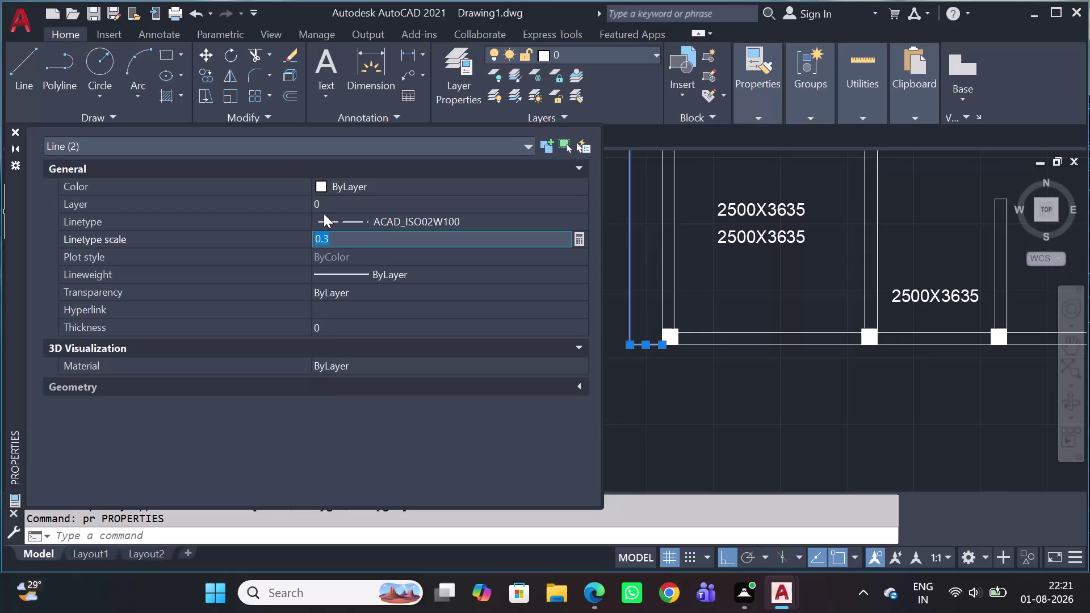
Set the dashed line's linetype scale to 0.2 and close the property list.
text(0.2)
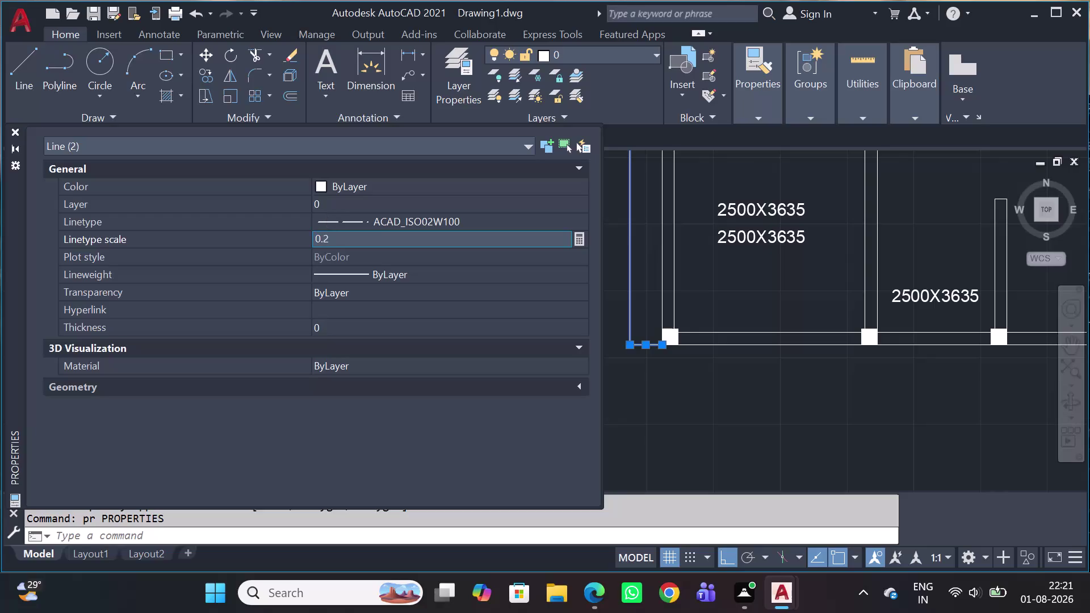
key(Return)
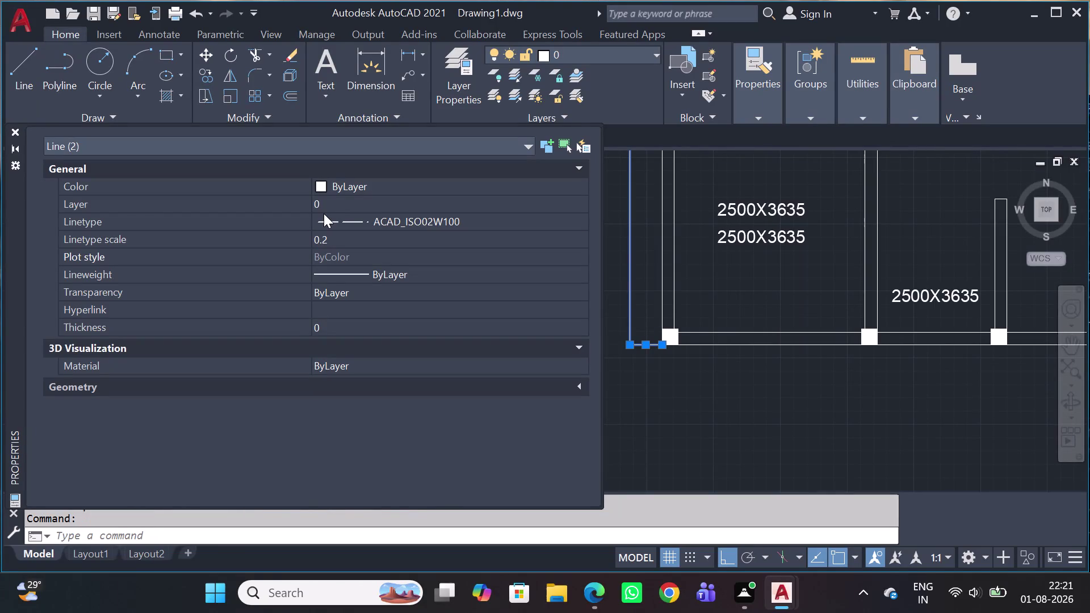
key(Escape)
key(Escape)
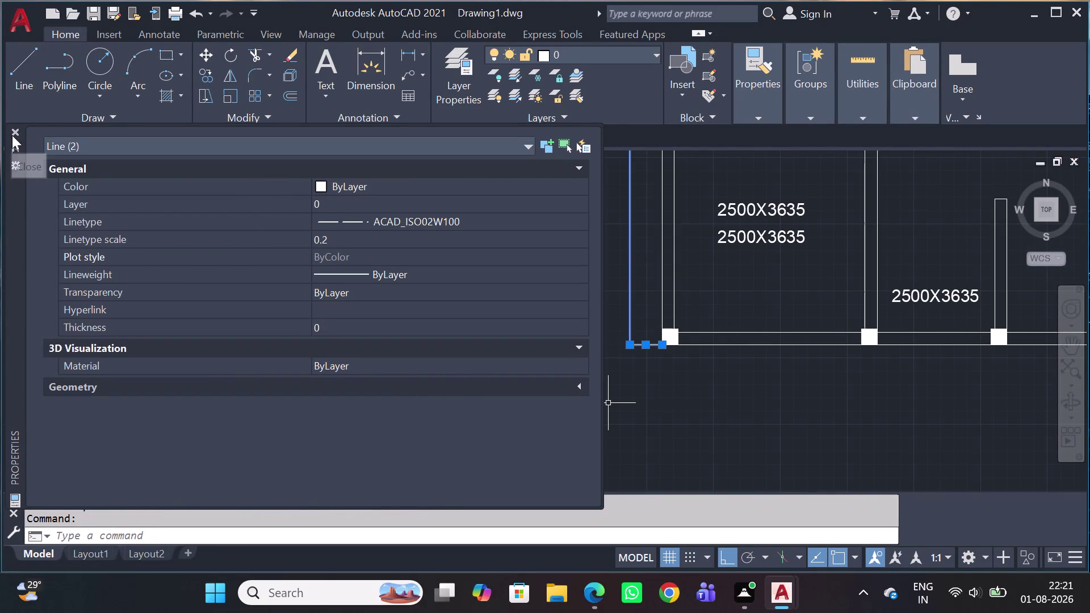
click(13, 135)
Pan and zoom across the floor plan to follow the dashed line.
scroll(down, 3)
middle_drag(650, 341, 430, 357)
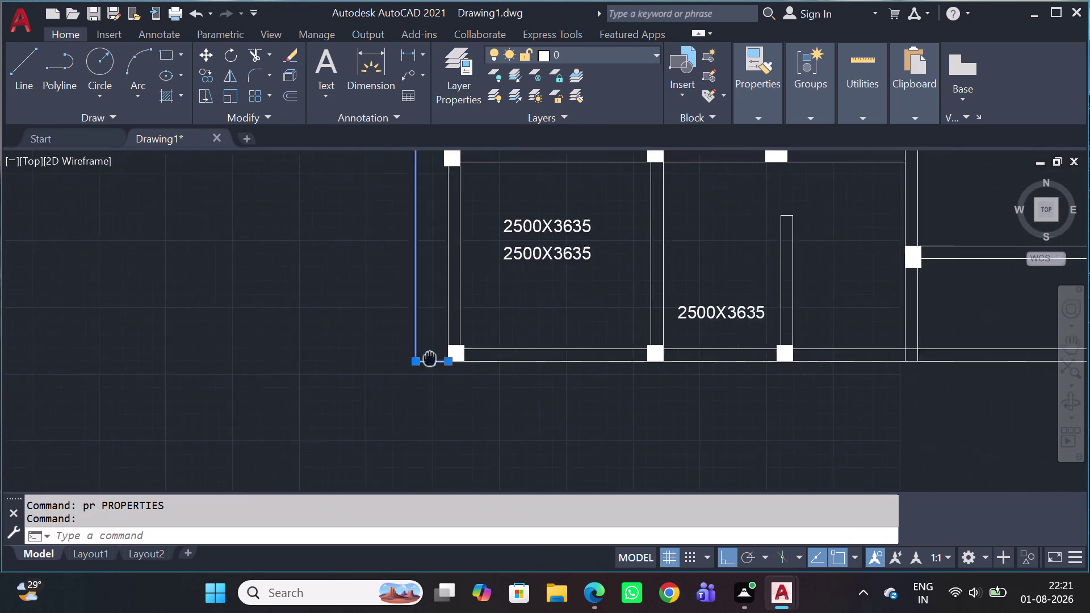
middle_drag(429, 357, 333, 351)
middle_drag(409, 287, 343, 331)
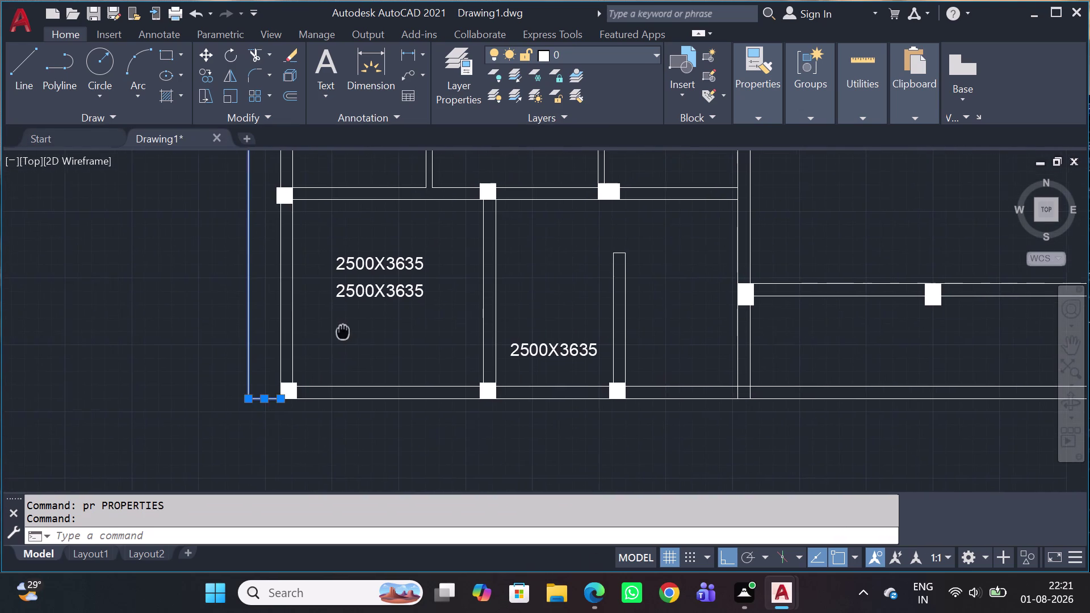
scroll(down, 3)
middle_drag(262, 237, 321, 450)
key(Escape)
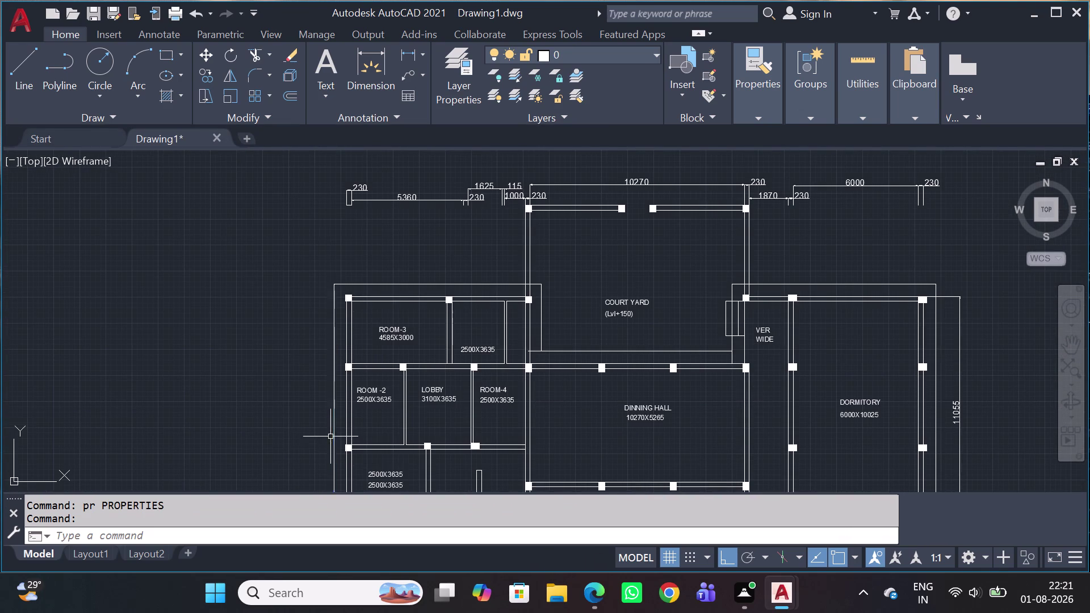
scroll(up, 3)
scroll(up, 3)
click(336, 344)
click(288, 348)
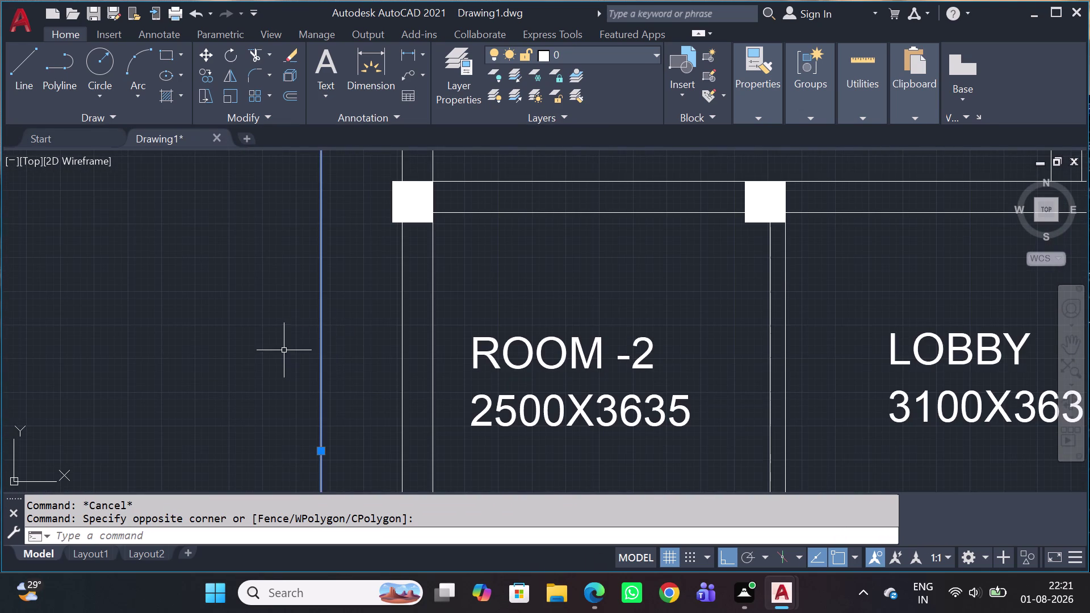
click(757, 116)
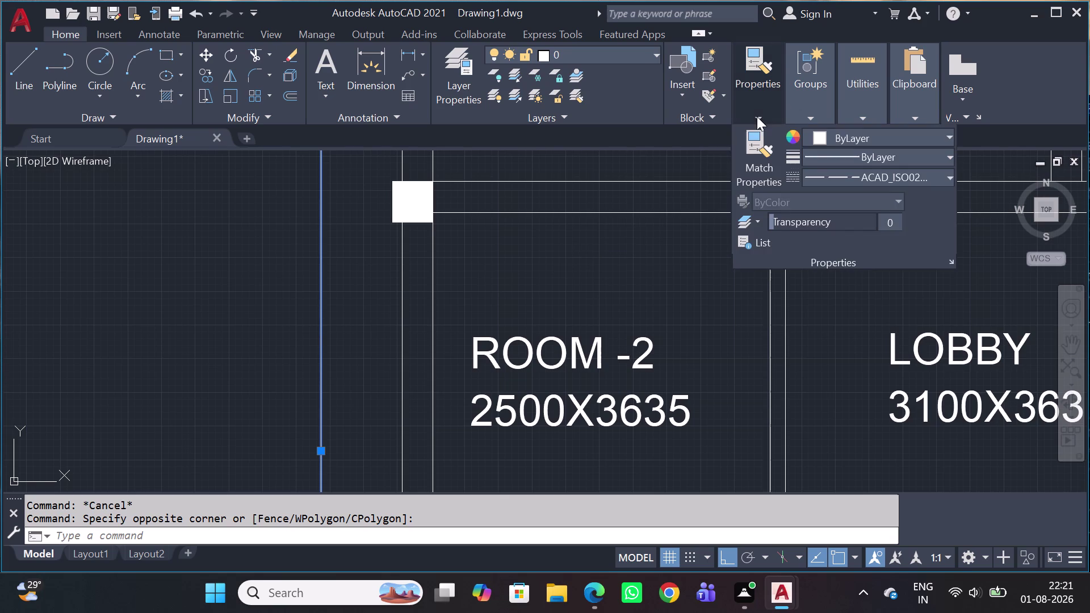
click(875, 181)
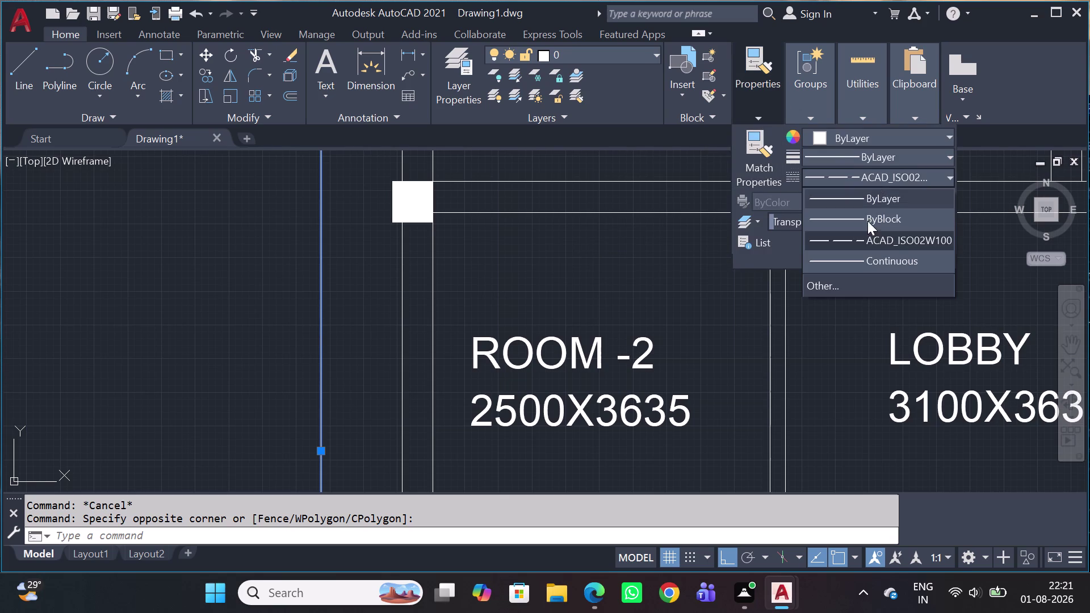
click(883, 160)
click(884, 160)
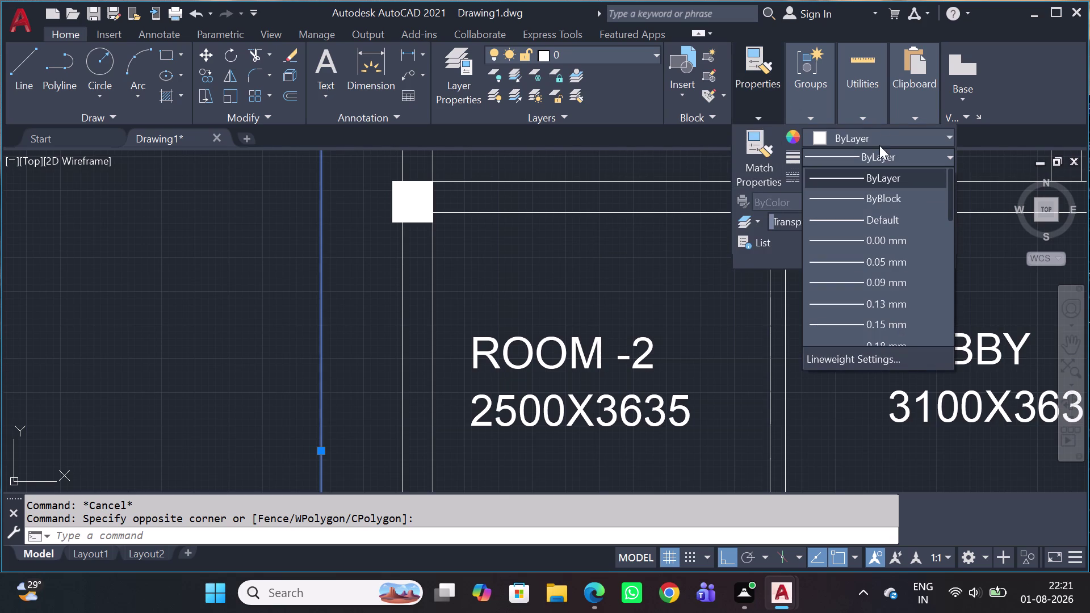
click(880, 136)
click(879, 135)
click(870, 140)
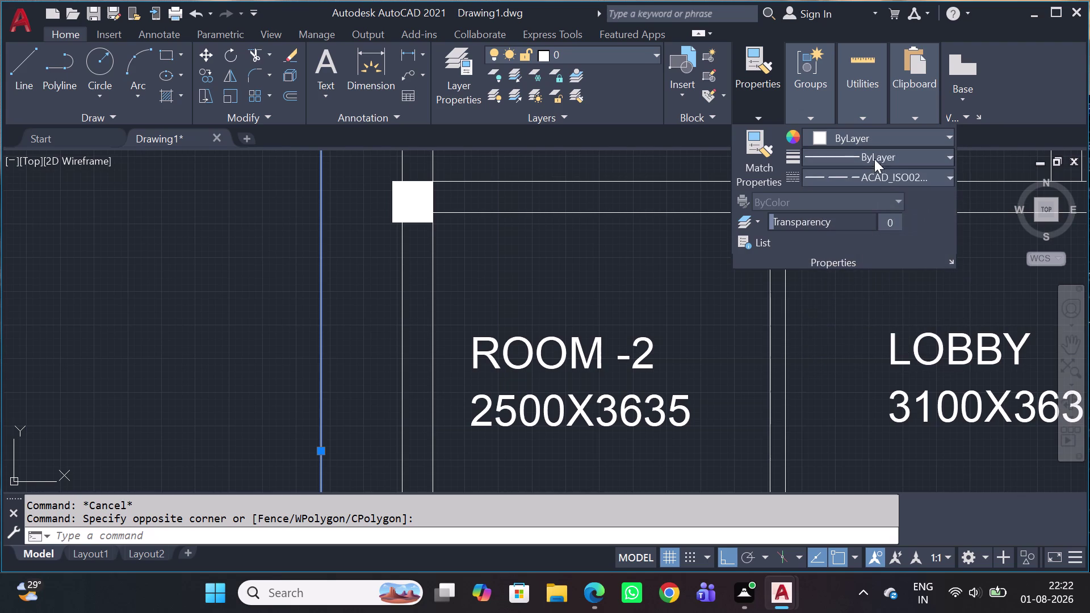
click(871, 176)
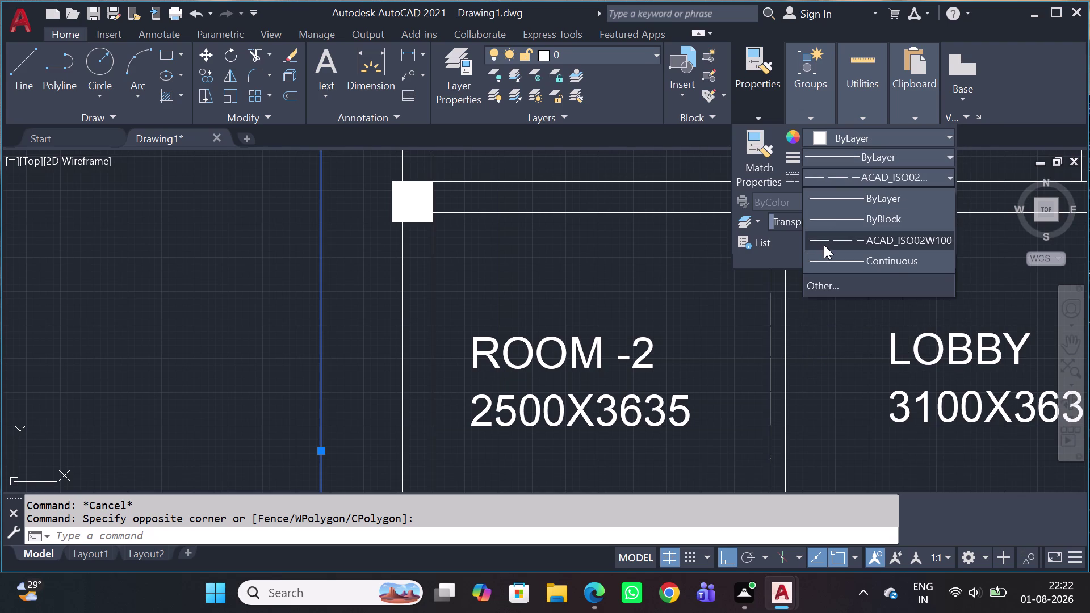
click(824, 244)
scroll(down, 3)
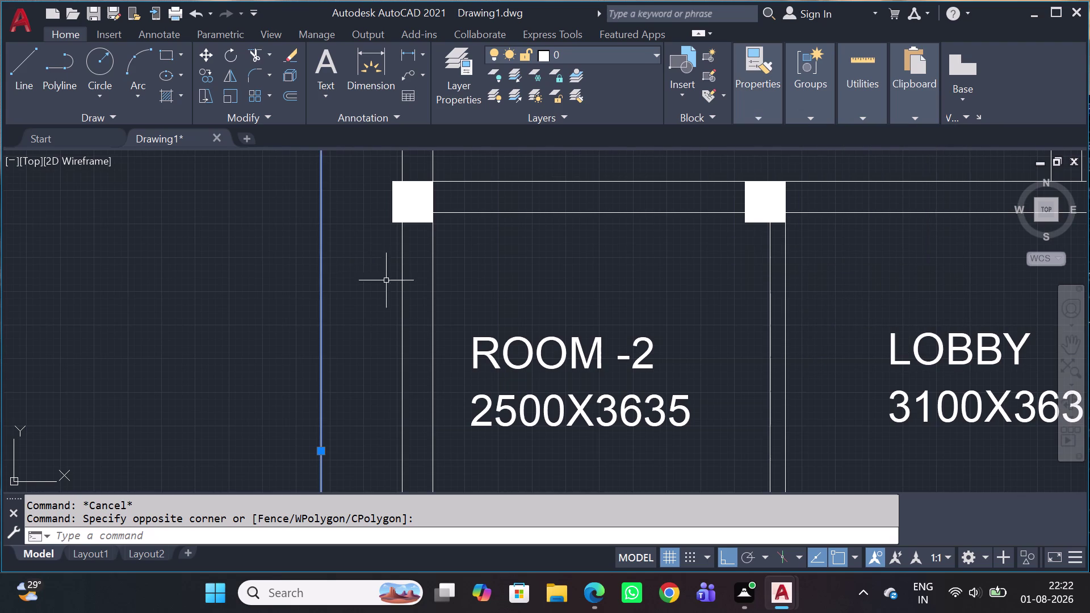
click(764, 119)
click(840, 181)
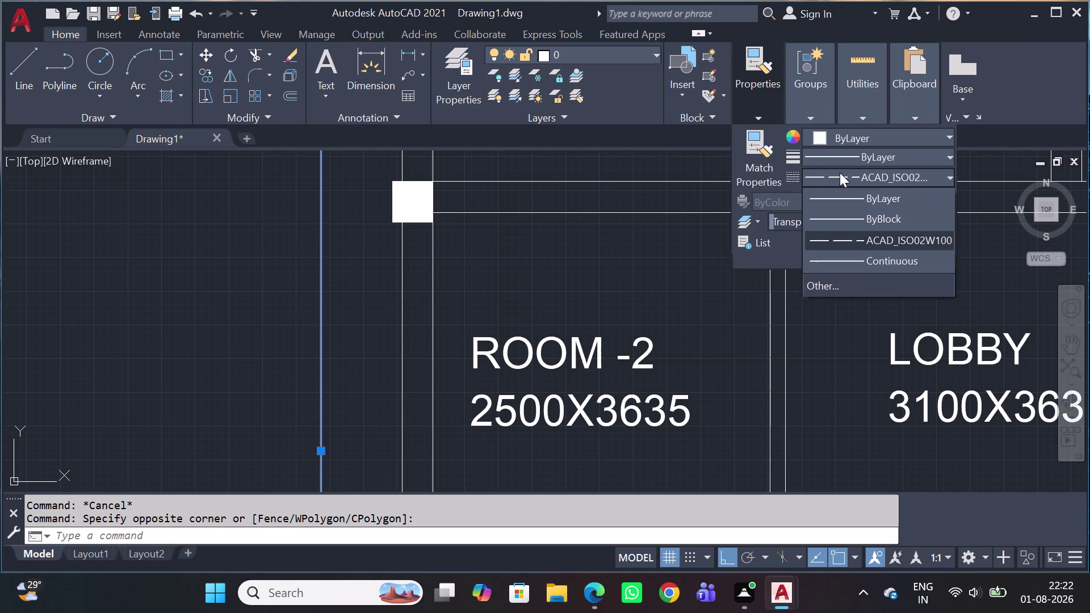
click(838, 238)
scroll(down, 3)
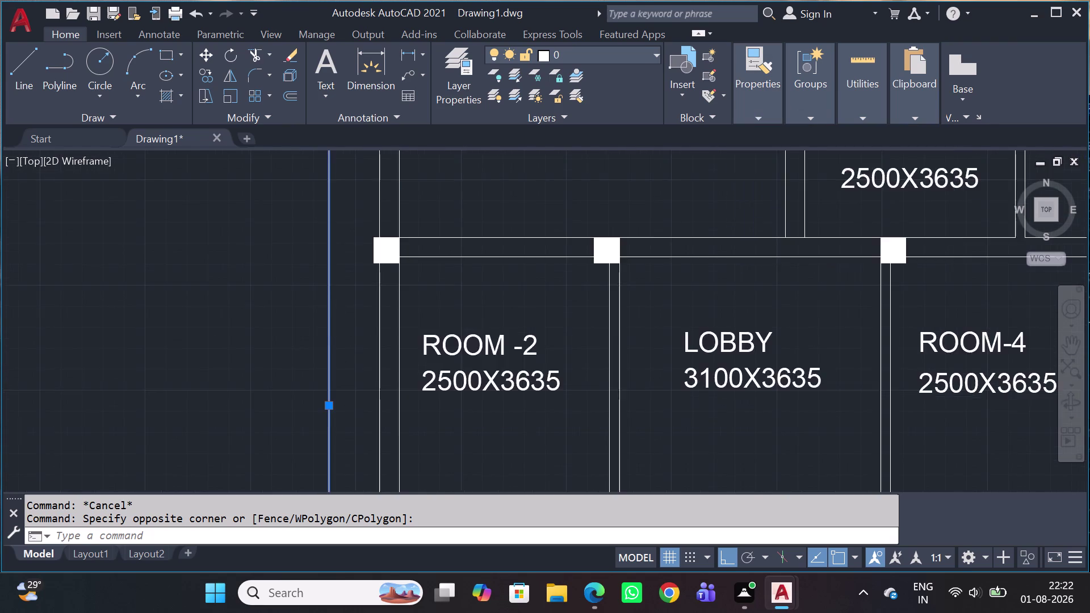
scroll(down, 3)
scroll(up, 3)
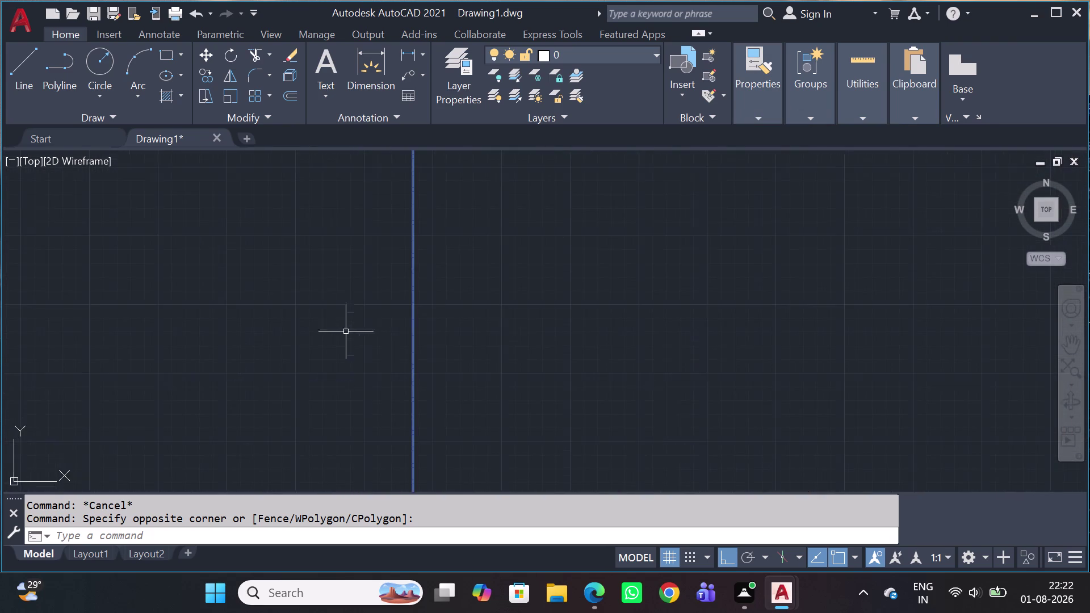
scroll(up, 3)
scroll(up, 3)
scroll(down, 3)
scroll(down, 3)
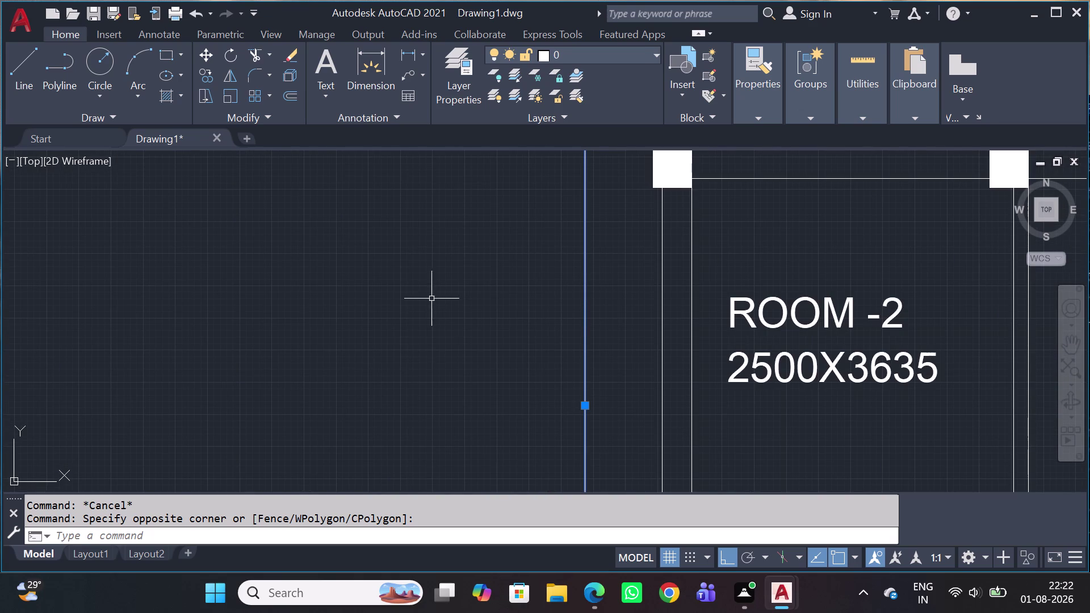
text(pr)
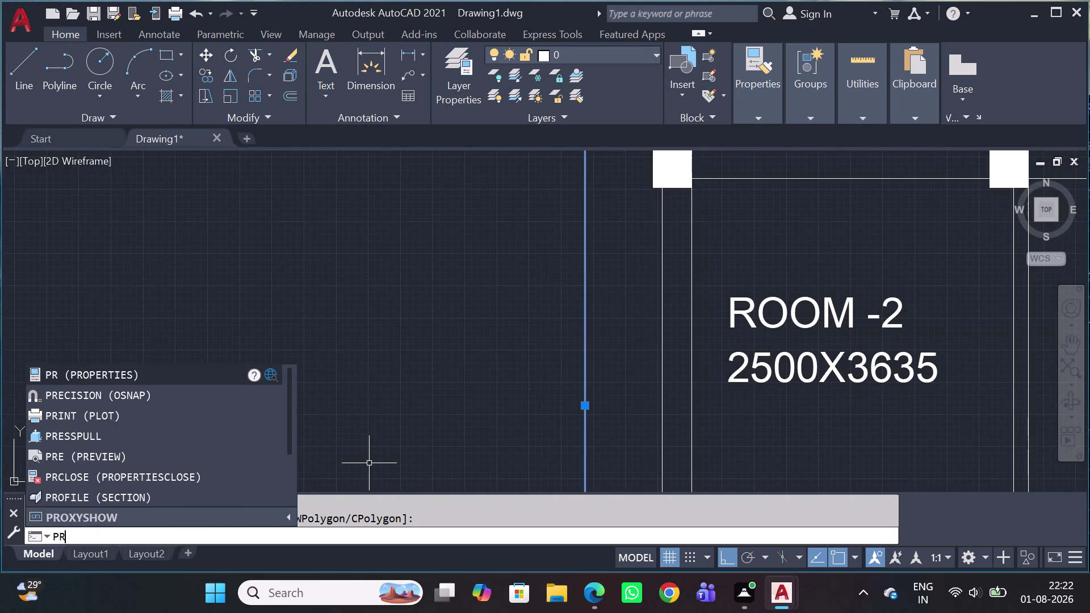
Replace the vertical line's linetype scale of 0.2 with 50.
key(space)
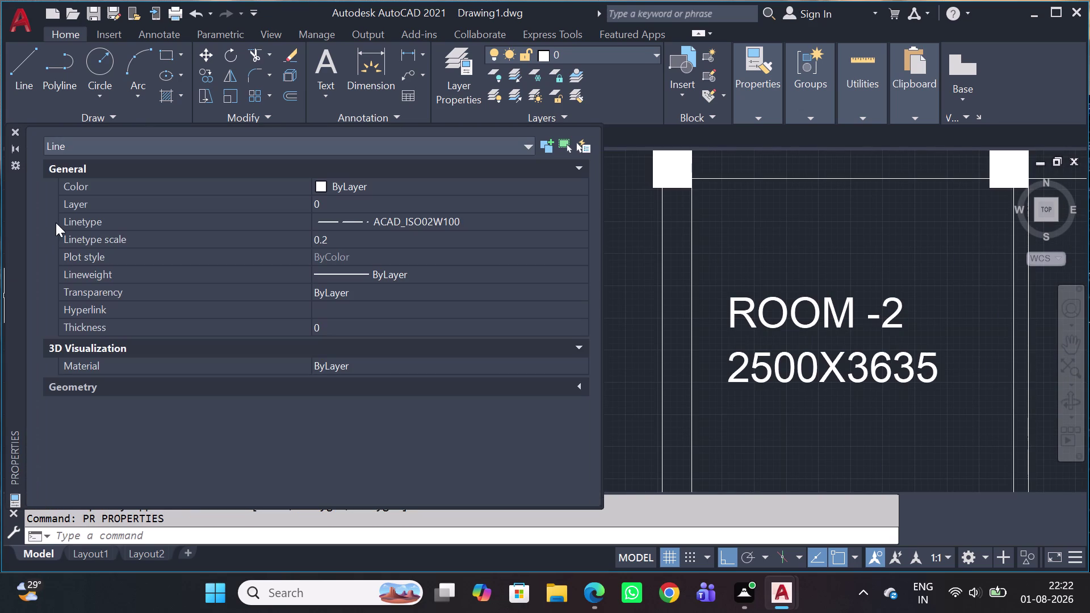
click(331, 235)
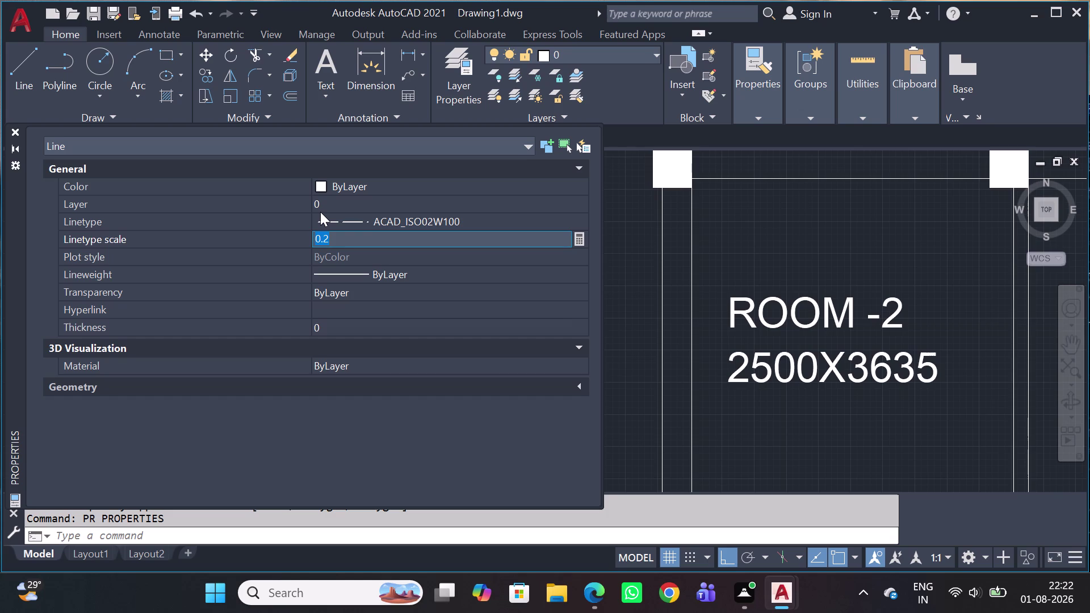
key(2)
key(0)
key(BackSpace)
key(BackSpace)
text(5)
text(0)
key(Return)
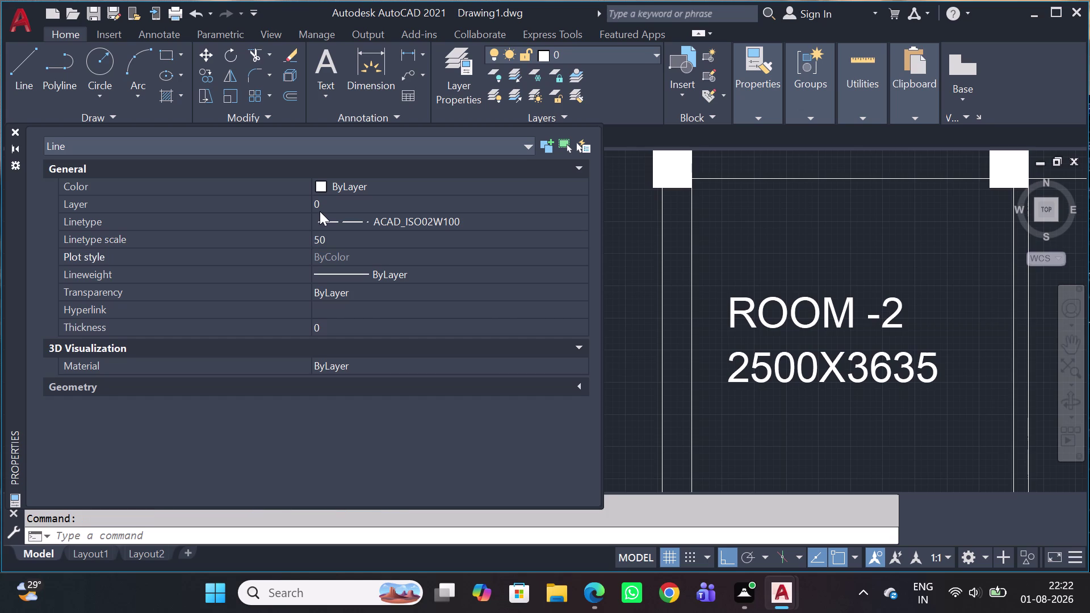
Close the property list and bring the floor plan back into view.
scroll(down, 3)
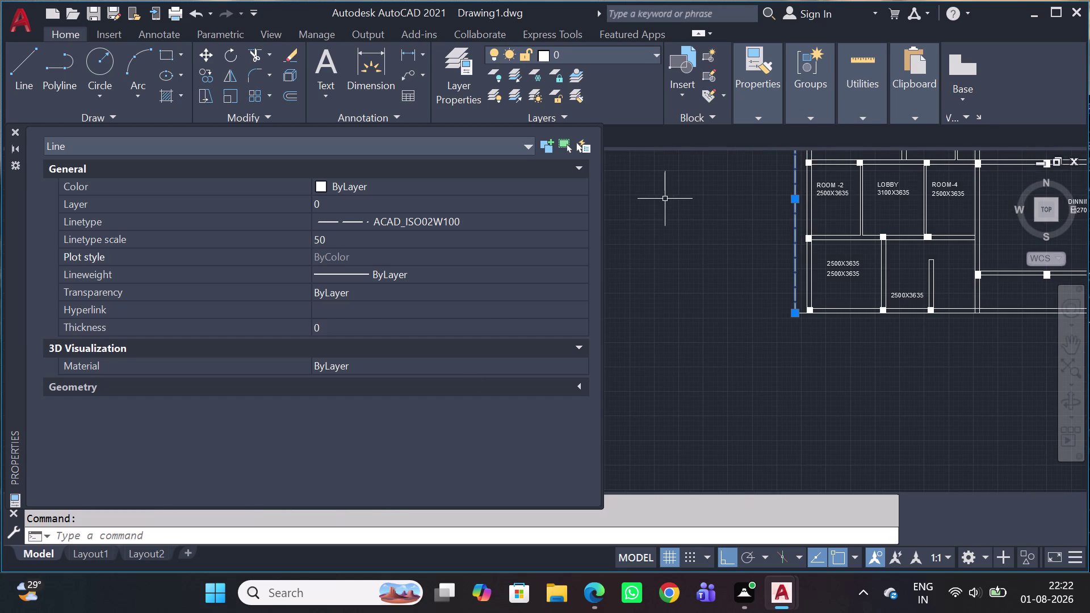
click(11, 139)
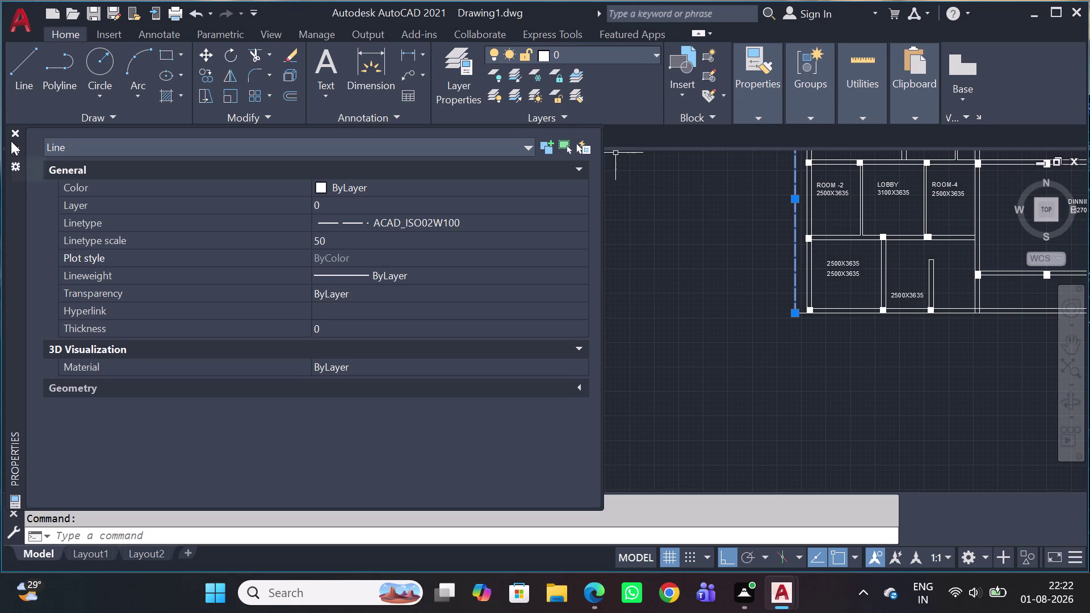
click(10, 139)
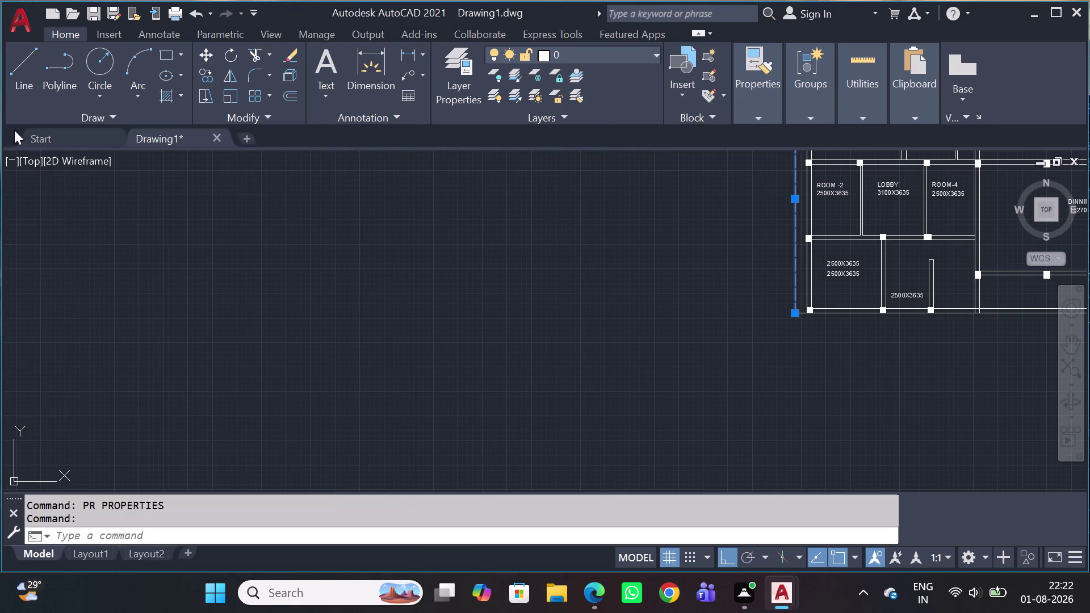
middle_drag(765, 307, 470, 349)
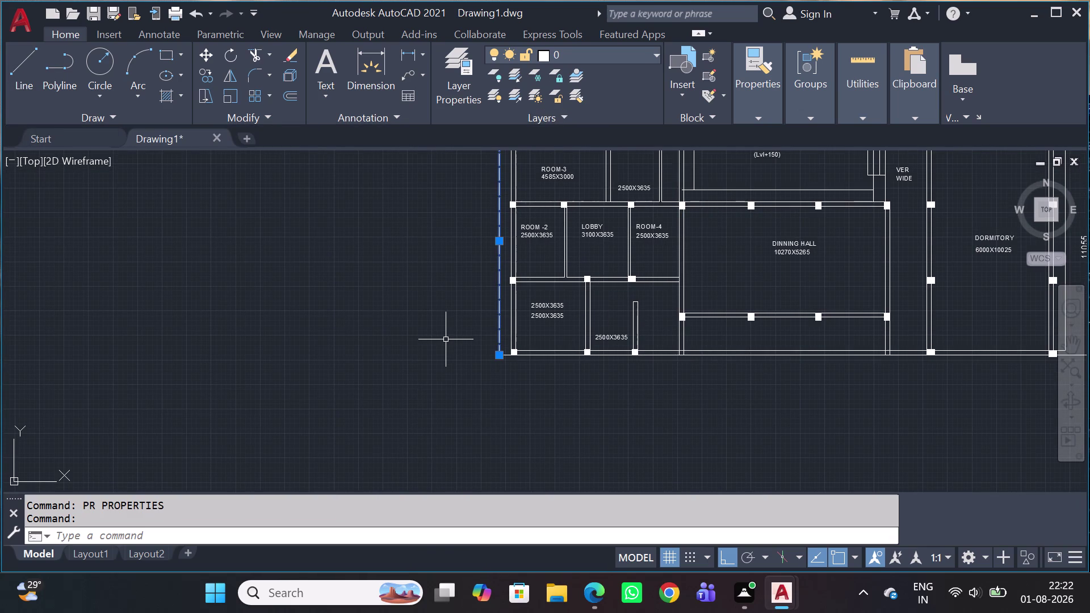
Run MATCHPROP from the dashed source line and make the top wall line dashed.
text(ma)
key(space)
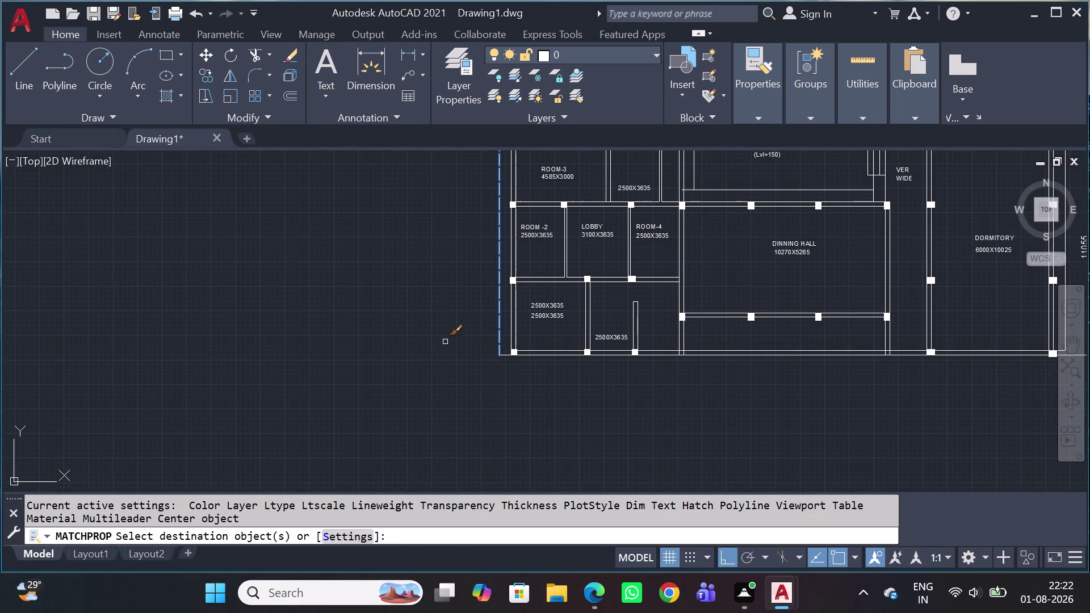
scroll(up, 3)
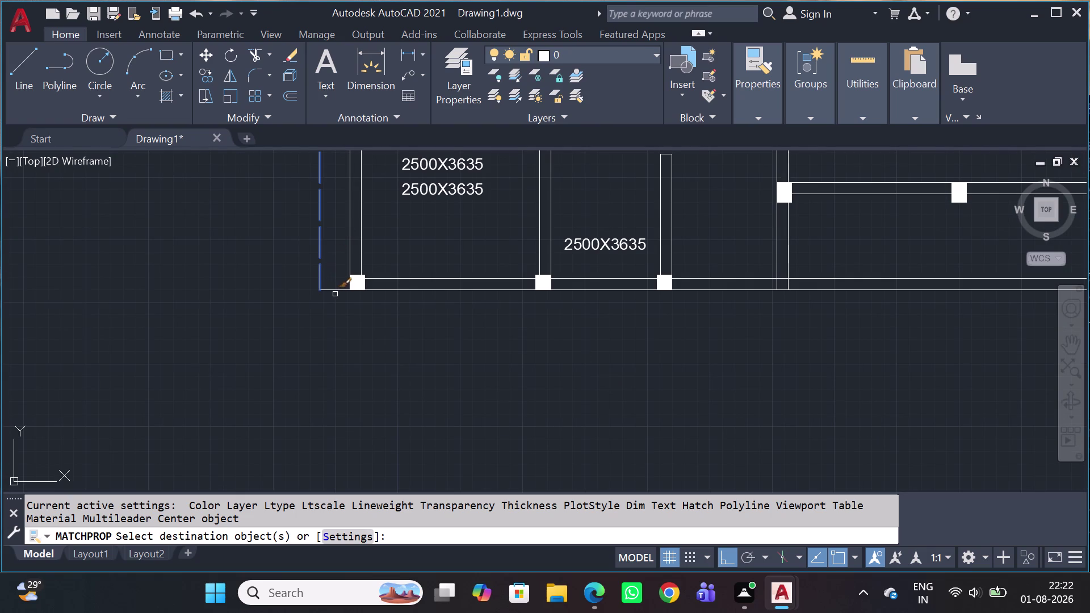
click(337, 288)
click(337, 289)
scroll(down, 3)
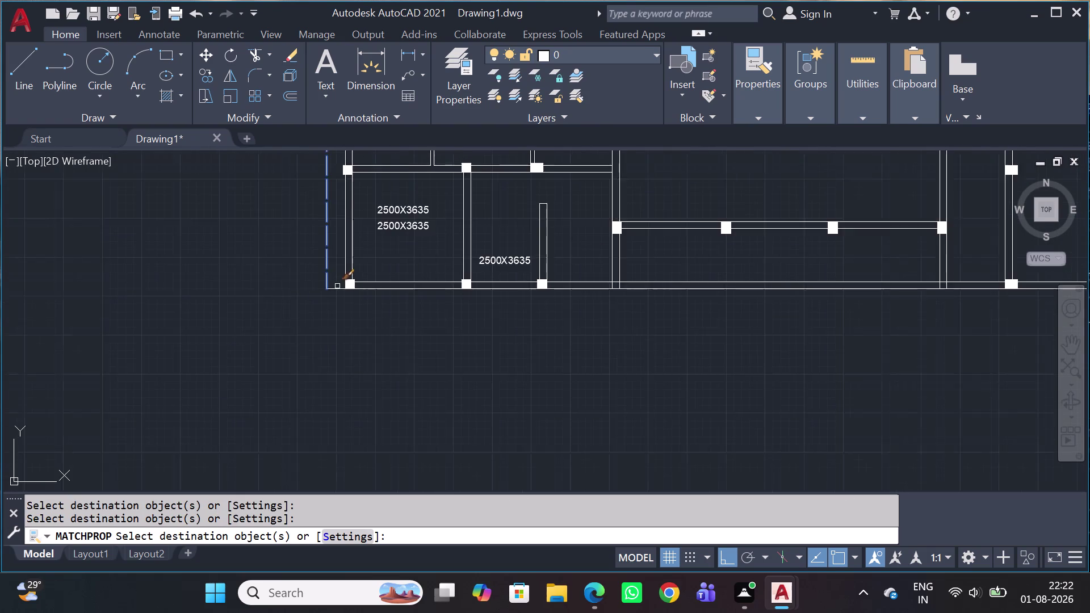
middle_drag(343, 282, 344, 393)
scroll(up, 3)
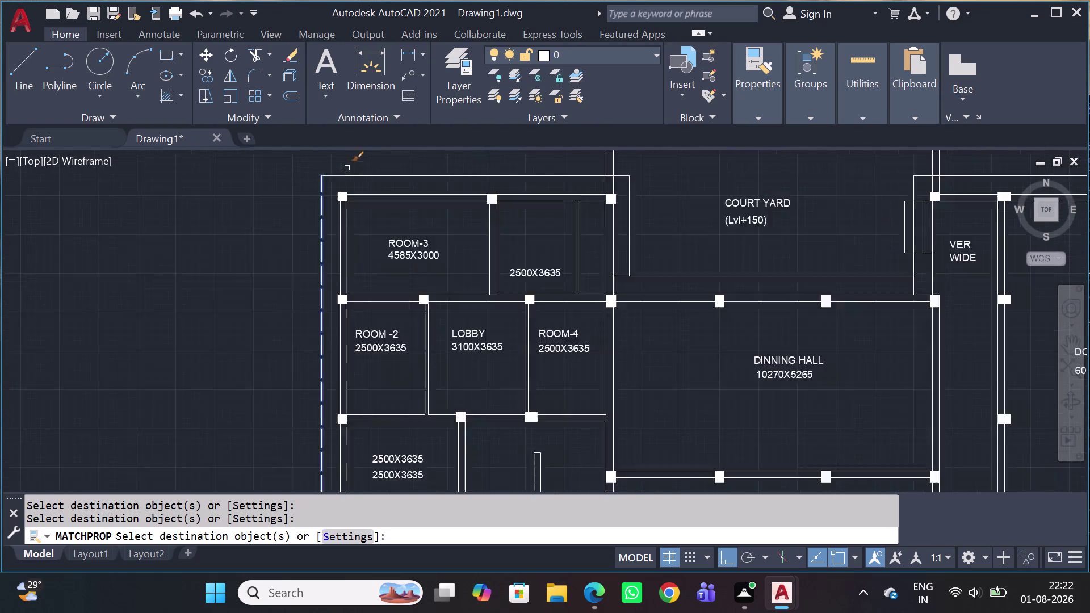
scroll(up, 3)
click(379, 184)
click(330, 176)
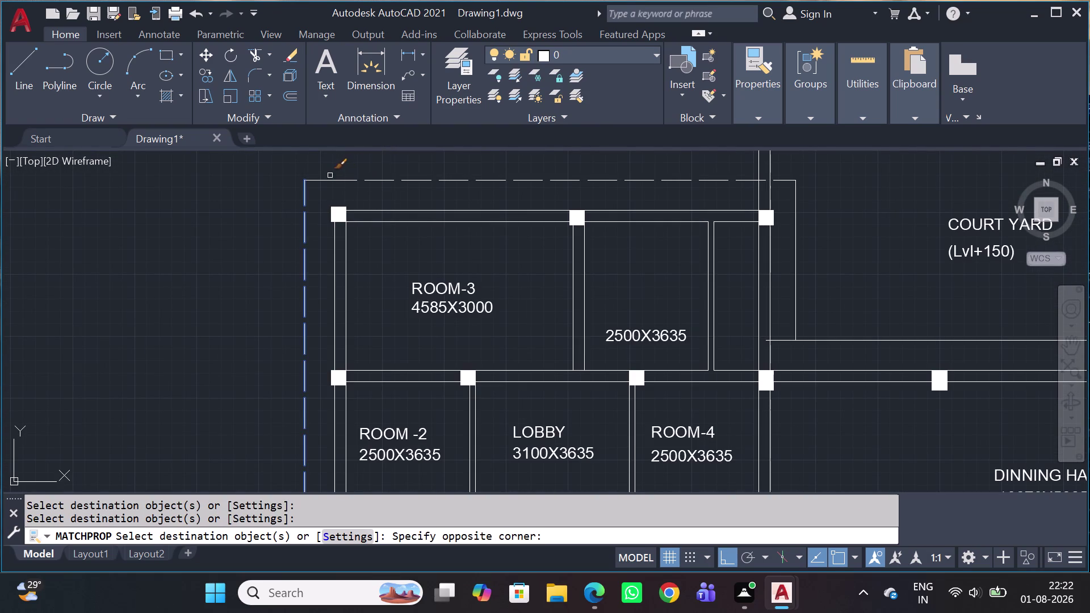
click(318, 180)
Window-select boundary lines on the right side to make them dashed.
middle_drag(416, 201, 294, 175)
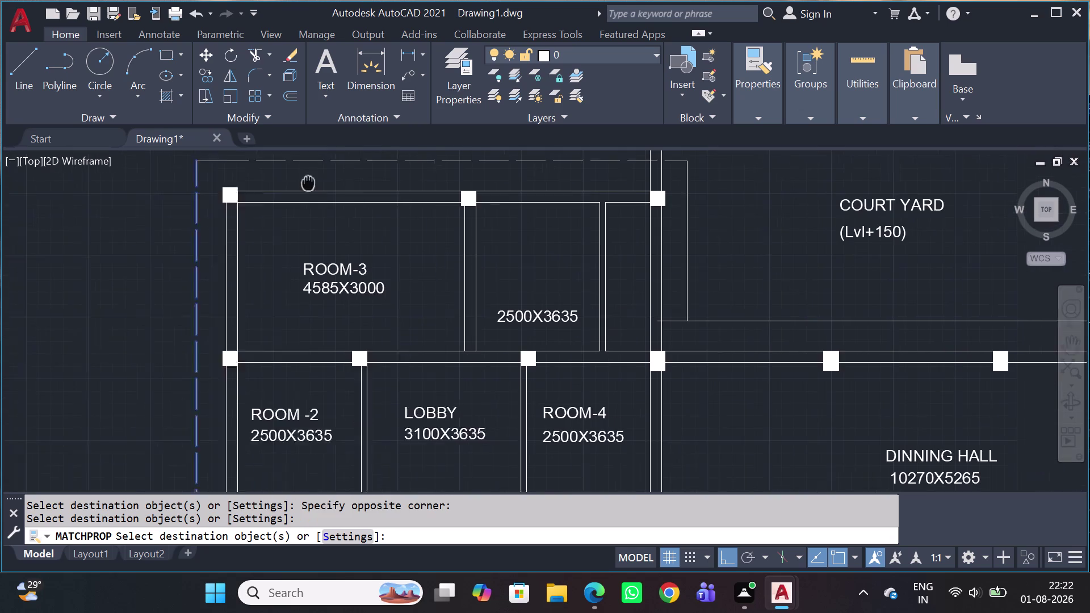
click(677, 245)
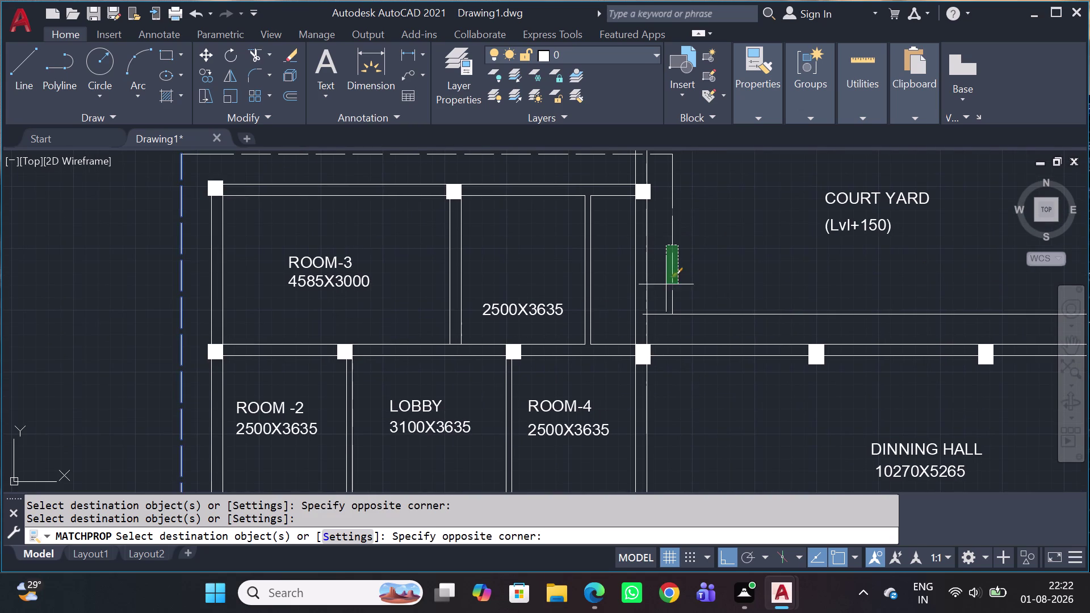
click(667, 288)
click(733, 299)
click(714, 316)
scroll(down, 3)
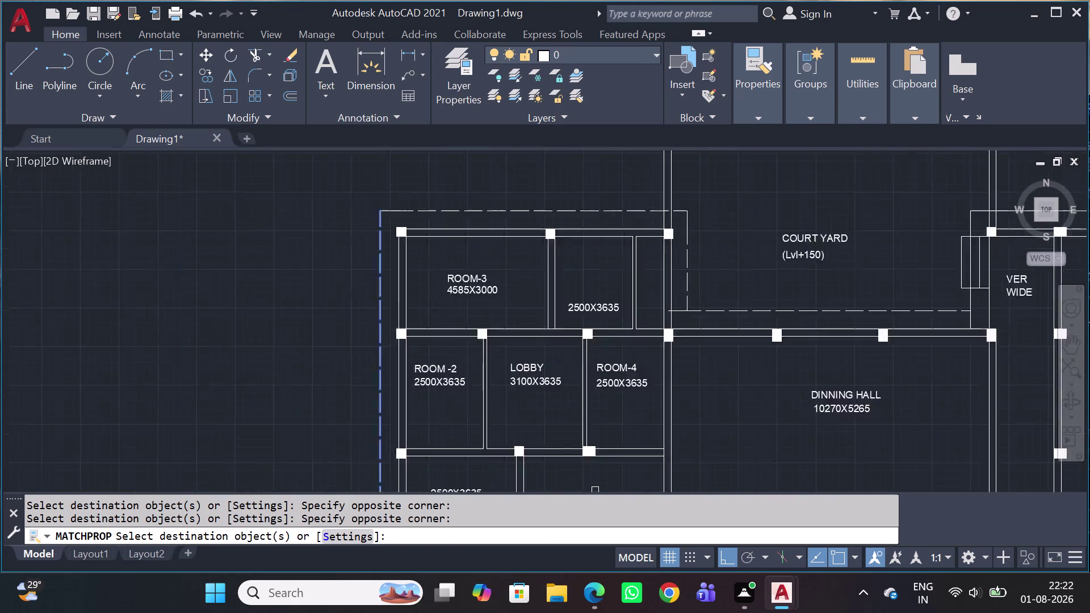
scroll(down, 3)
middle_drag(717, 295, 579, 296)
scroll(up, 3)
scroll(up, 3)
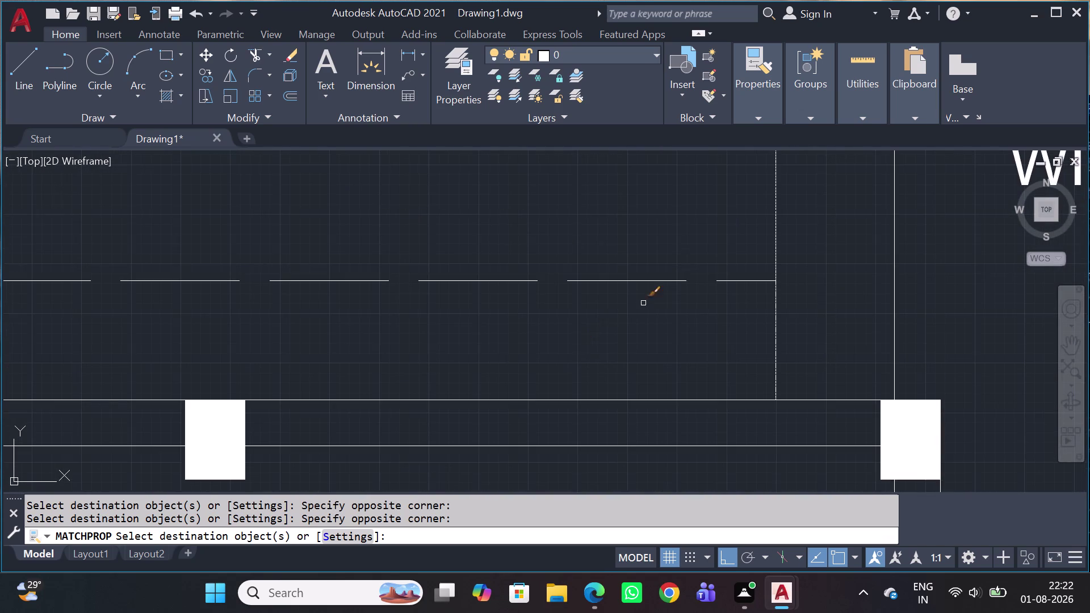
Make the remaining courtyard and right-side boundary lines dashed, then end matching.
drag(798, 211, 772, 210)
drag(726, 215, 690, 225)
scroll(down, 3)
middle_drag(720, 245, 525, 369)
click(604, 198)
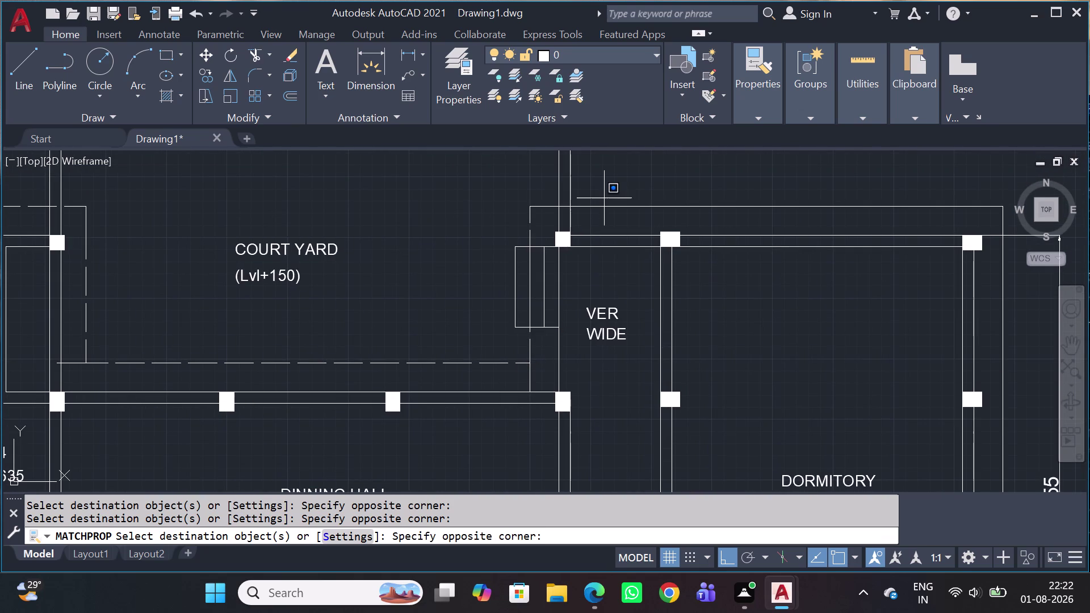
click(593, 214)
scroll(down, 3)
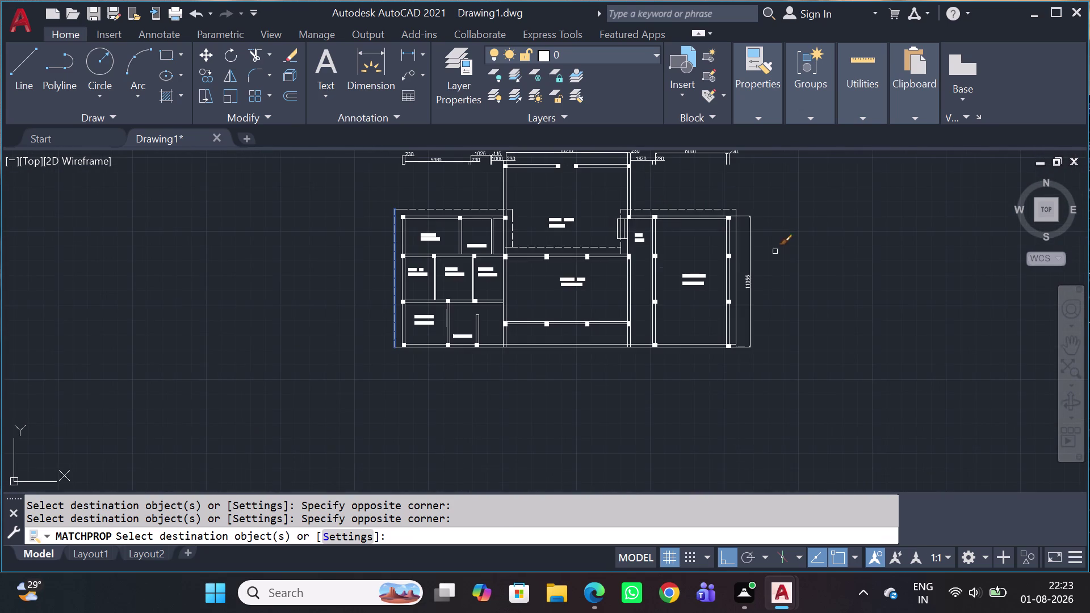
scroll(up, 3)
click(713, 227)
click(691, 229)
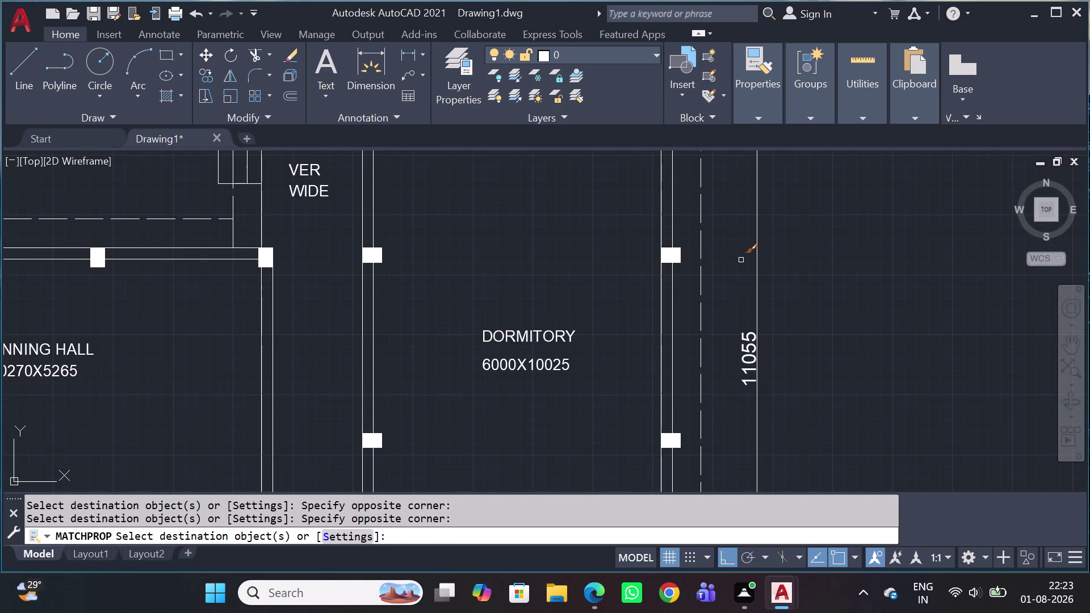
key(Escape)
scroll(down, 3)
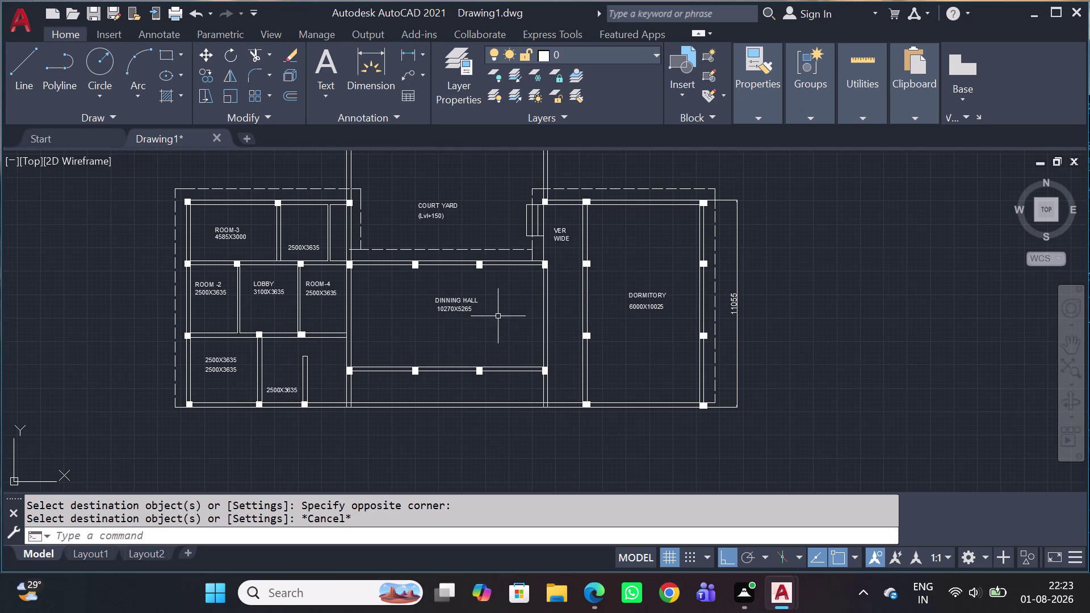
Start TRIM and fence across the extra line ends near the courtyard.
scroll(up, 3)
key(t)
key(r)
key(space)
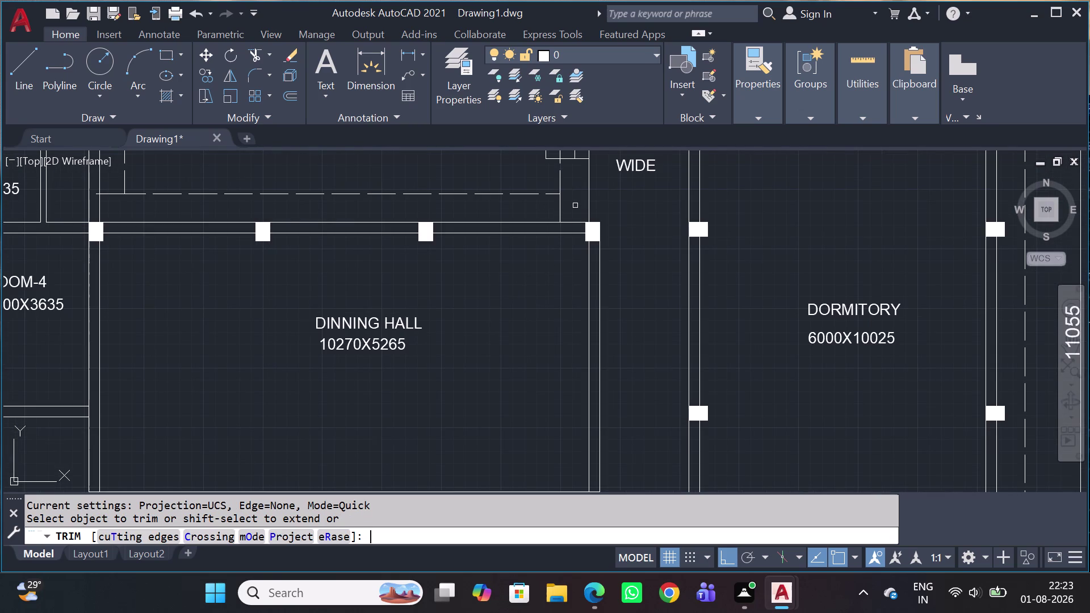
click(564, 211)
click(551, 203)
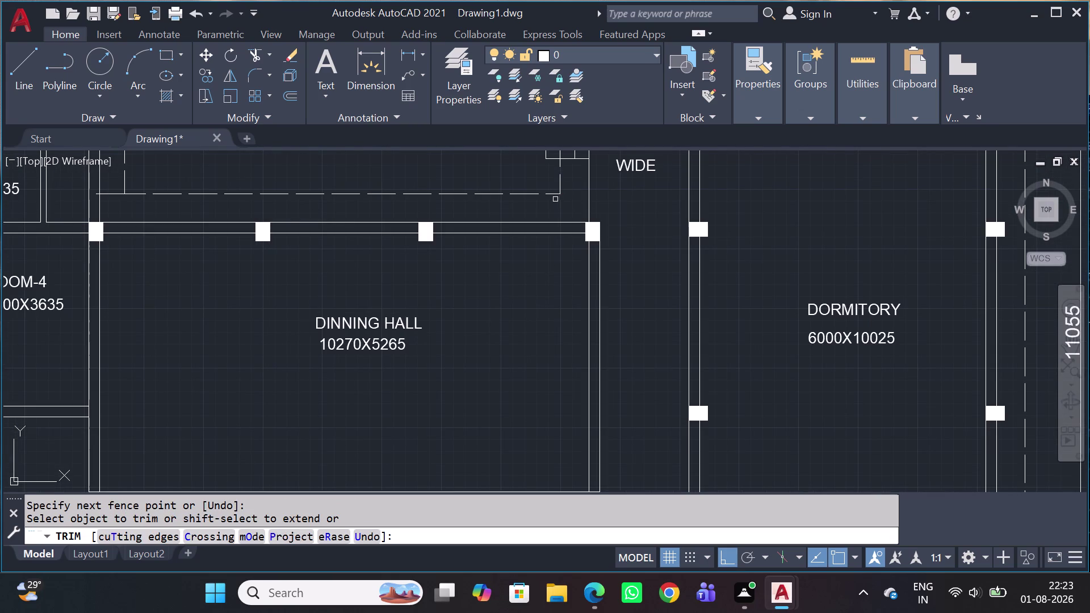
scroll(down, 3)
scroll(up, 3)
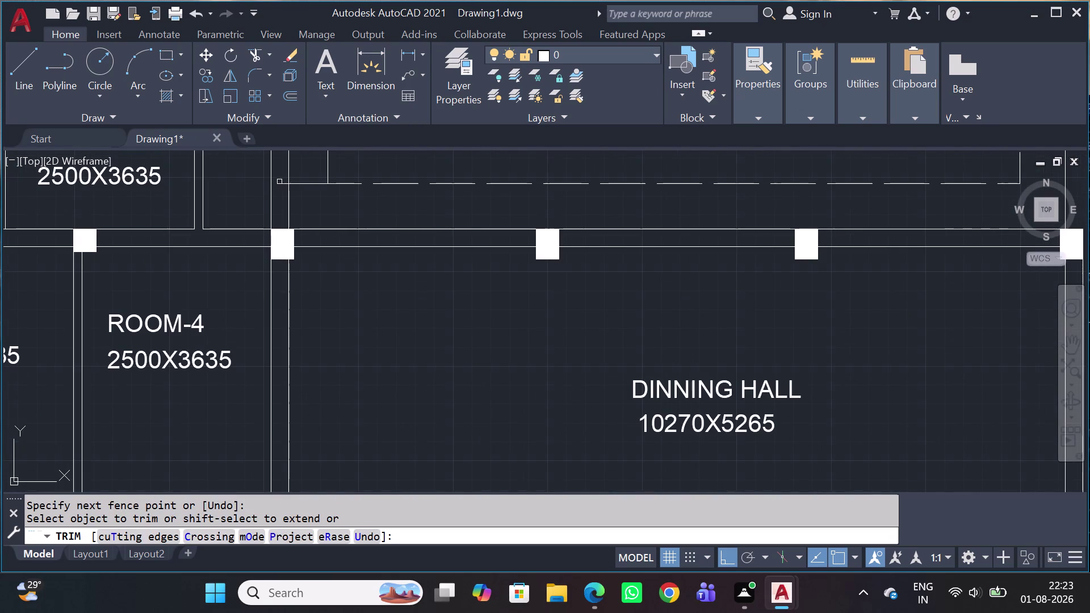
Trim the overhanging line stubs near the column corner.
click(310, 178)
click(311, 215)
scroll(up, 3)
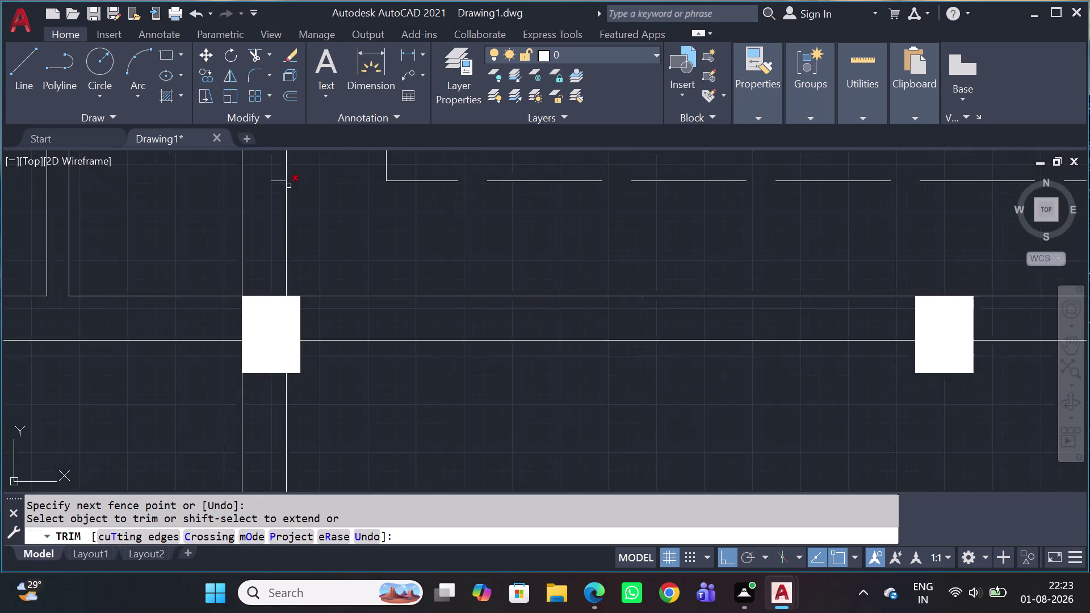
scroll(up, 3)
click(271, 180)
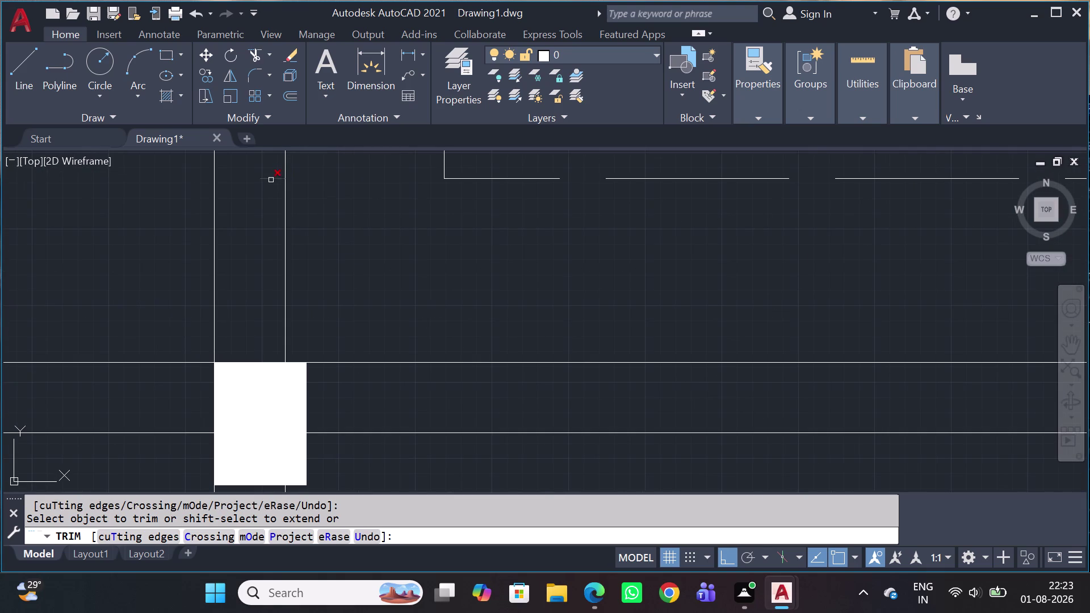
click(272, 178)
scroll(down, 3)
middle_drag(297, 231, 703, 297)
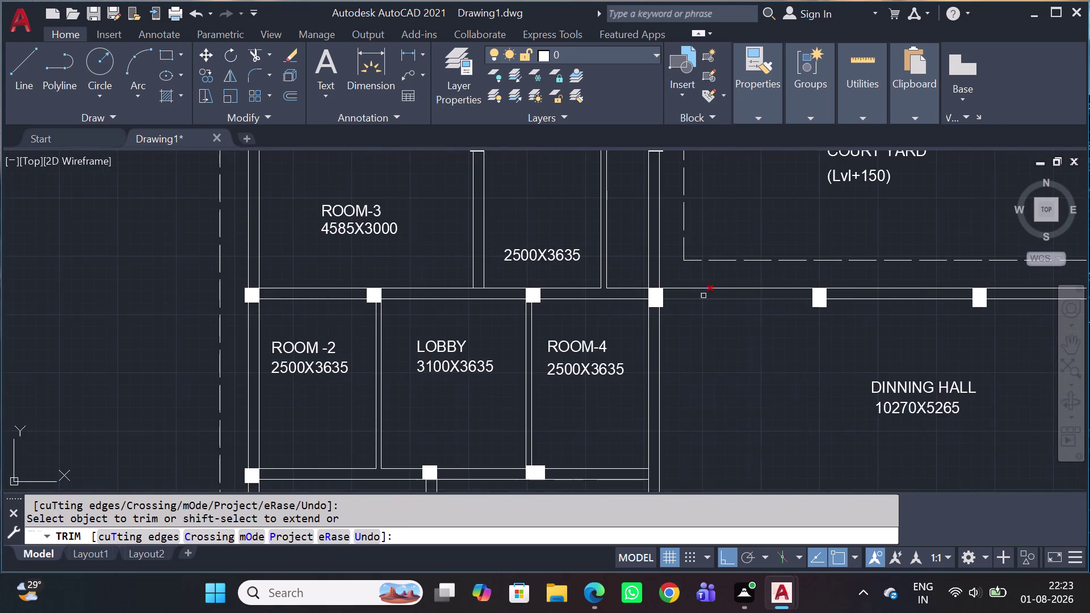
scroll(down, 3)
scroll(up, 3)
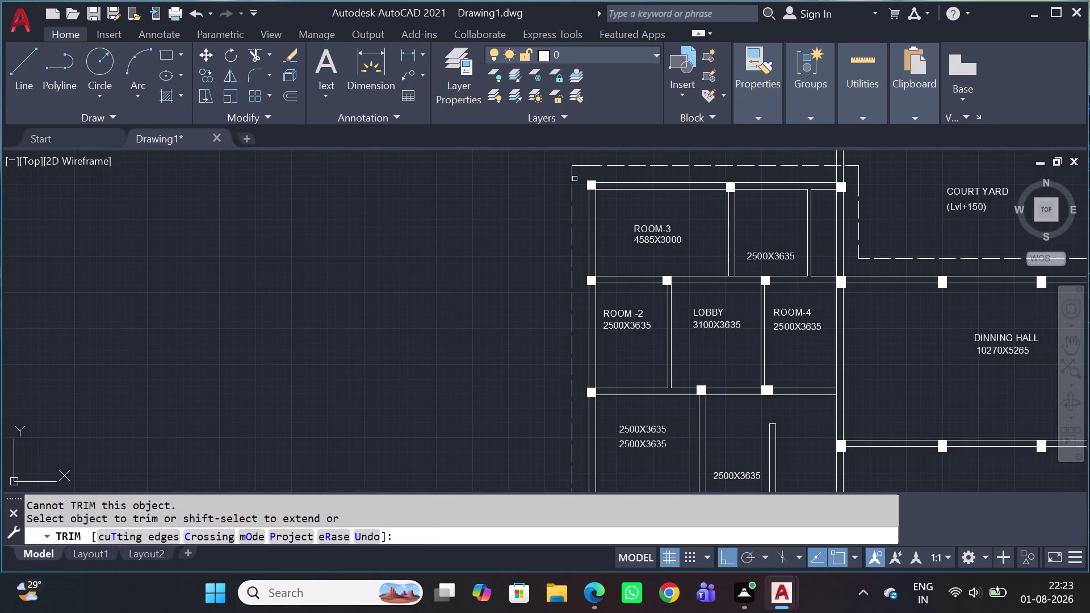
End TRIM and pan and zoom to review the whole floor plan.
scroll(down, 3)
scroll(up, 3)
middle_drag(591, 226, 581, 293)
key(Escape)
middle_drag(783, 201, 681, 268)
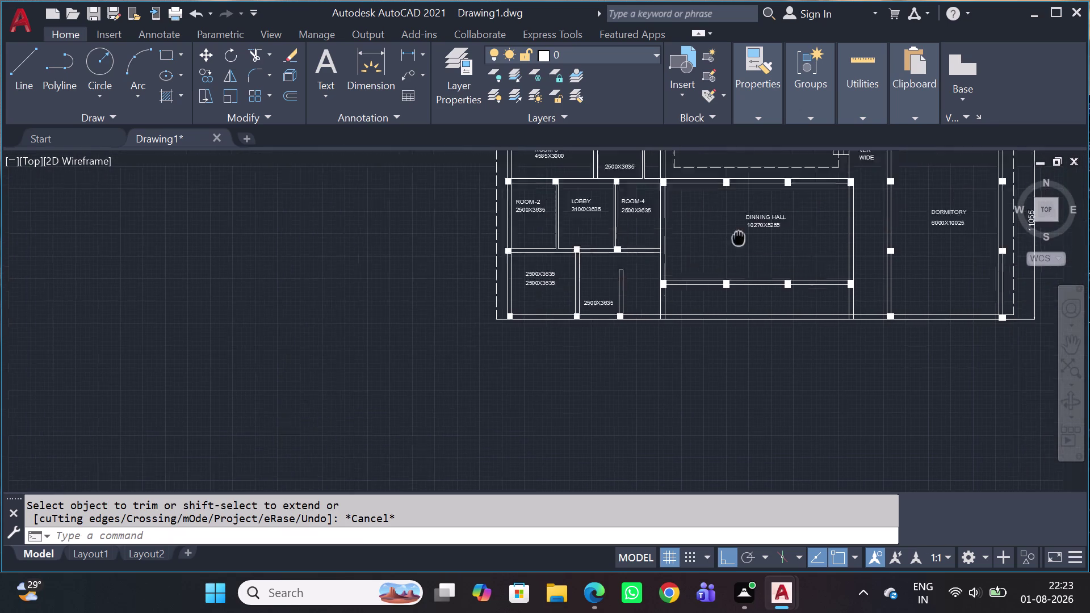
middle_drag(680, 268, 602, 309)
middle_drag(655, 277, 630, 286)
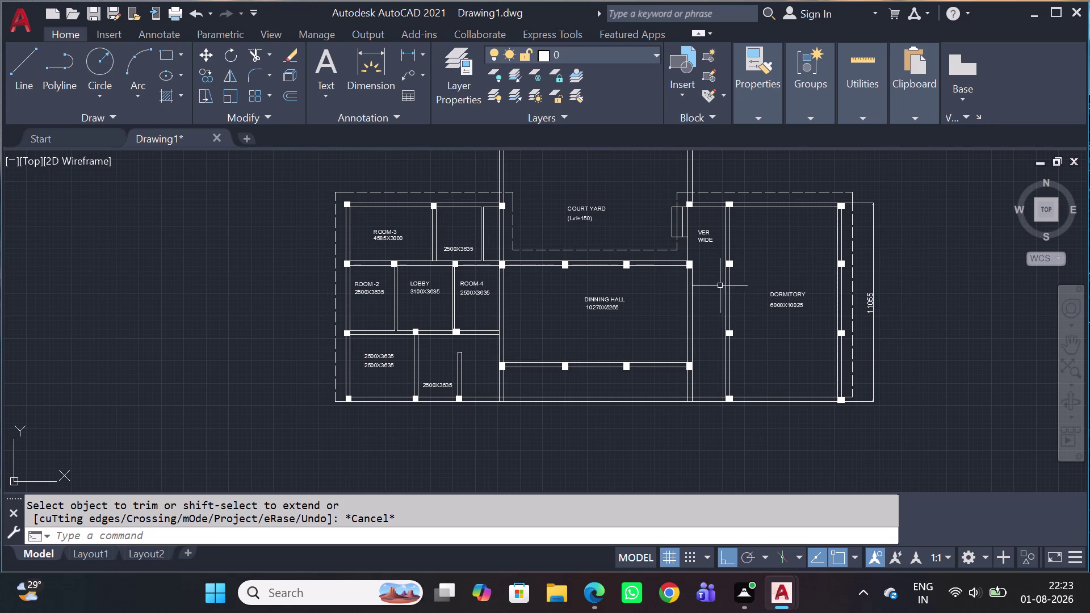
scroll(down, 3)
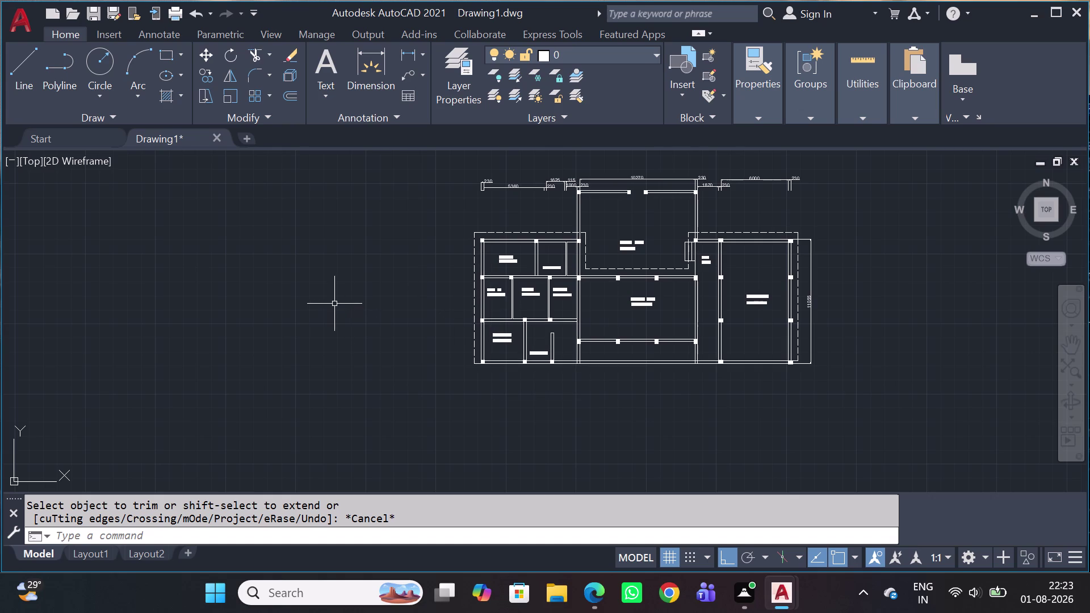
scroll(up, 3)
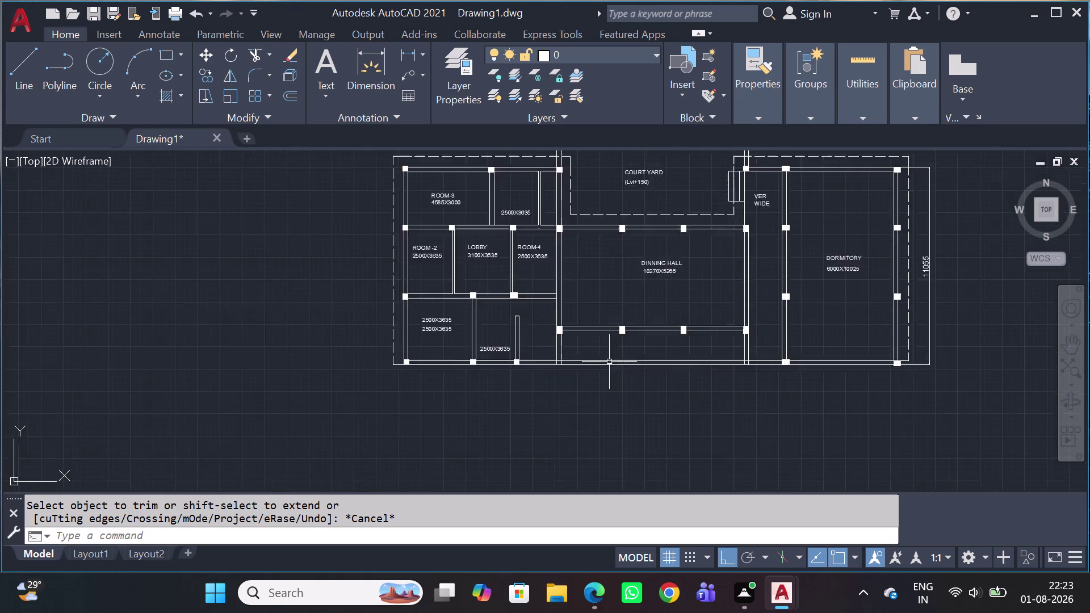
scroll(up, 3)
scroll(up, 3)
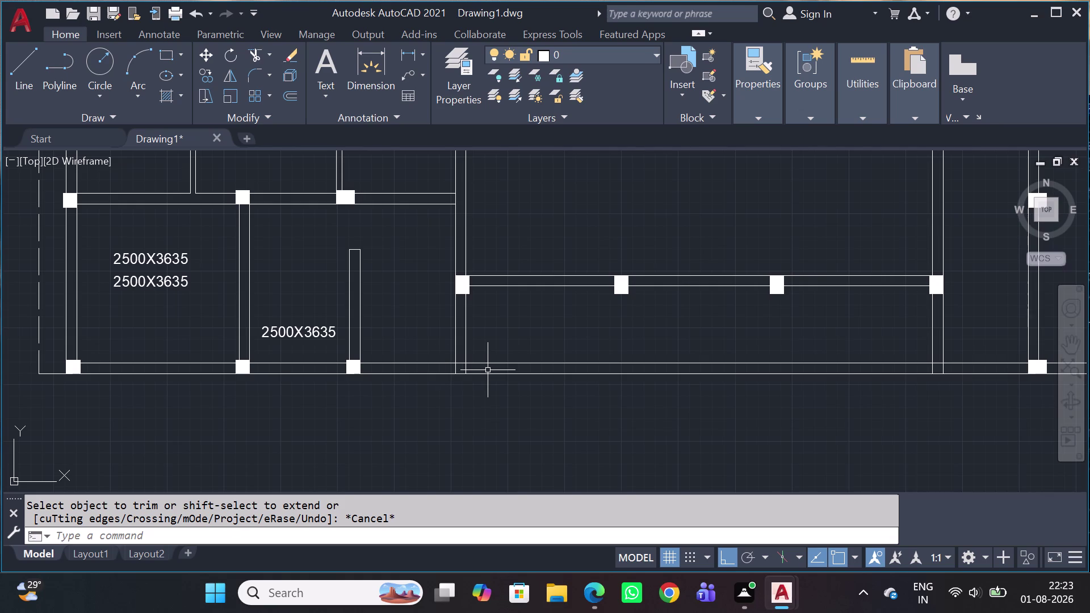
Draw a circle of radius 115 below the front wall.
key(c)
key(space)
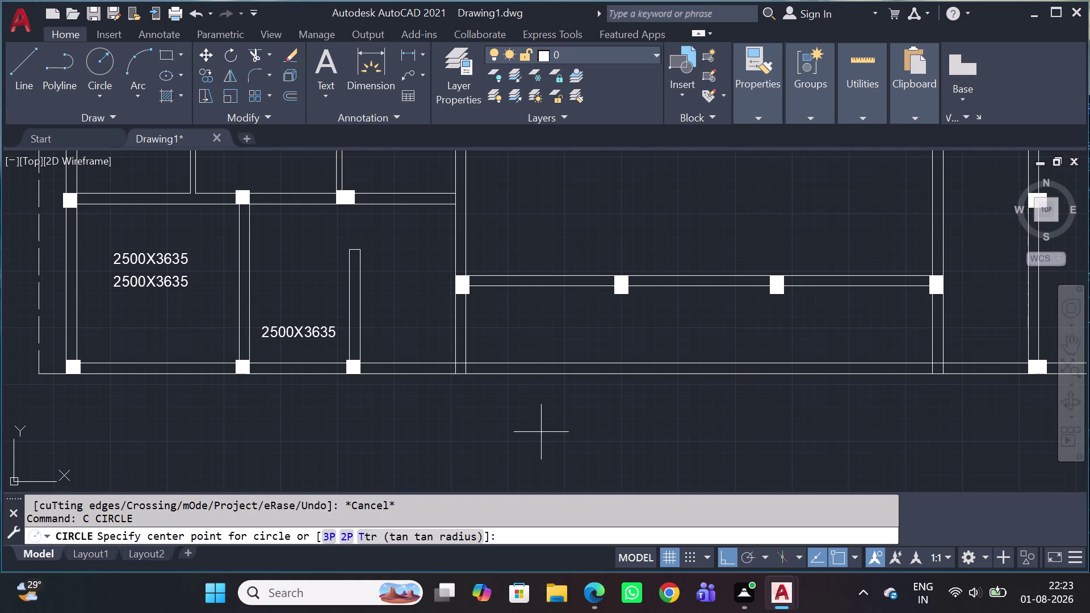
click(543, 444)
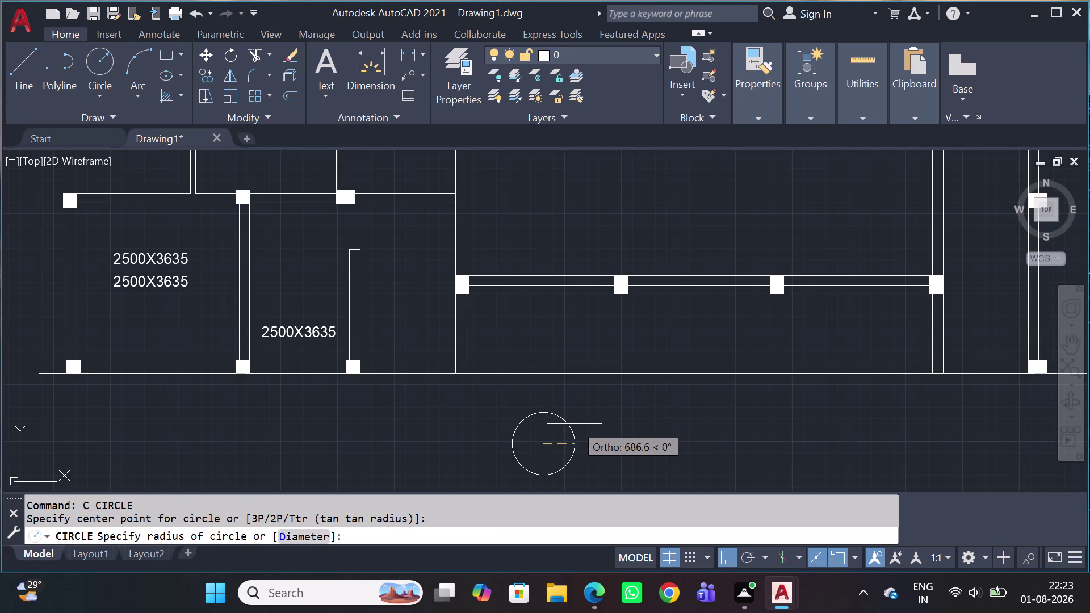
text(115)
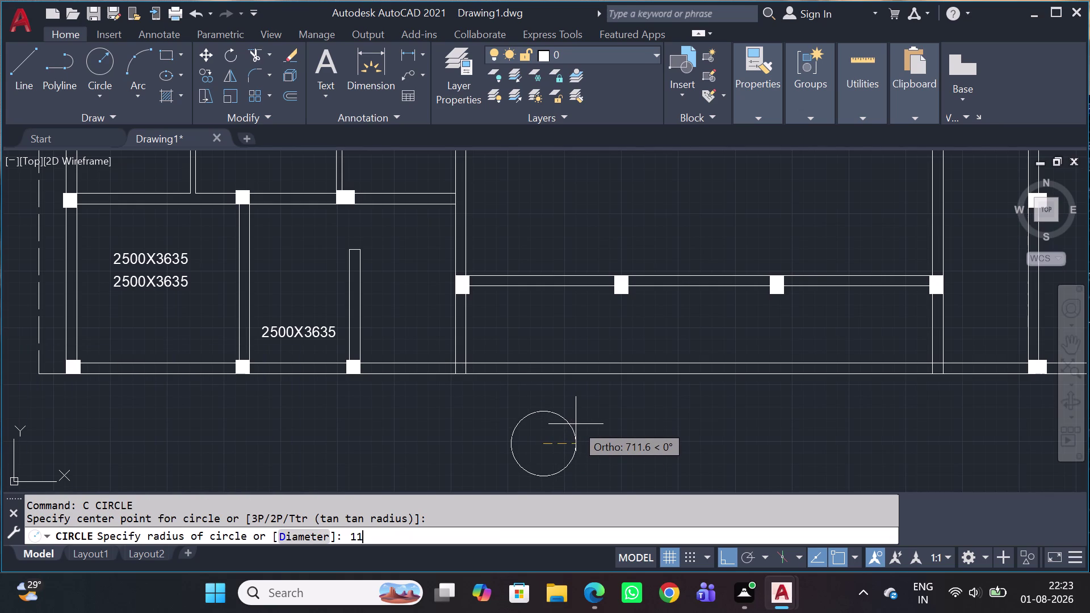
key(space)
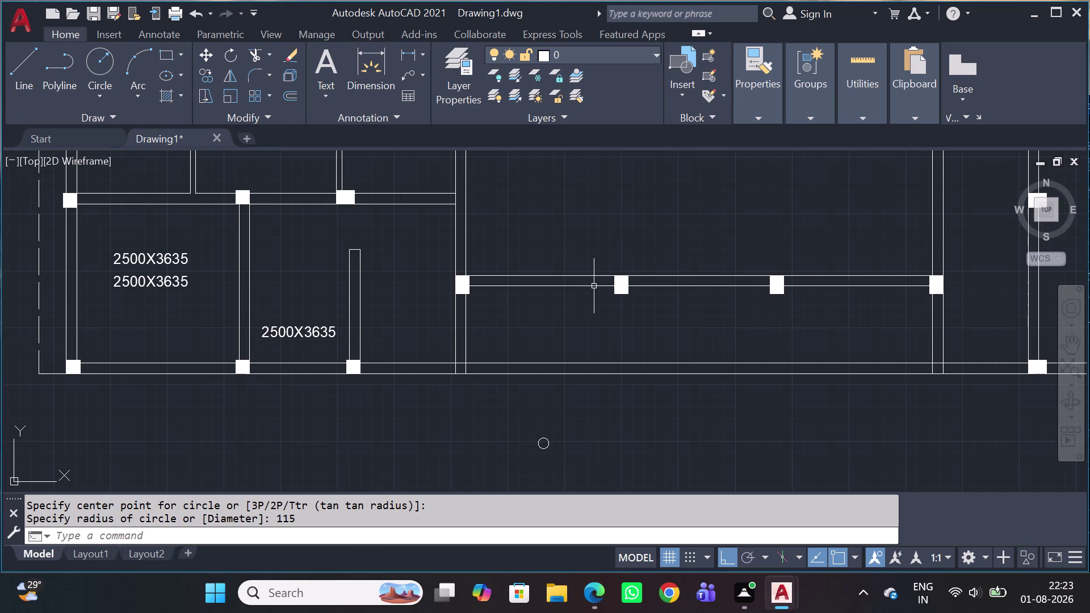
Set the object linetype and lineweight back to ByLayer.
key(h)
key(space)
scroll(up, 3)
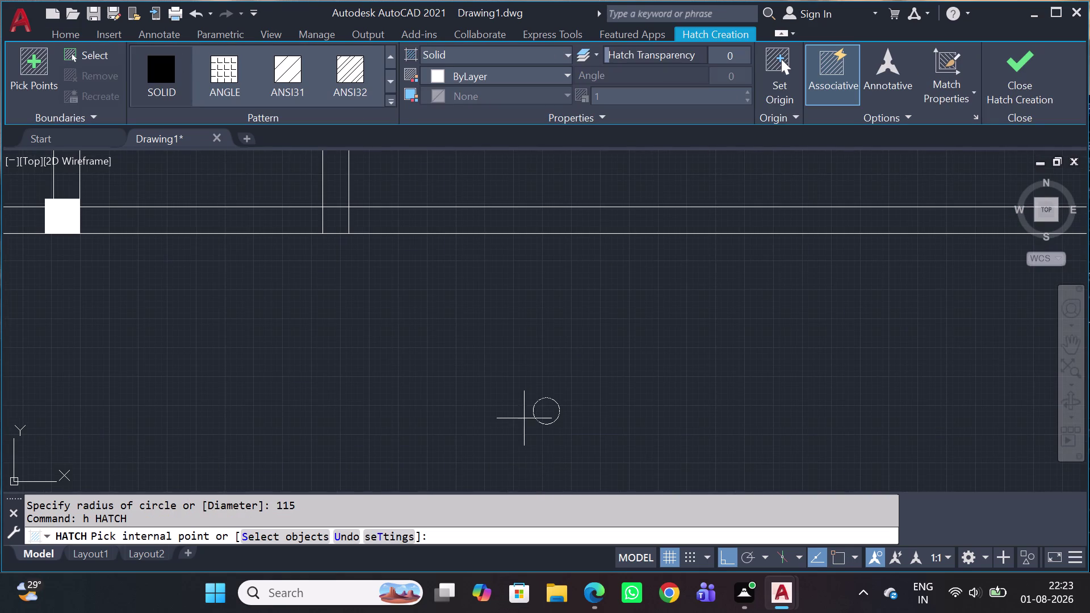
key(Escape)
click(774, 117)
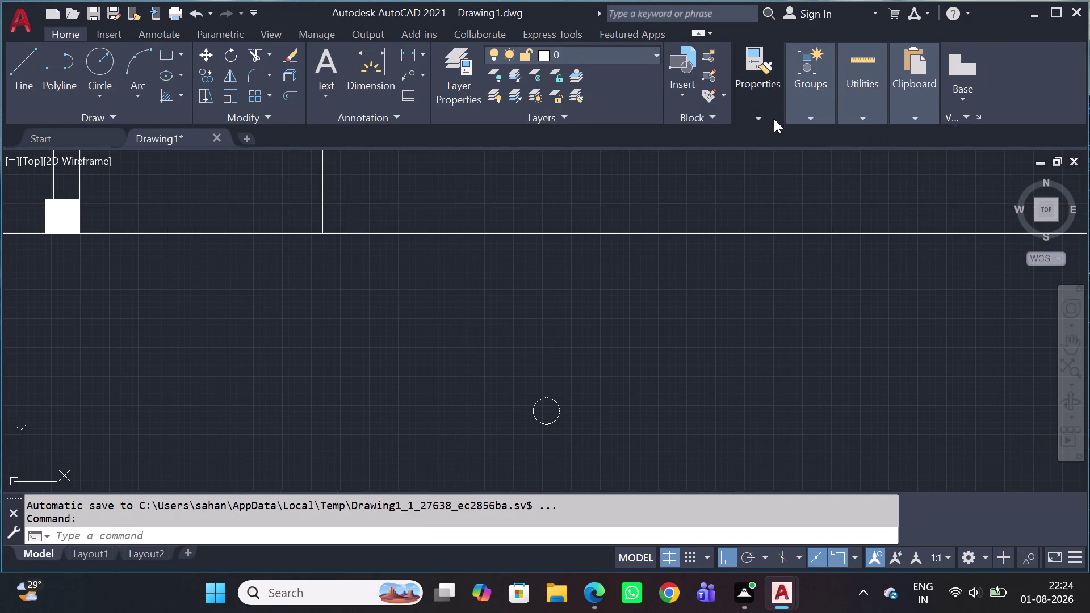
click(818, 175)
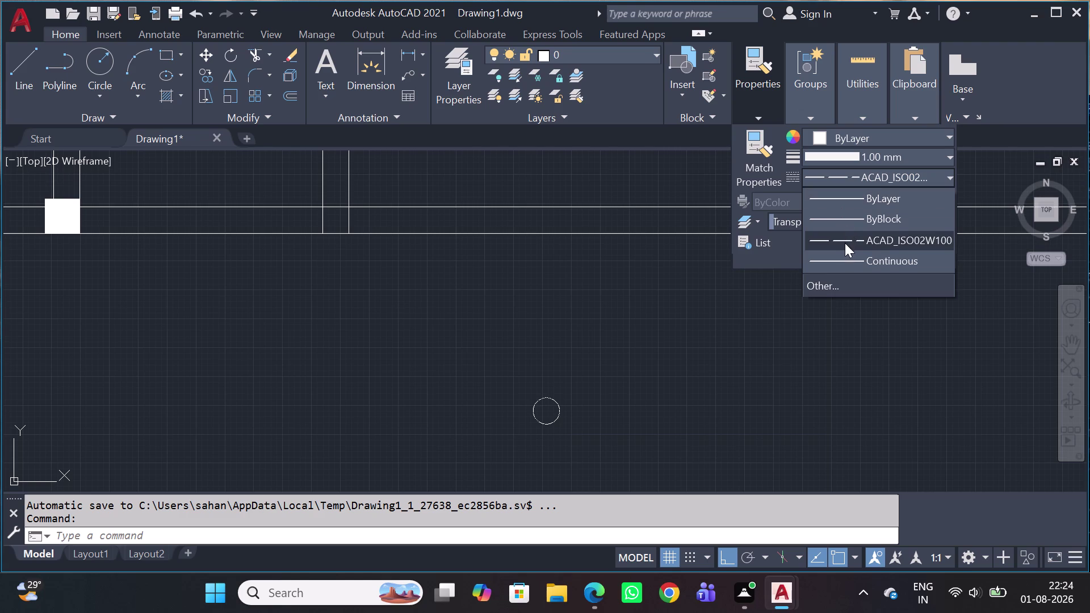
click(854, 204)
click(888, 159)
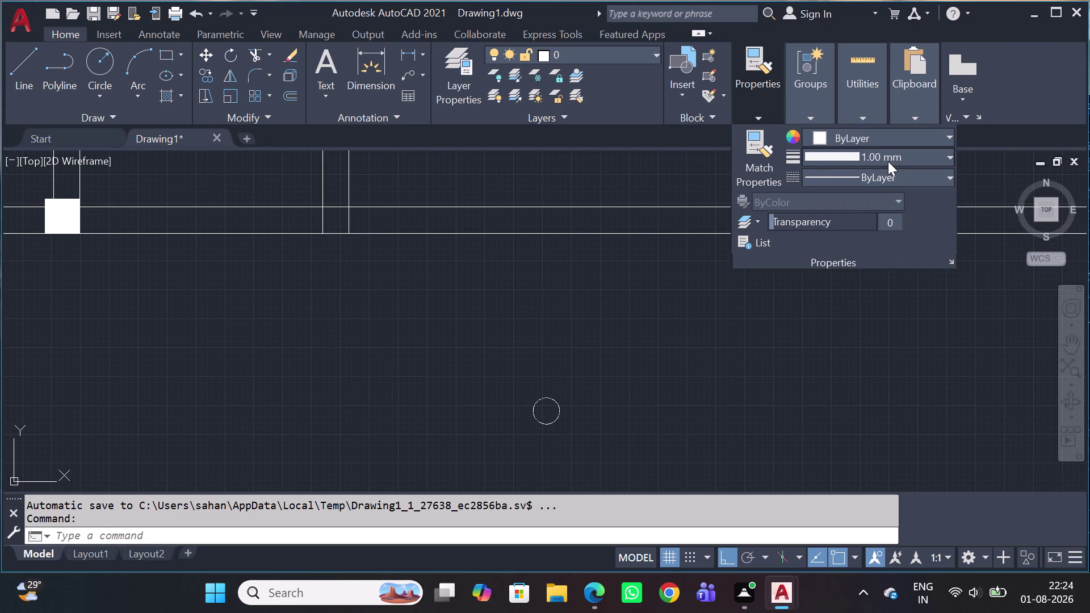
scroll(up, 3)
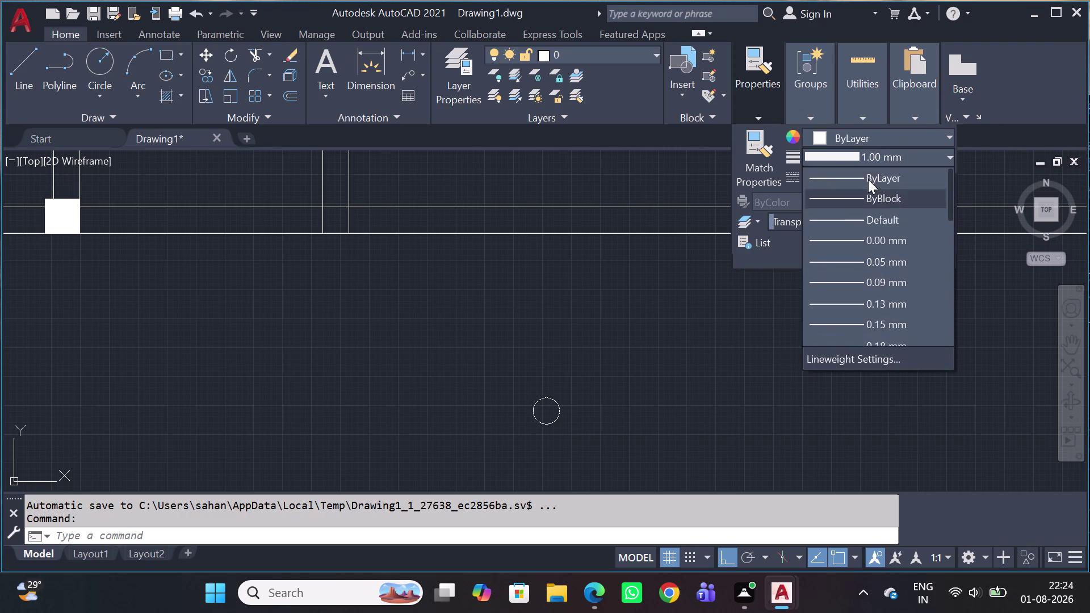
scroll(up, 3)
click(868, 175)
key(Escape)
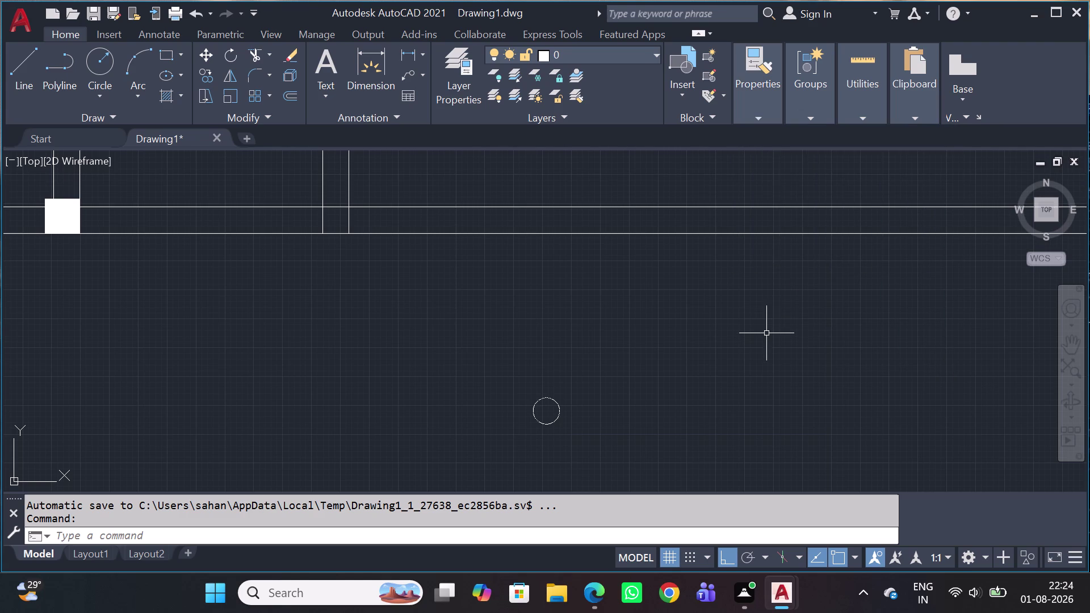
click(769, 122)
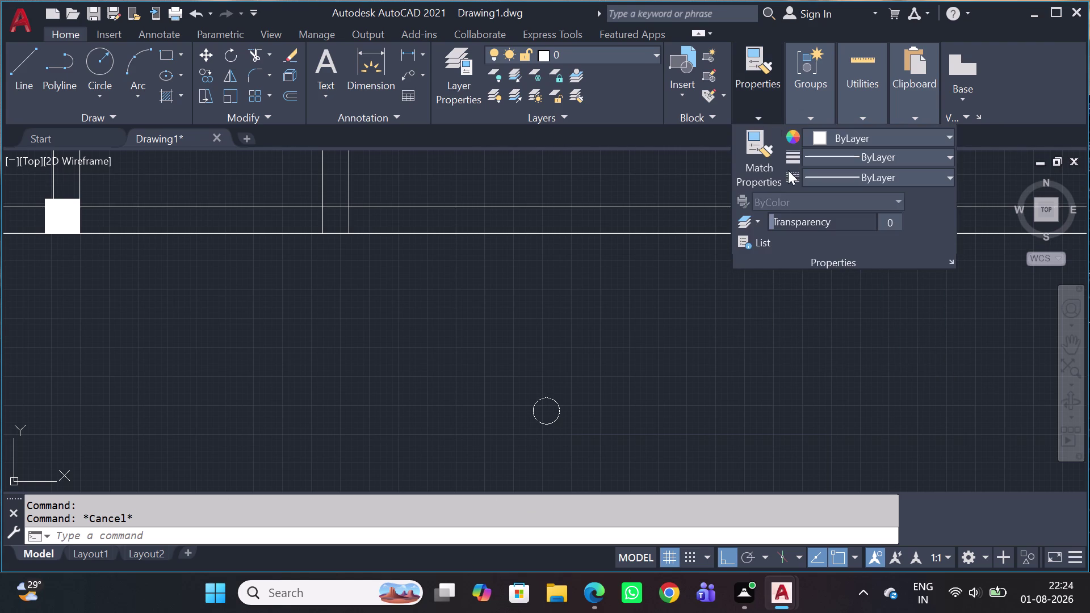
key(Escape)
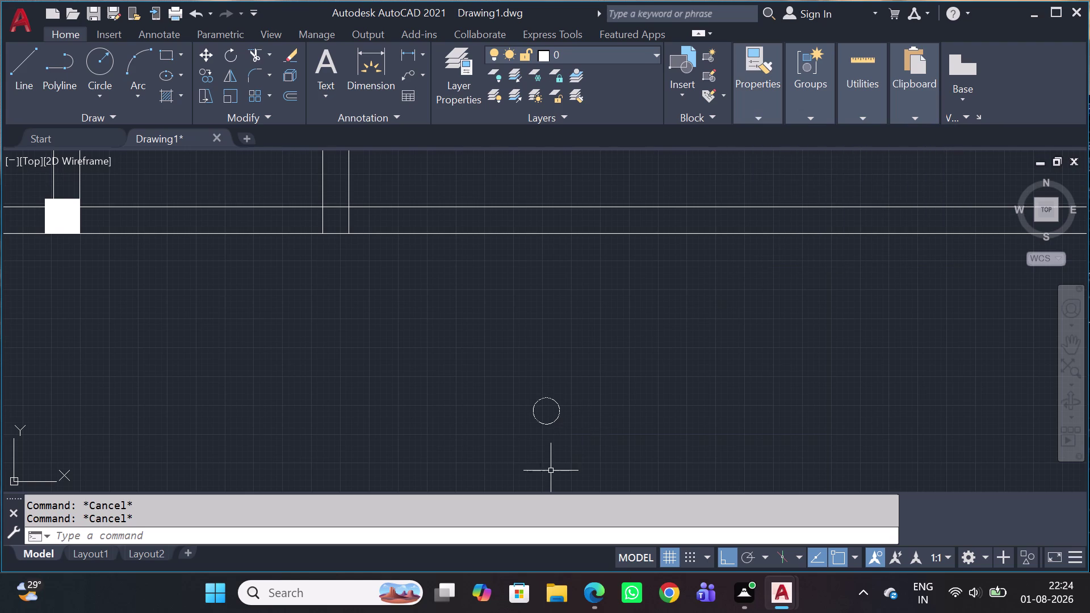
Fill the circle with a solid hatch and select the filled marker.
key(h)
key(space)
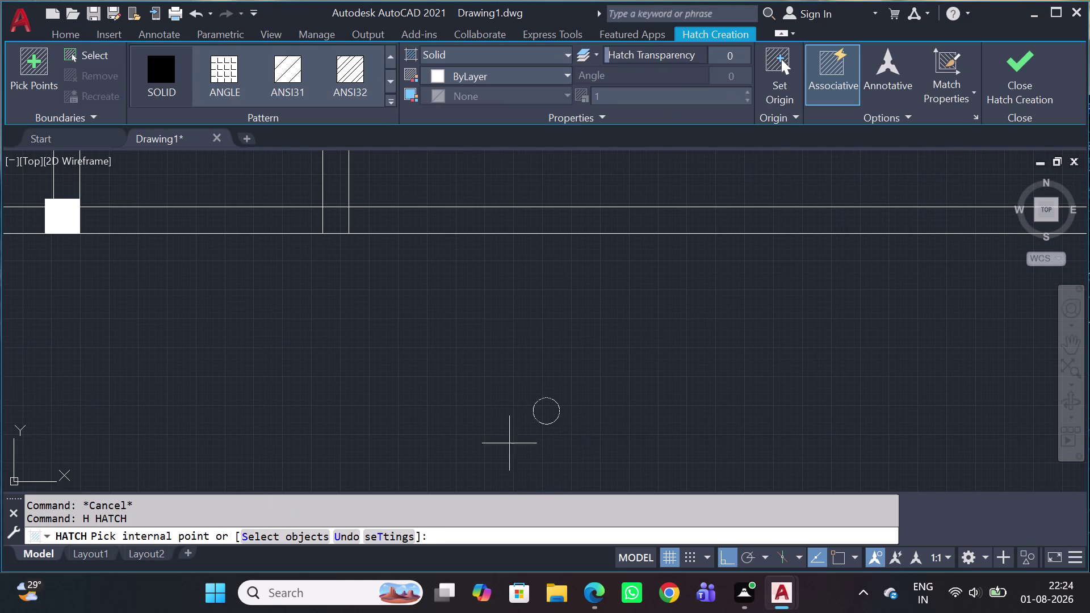
click(540, 415)
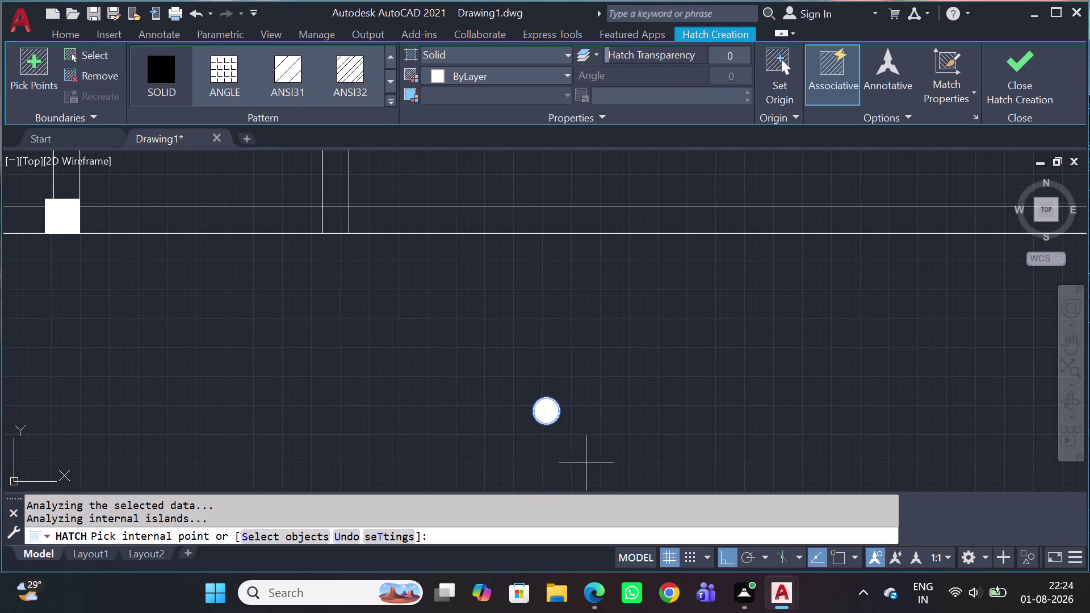
key(Escape)
click(582, 419)
click(543, 389)
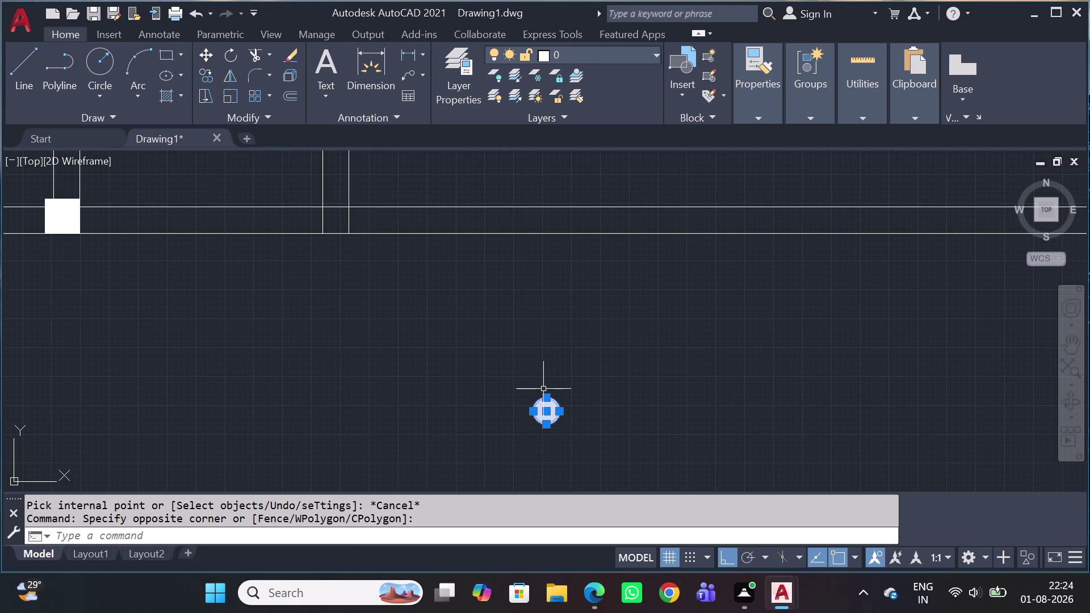
Copy the filled marker from its centre to a spot beside the first.
key(c)
key(o)
key(space)
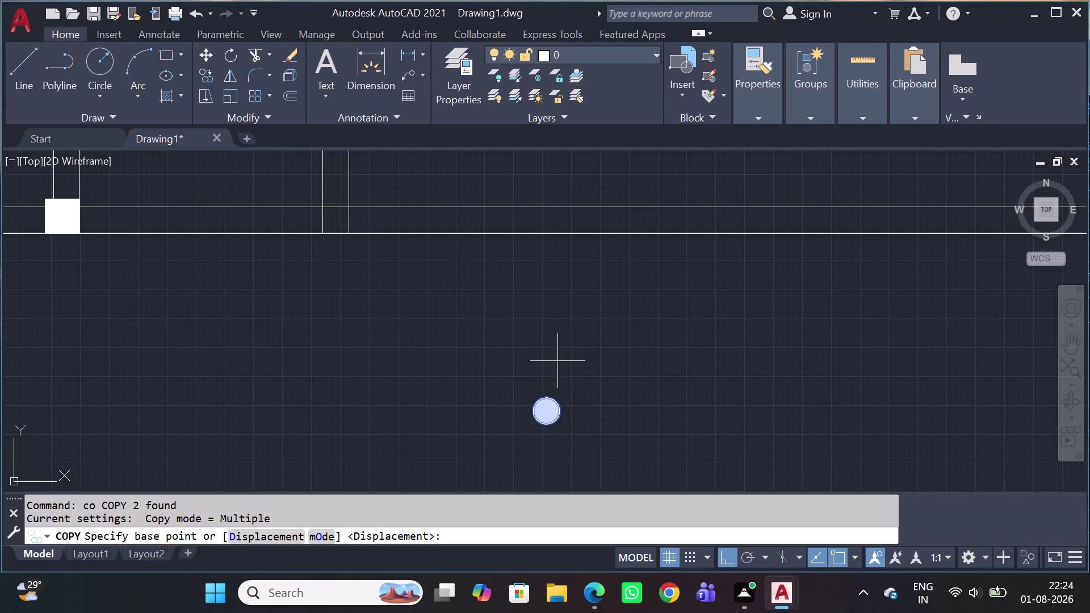
scroll(up, 3)
click(547, 426)
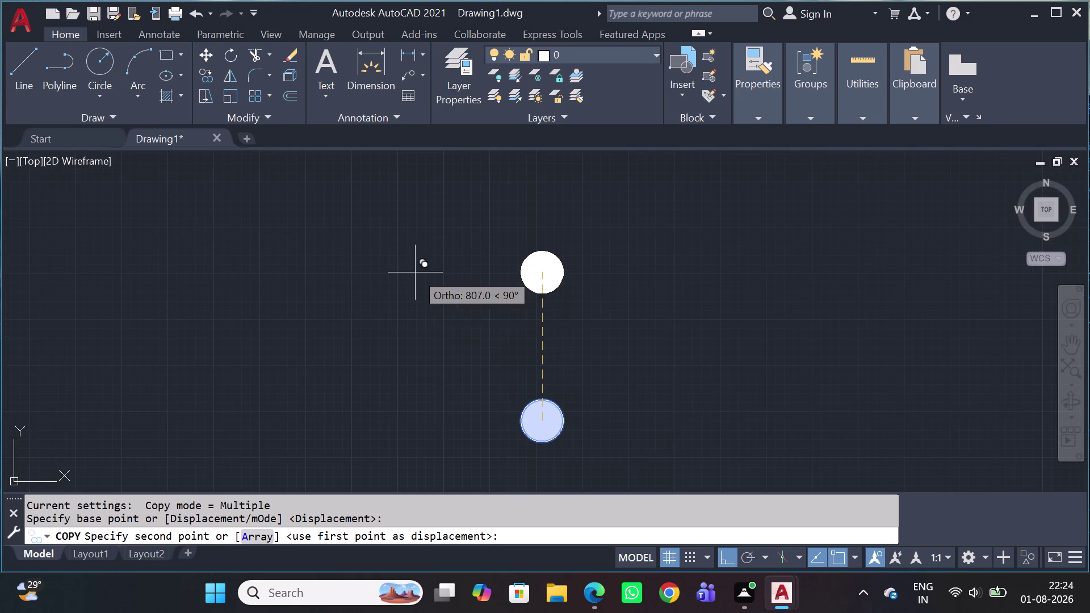
scroll(down, 3)
scroll(up, 3)
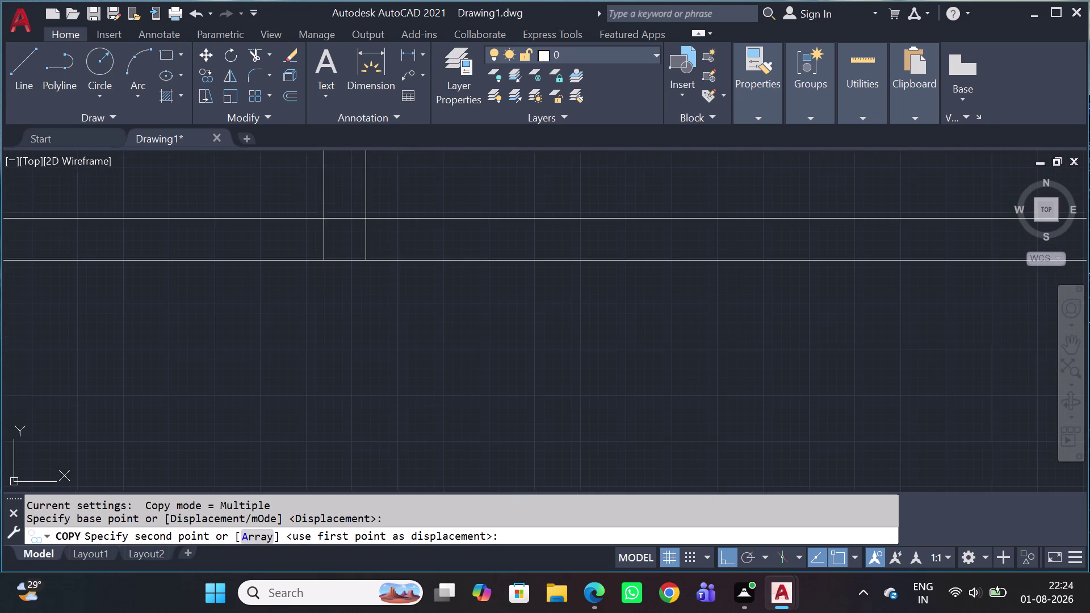
click(345, 236)
scroll(down, 3)
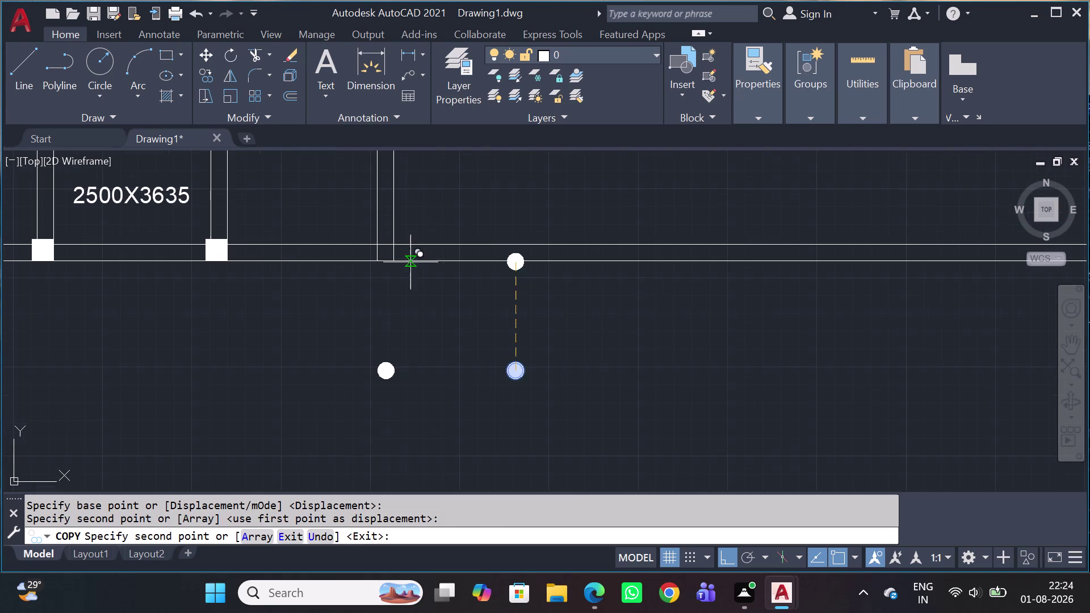
scroll(down, 3)
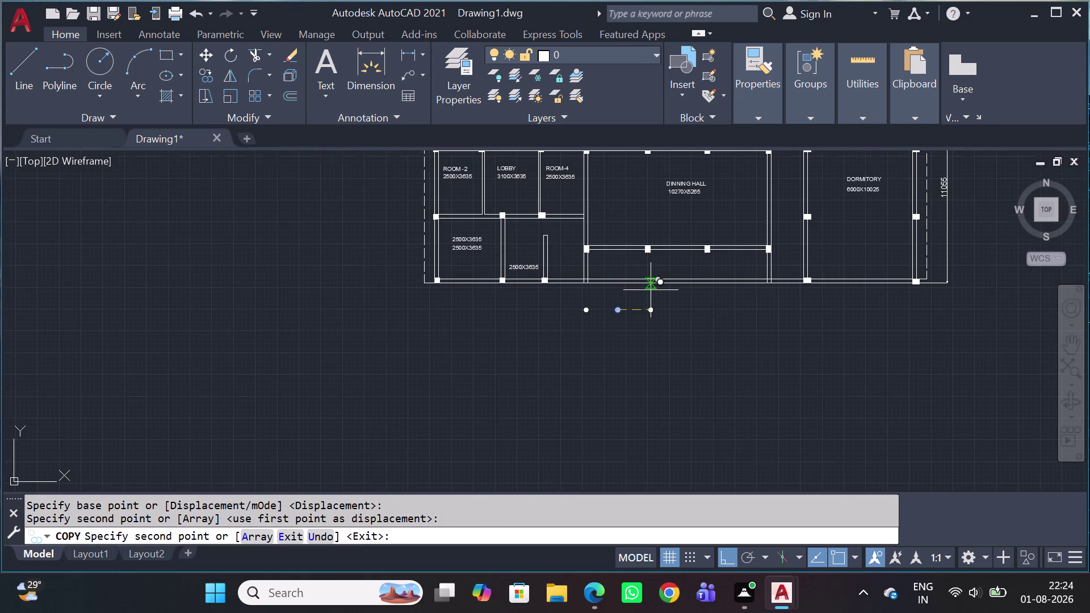
key(Escape)
scroll(up, 3)
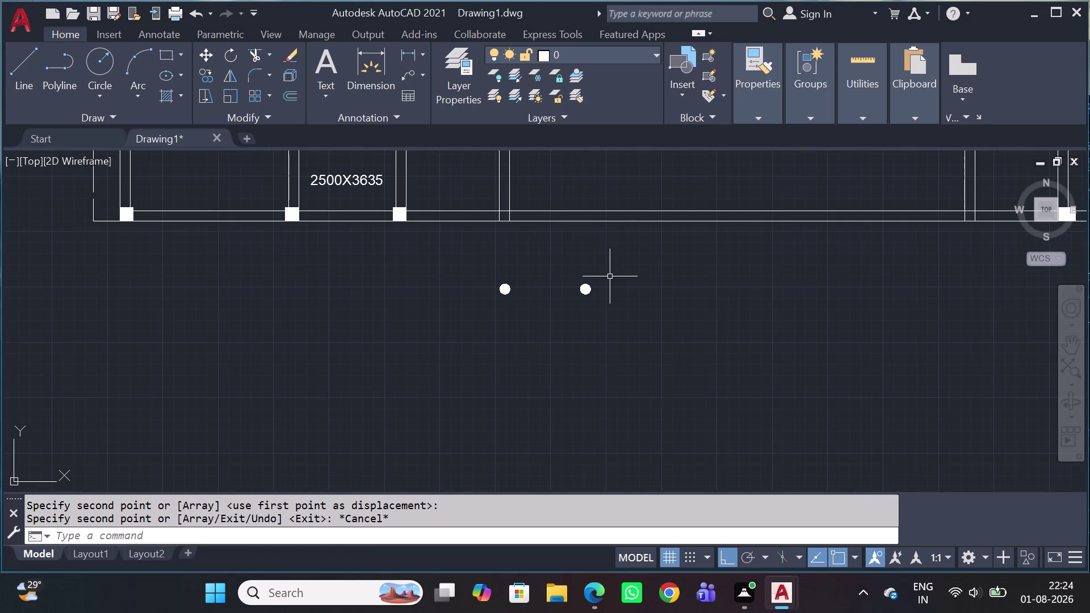
Turn Ortho off and select one of the markers.
key(shift+F8)
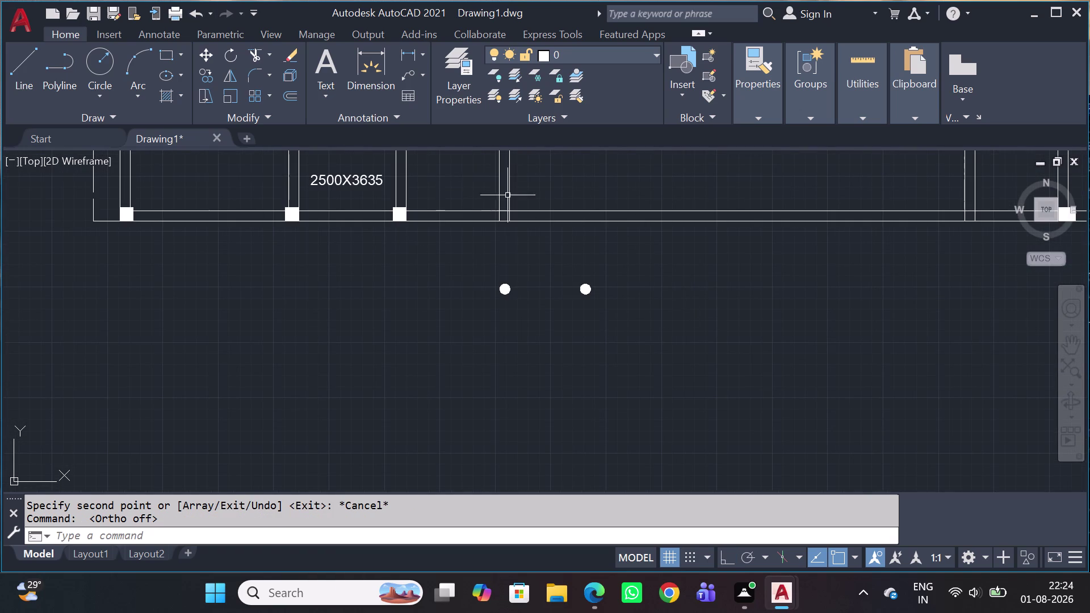
scroll(up, 3)
click(483, 238)
click(334, 330)
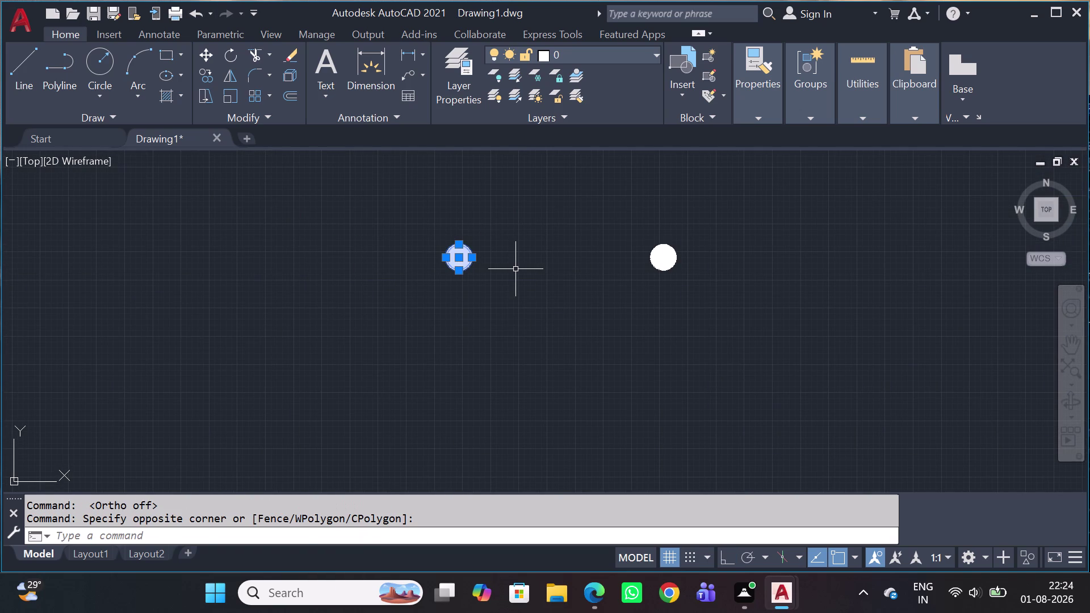
Start moving the circle marker, pan toward the front wall, then cancel the move.
key(m)
key(space)
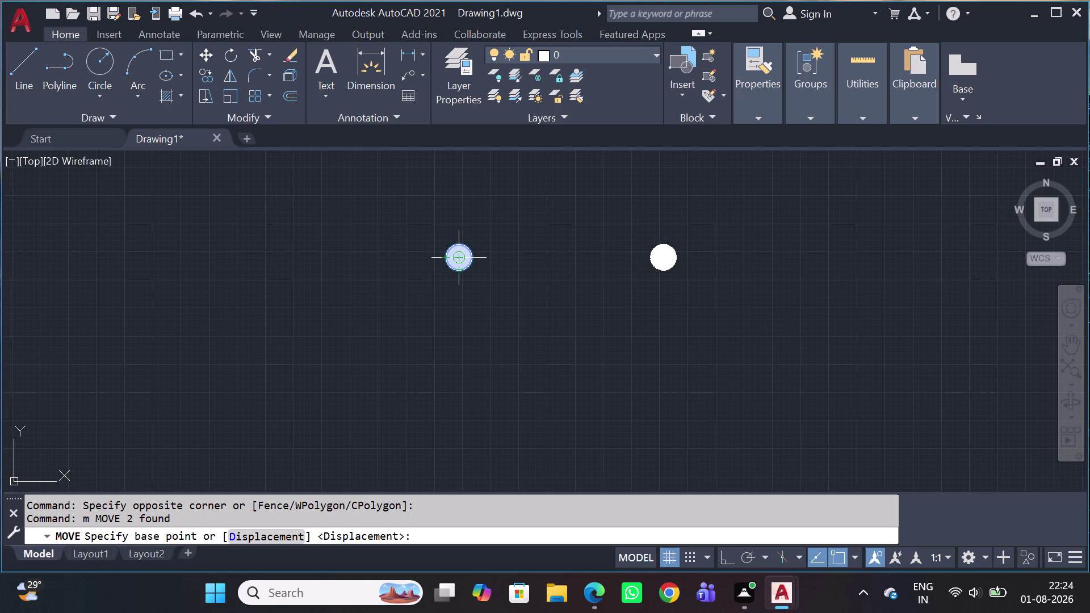
drag(457, 254, 462, 251)
scroll(down, 3)
middle_drag(527, 184, 529, 185)
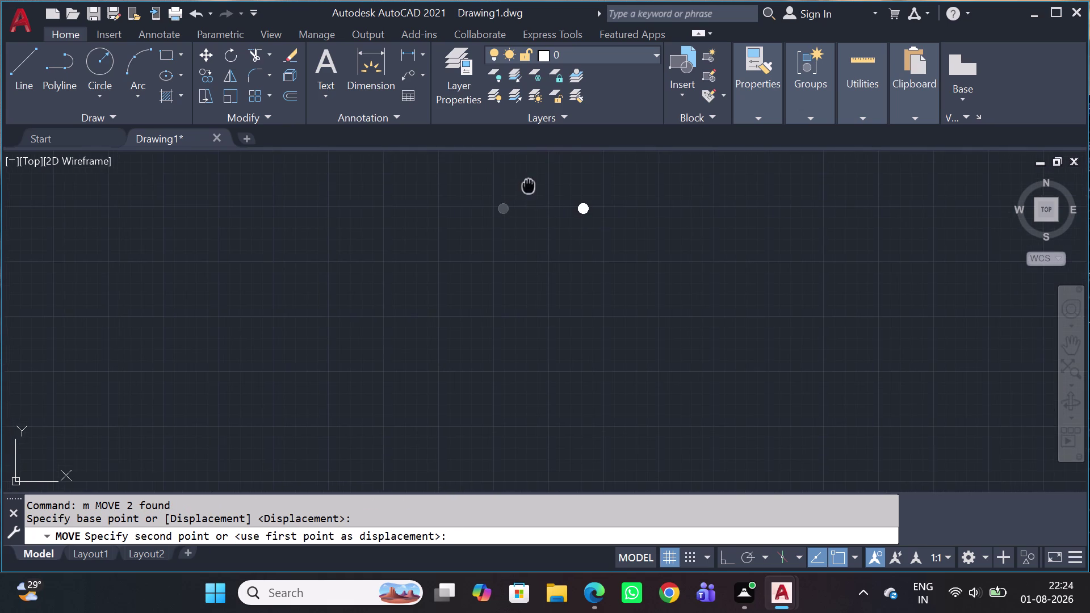
middle_drag(529, 185, 585, 387)
scroll(up, 3)
middle_drag(521, 381, 533, 337)
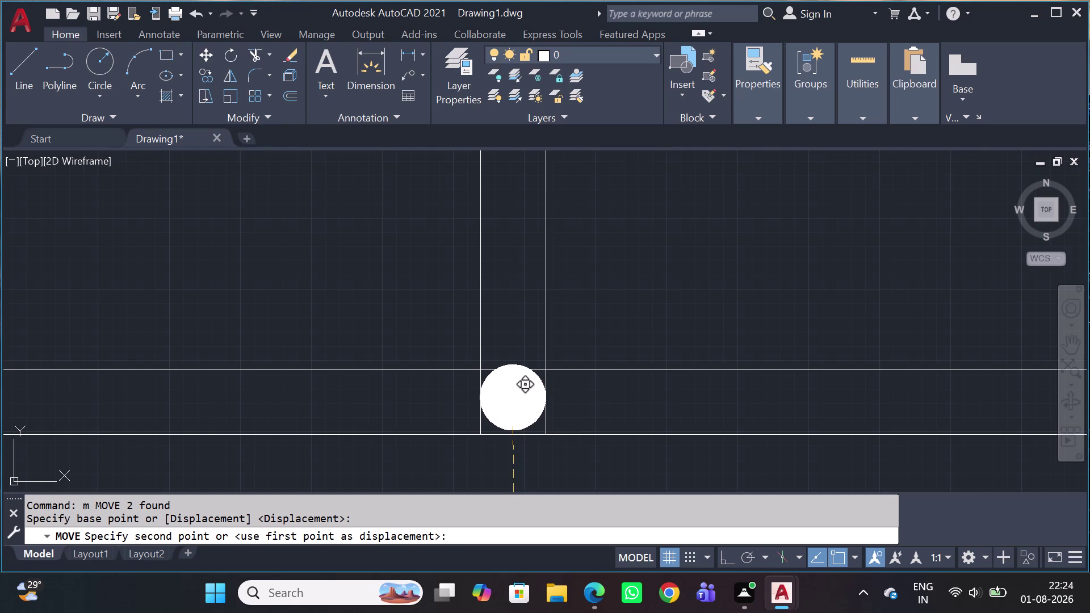
key(Escape)
Reselect the circle marker and move it up onto the front wall line.
scroll(down, 3)
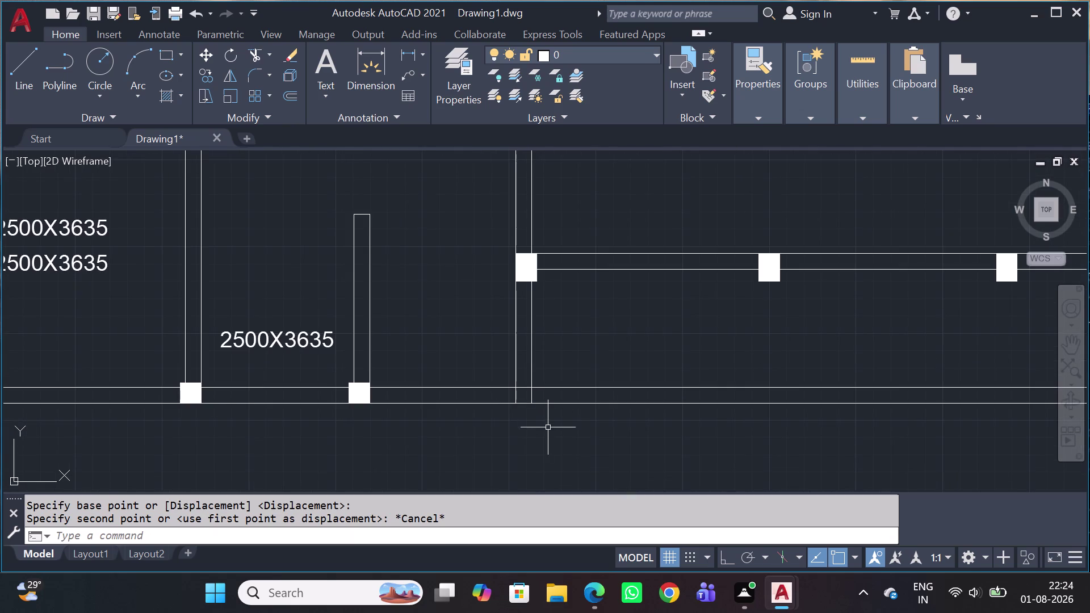
middle_drag(543, 427, 543, 177)
drag(563, 295, 540, 265)
click(493, 213)
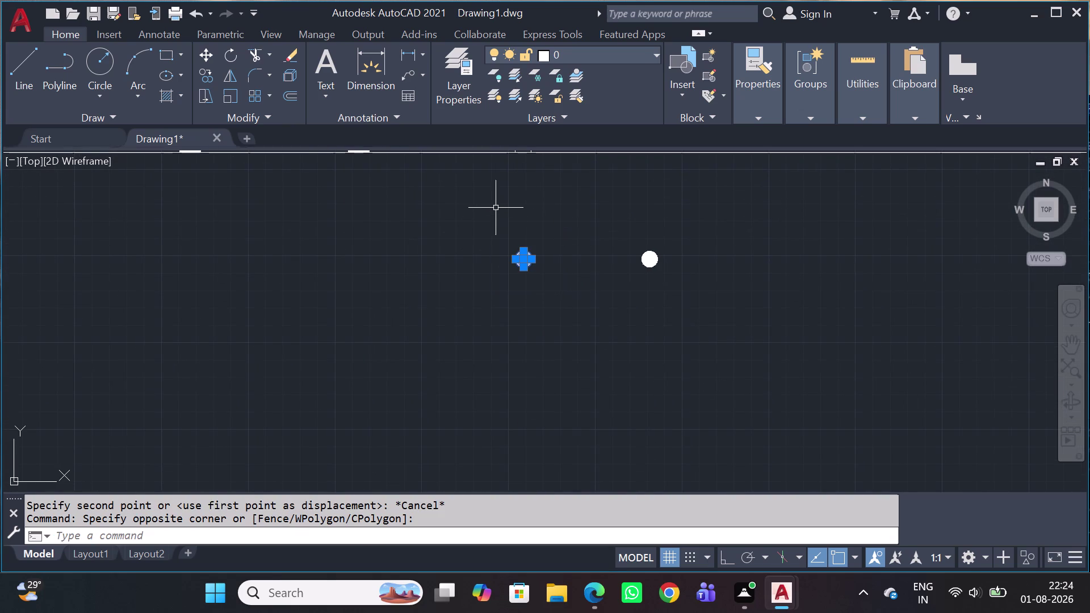
key(m)
key(space)
scroll(up, 3)
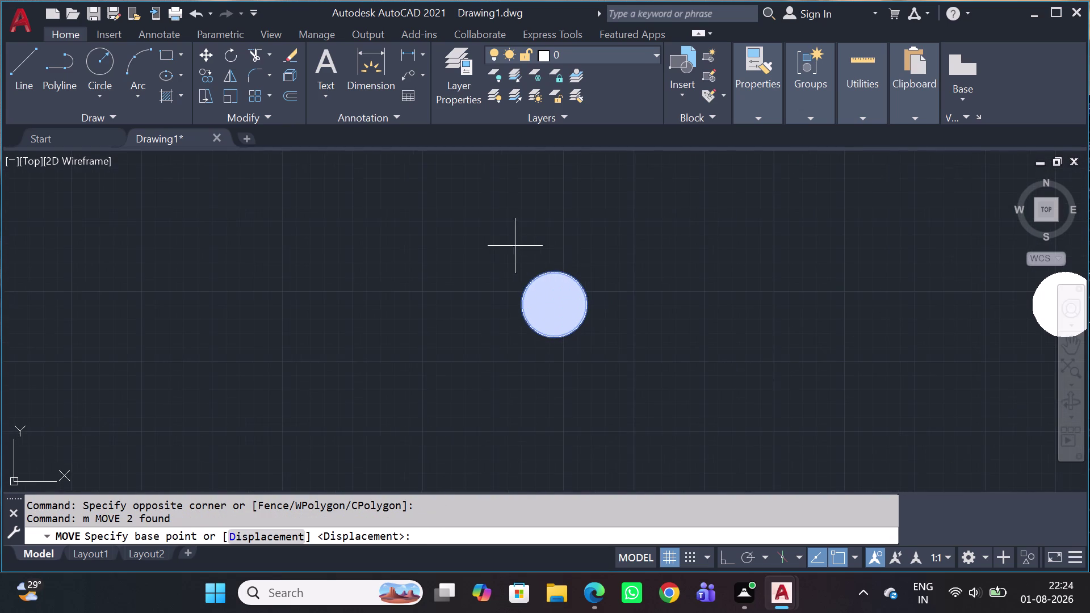
click(557, 285)
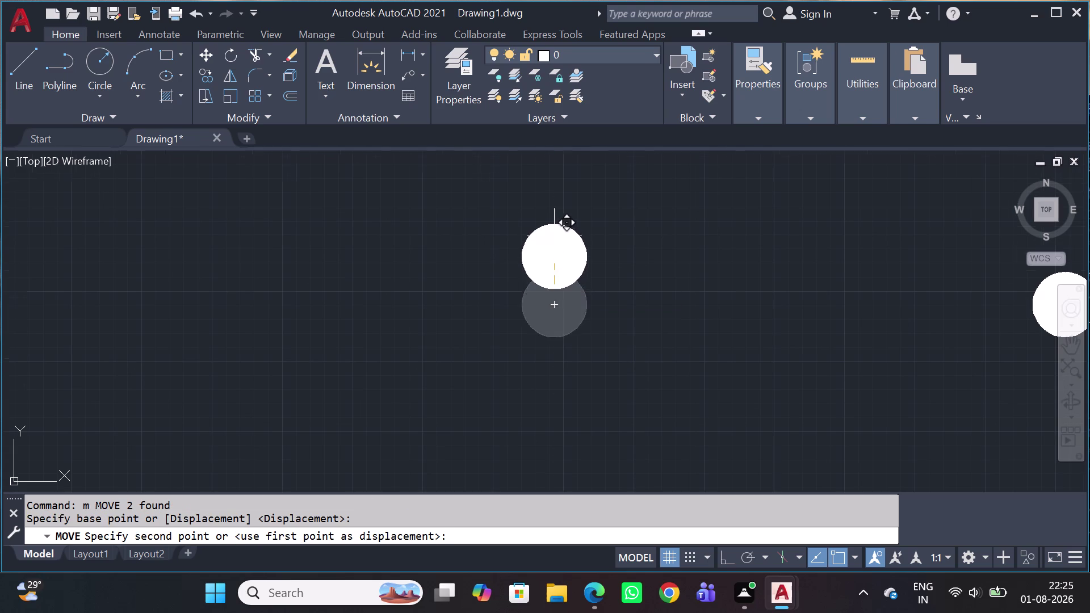
scroll(down, 3)
middle_drag(563, 203, 609, 413)
scroll(up, 3)
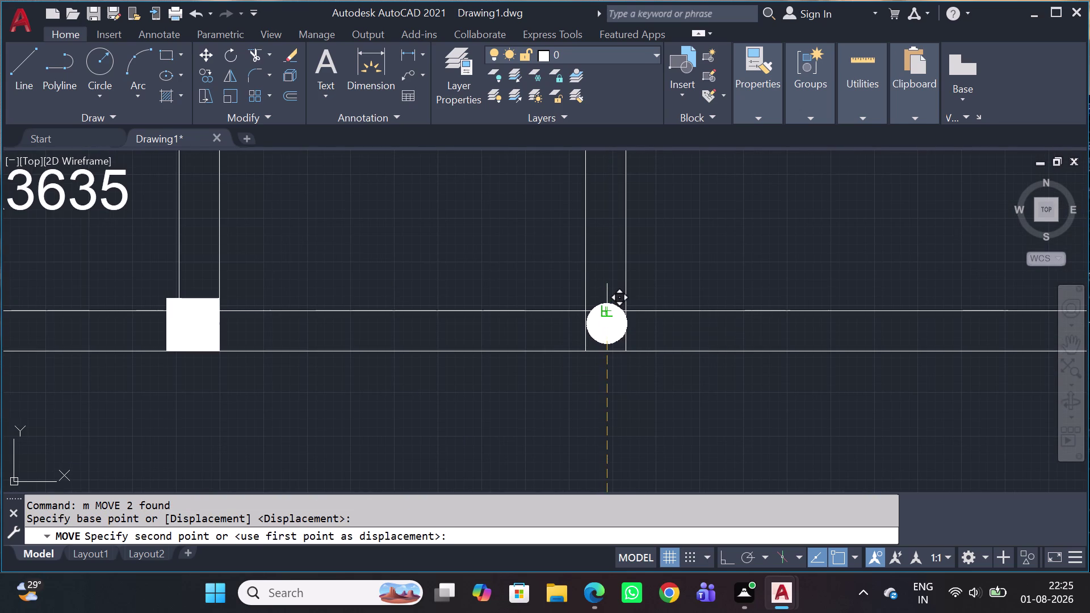
scroll(up, 3)
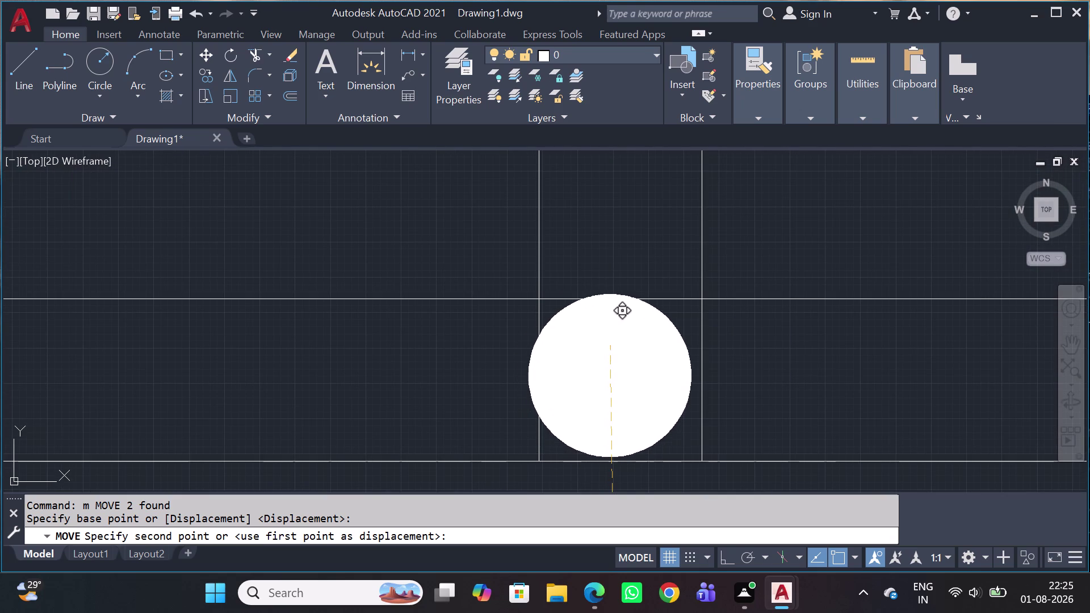
scroll(up, 3)
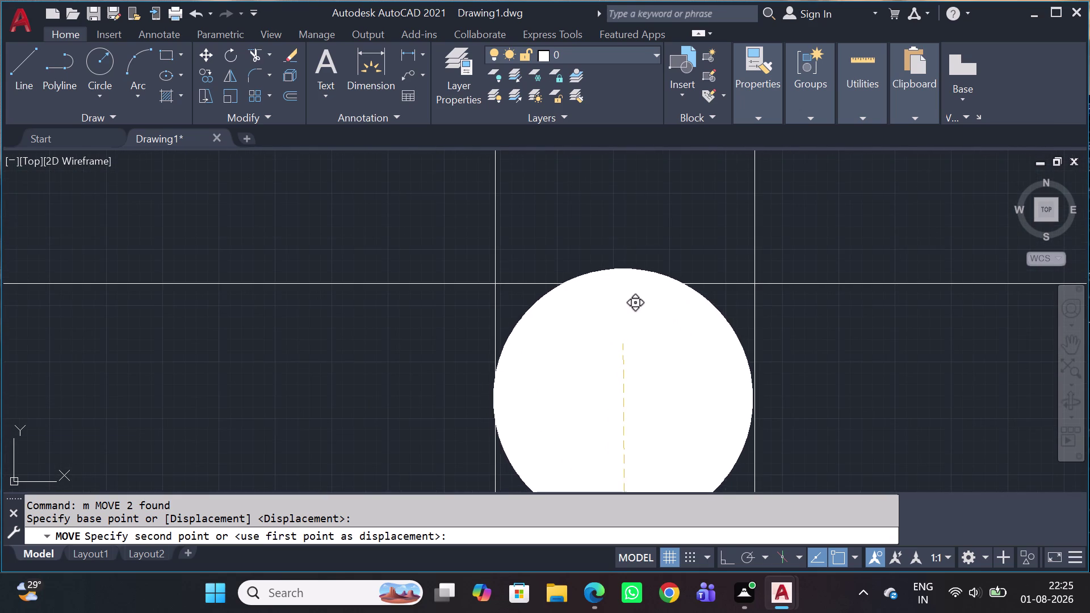
scroll(down, 3)
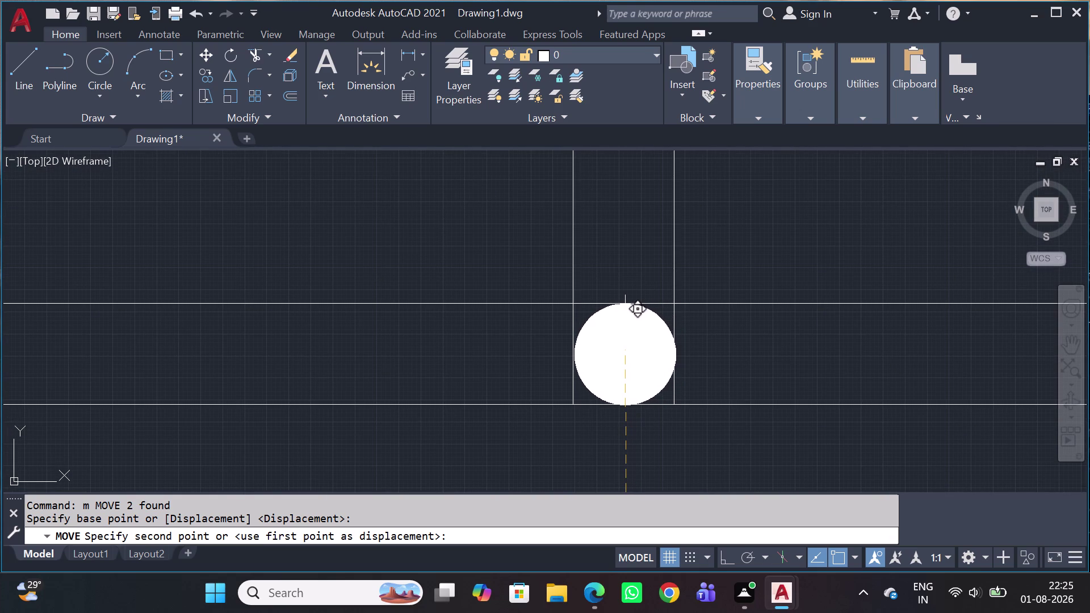
click(624, 323)
Select a second marker and begin moving it from its top edge.
scroll(down, 3)
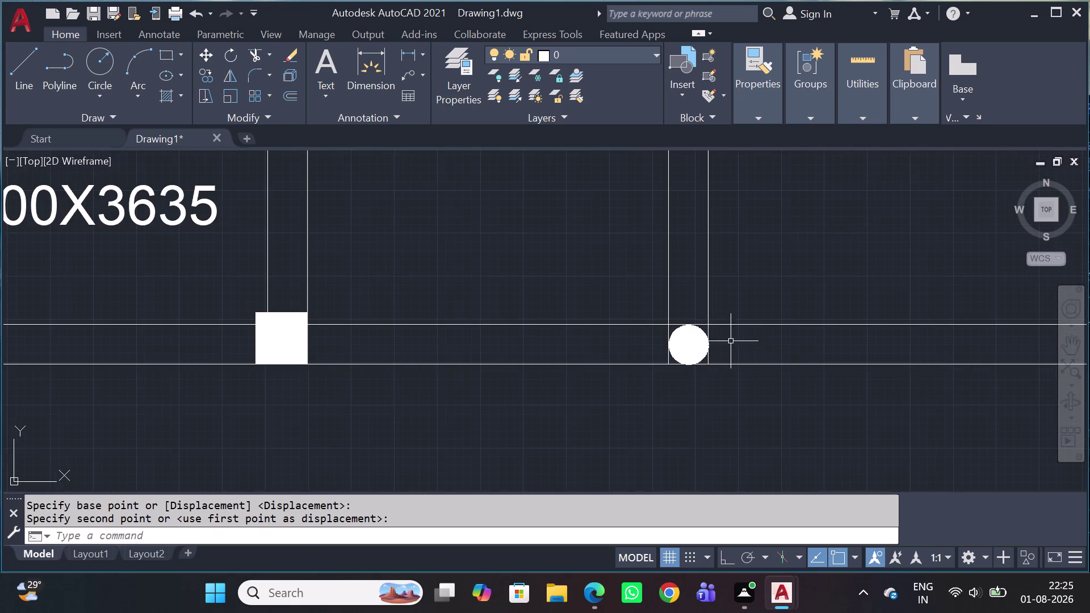
scroll(up, 3)
scroll(up, 3)
middle_drag(777, 315, 595, 237)
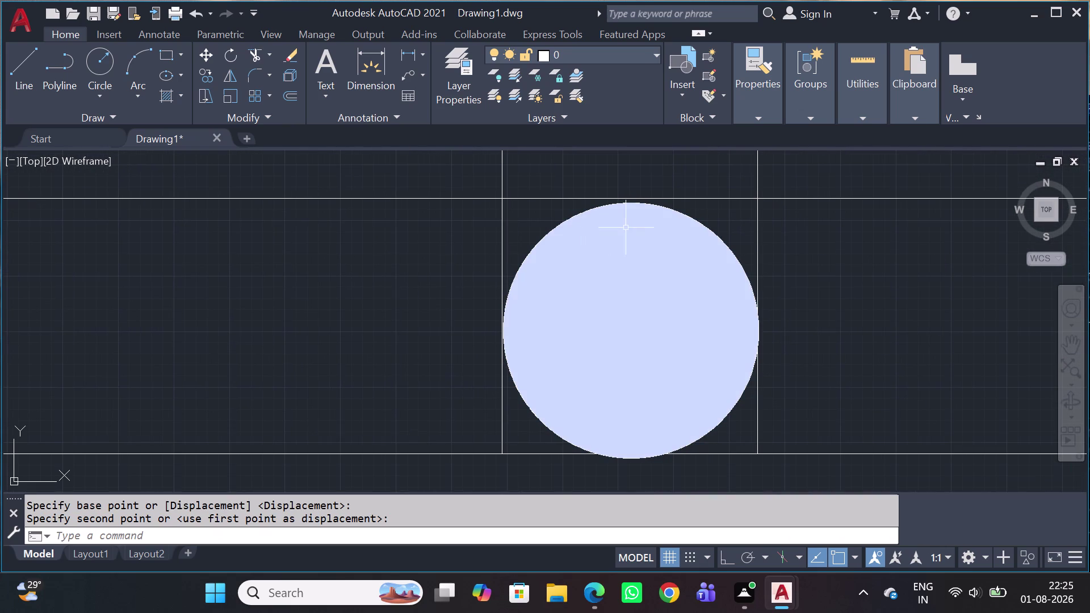
click(728, 224)
click(648, 256)
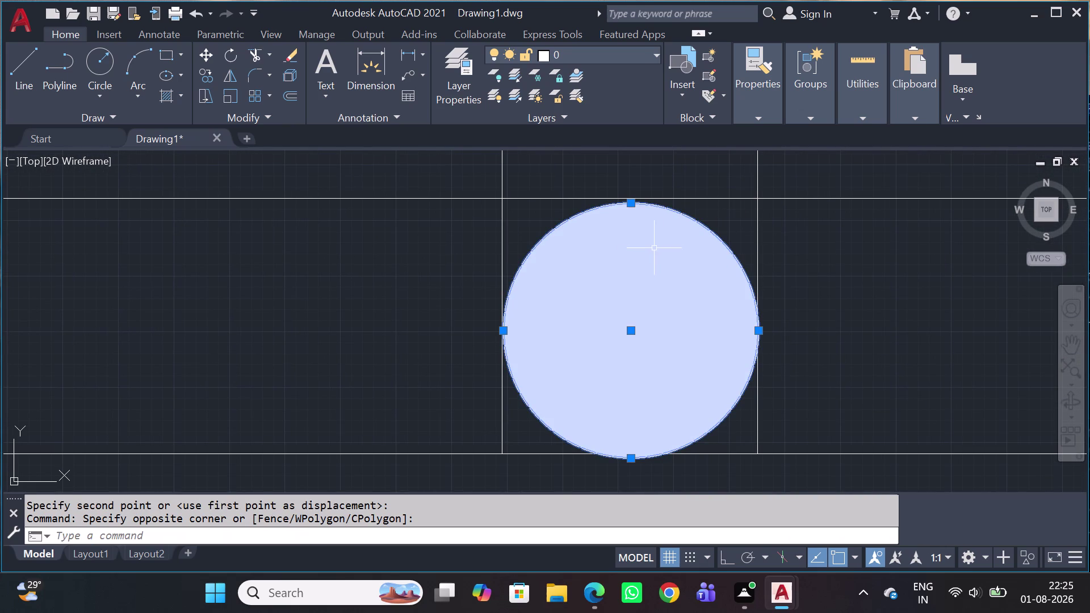
key(m)
key(space)
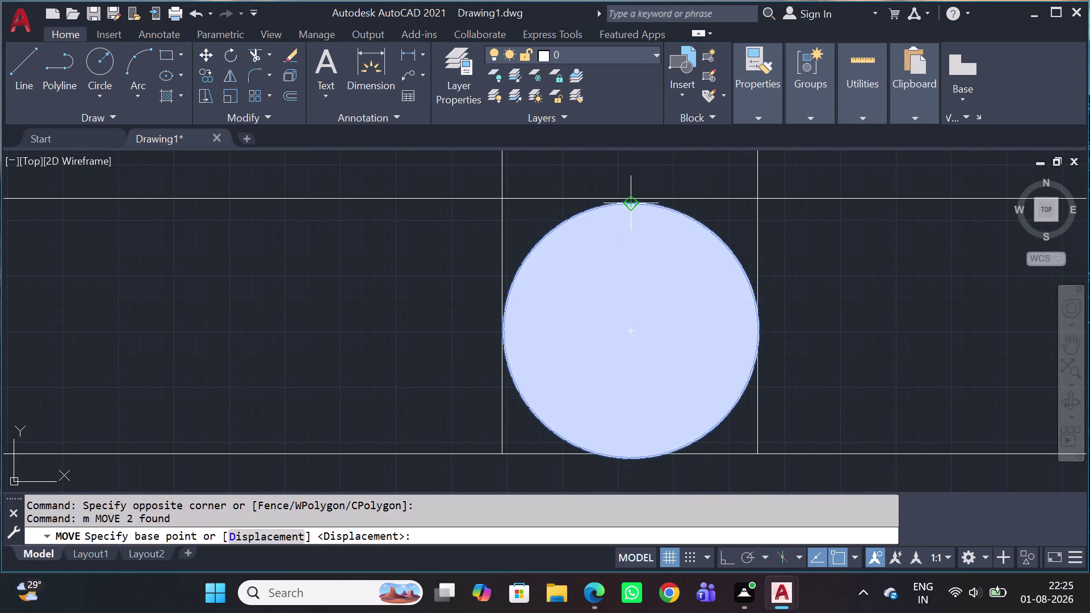
scroll(up, 3)
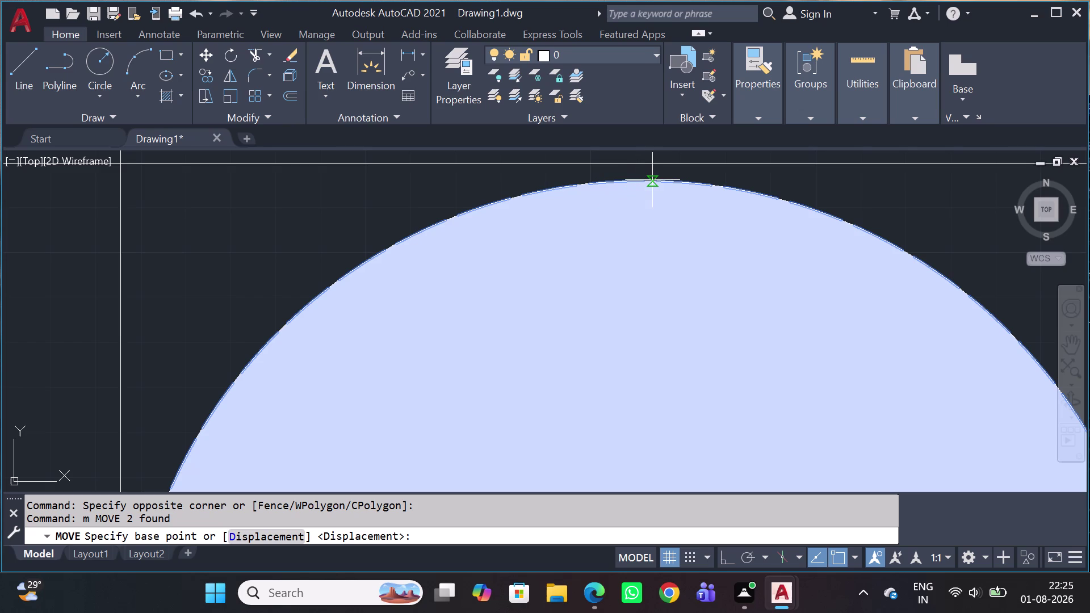
click(640, 182)
Place the second marker's top on the wall line, then zoom out over the floor plan.
click(641, 161)
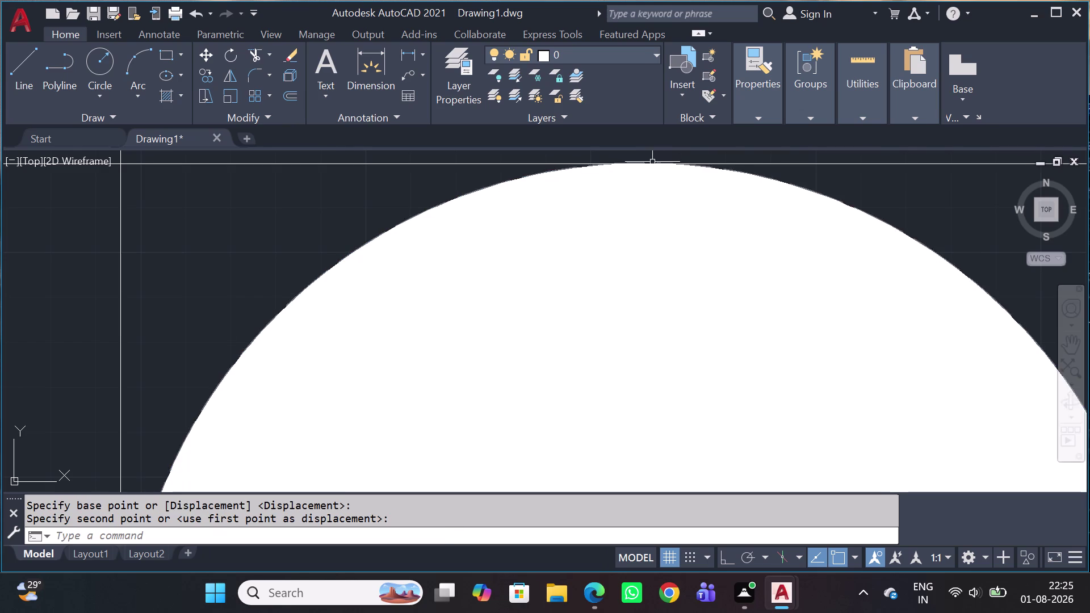
scroll(down, 3)
middle_drag(728, 254, 567, 261)
scroll(down, 3)
scroll(down, 3)
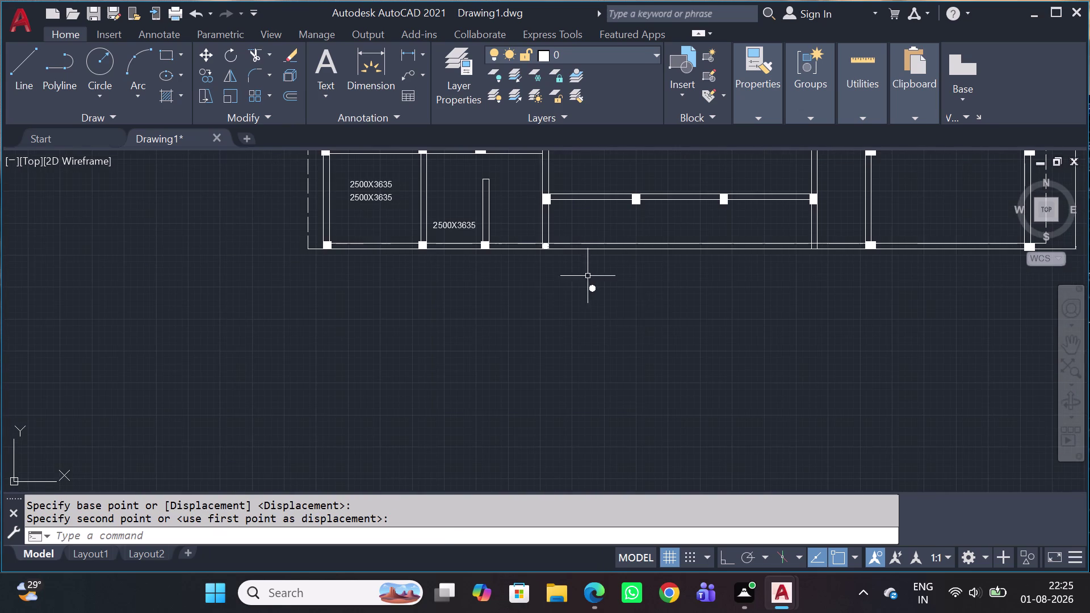
middle_drag(571, 271, 492, 296)
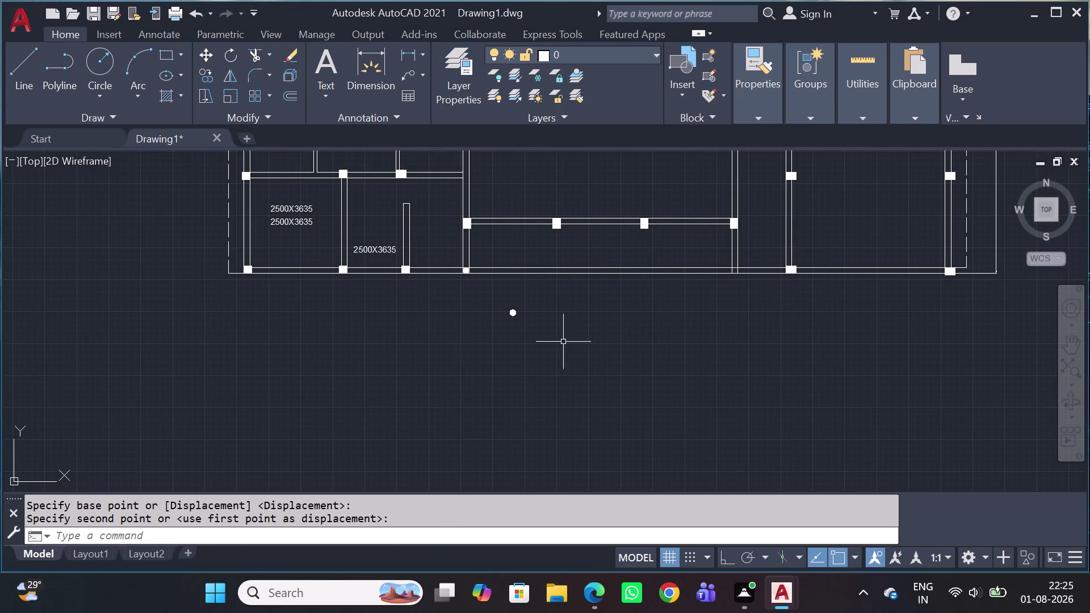
scroll(down, 3)
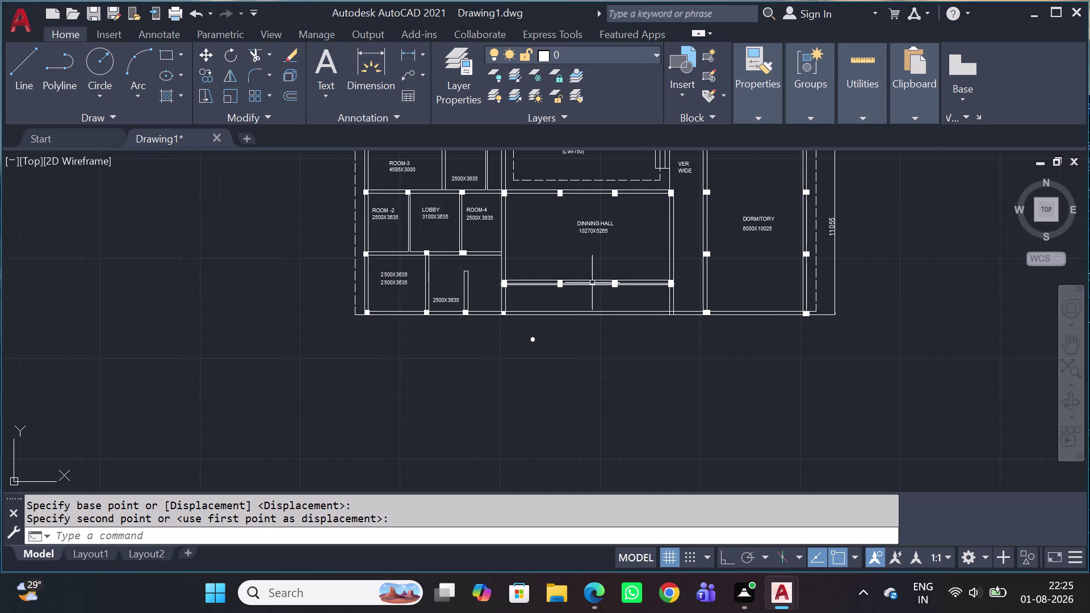
scroll(up, 3)
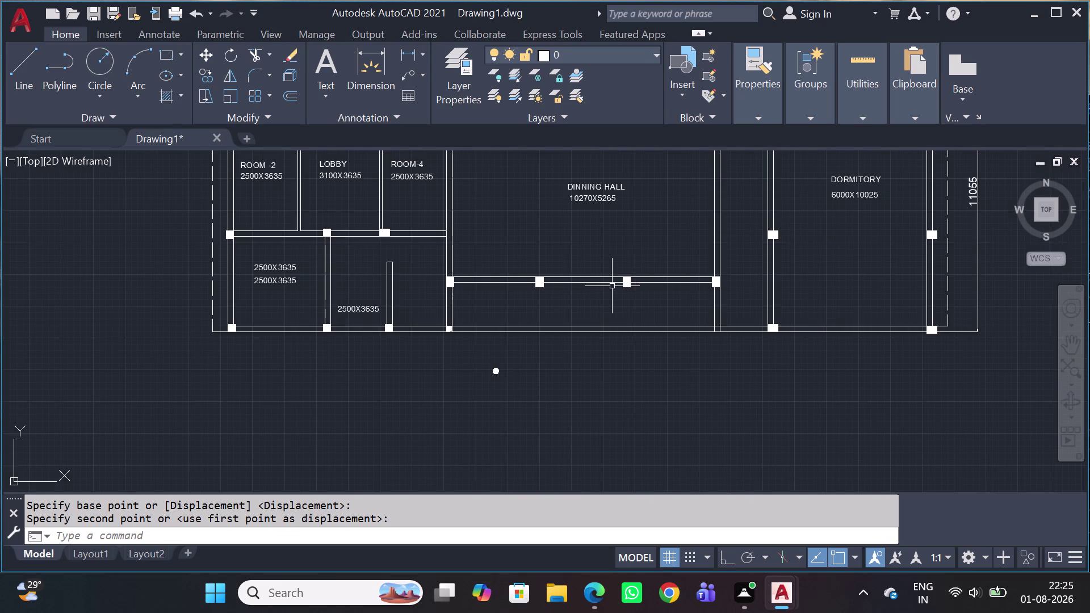
Place a vertical construction line (XL, Ver) through the front wall.
key(x)
key(l)
key(space)
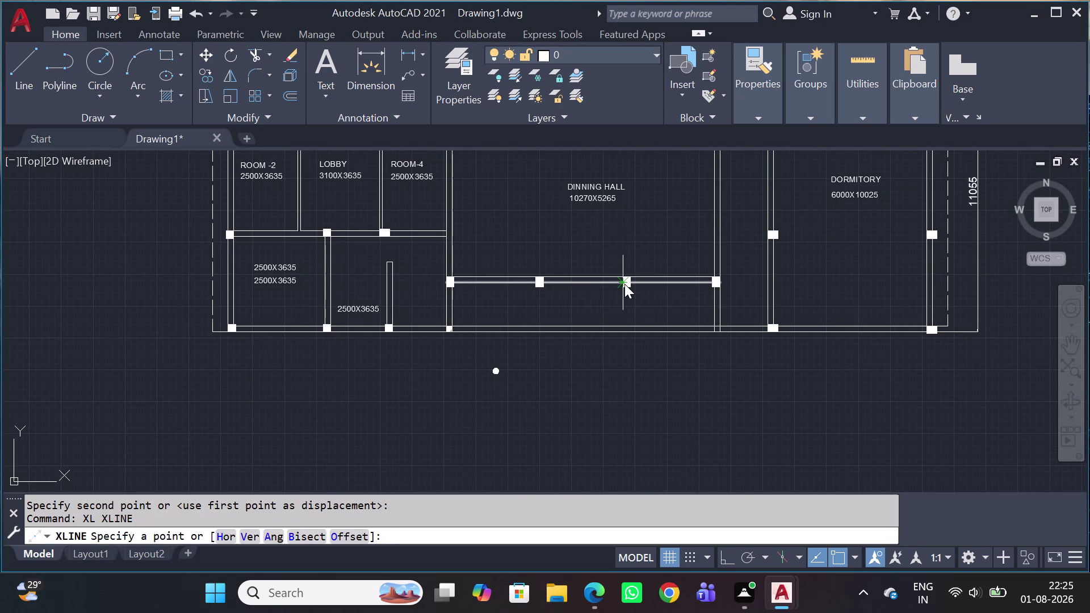
text(v)
key(space)
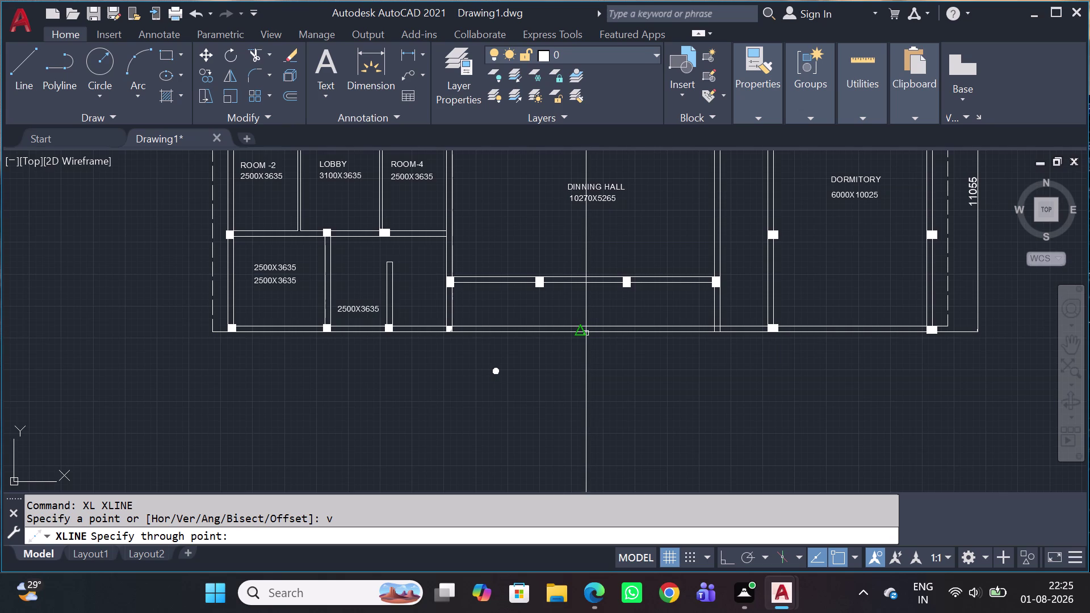
click(580, 332)
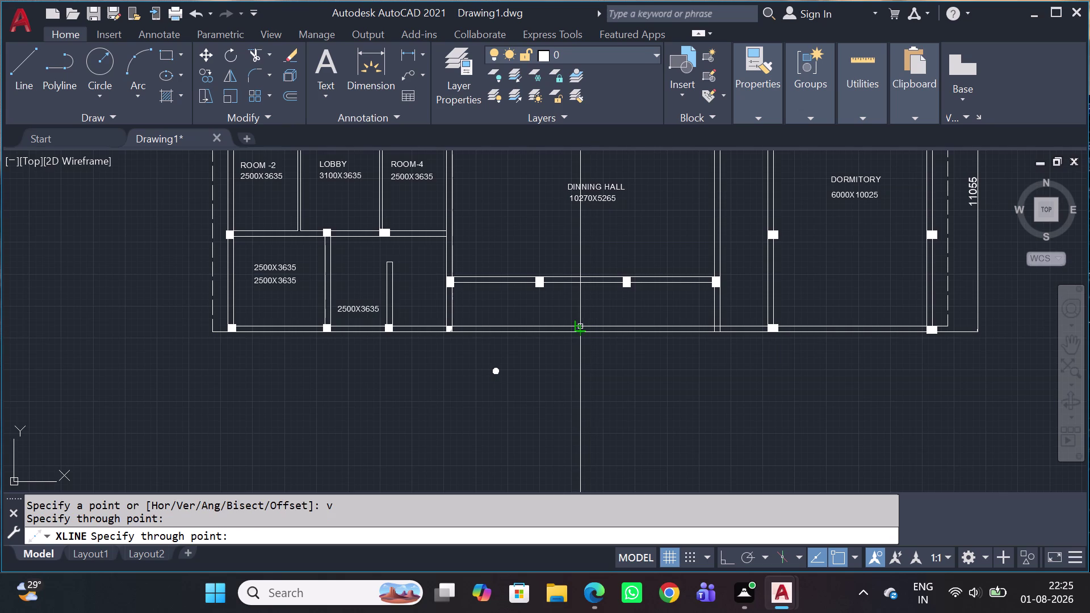
key(Escape)
Draw a 30-unit line from the construction line and wall intersection.
scroll(up, 3)
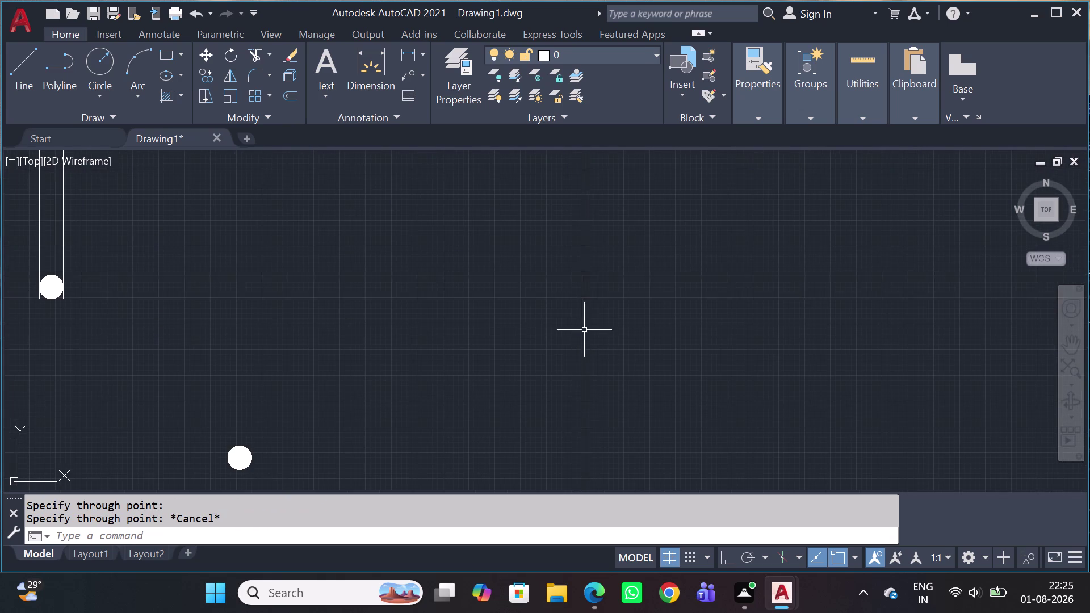
key(l)
key(space)
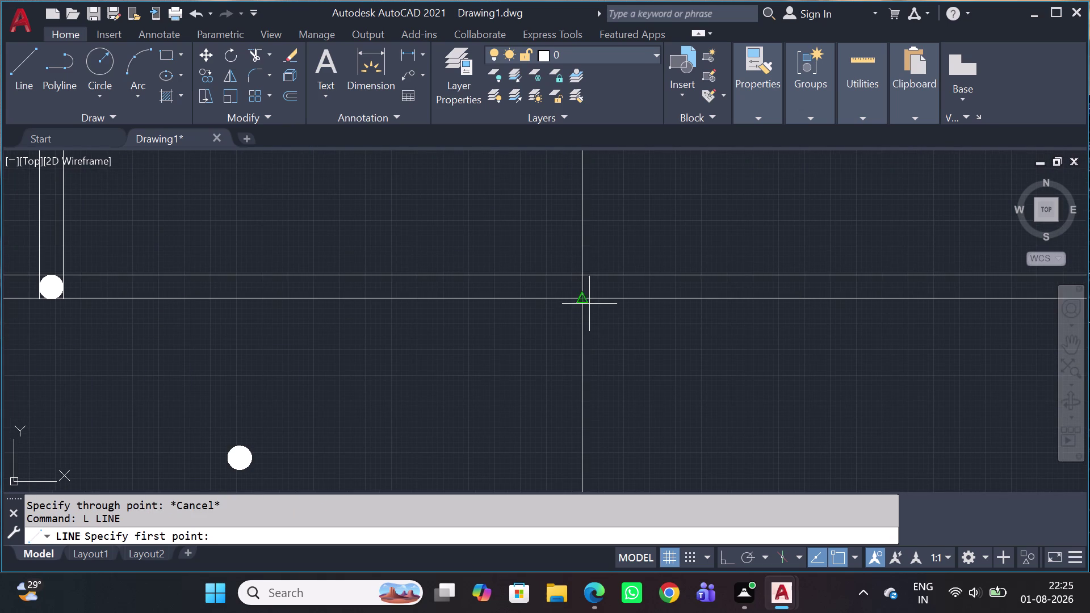
click(578, 309)
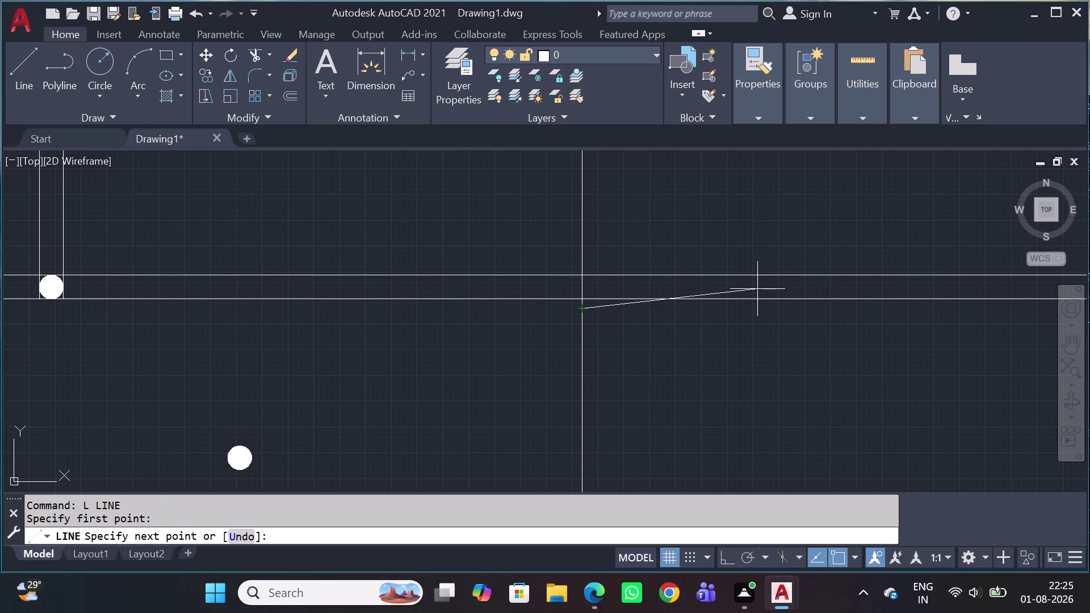
key(3)
key(7)
key(5)
key(BackSpace)
text(30)
key(space)
key(space)
key(space)
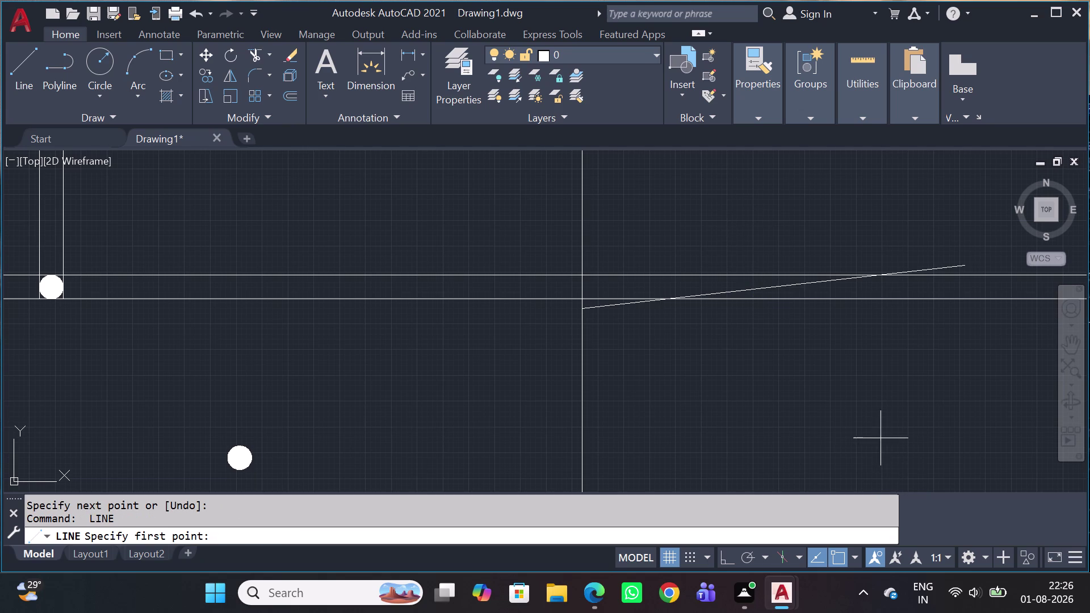
Cancel the repeated line command and delete the stray slanted line.
key(Escape)
click(741, 296)
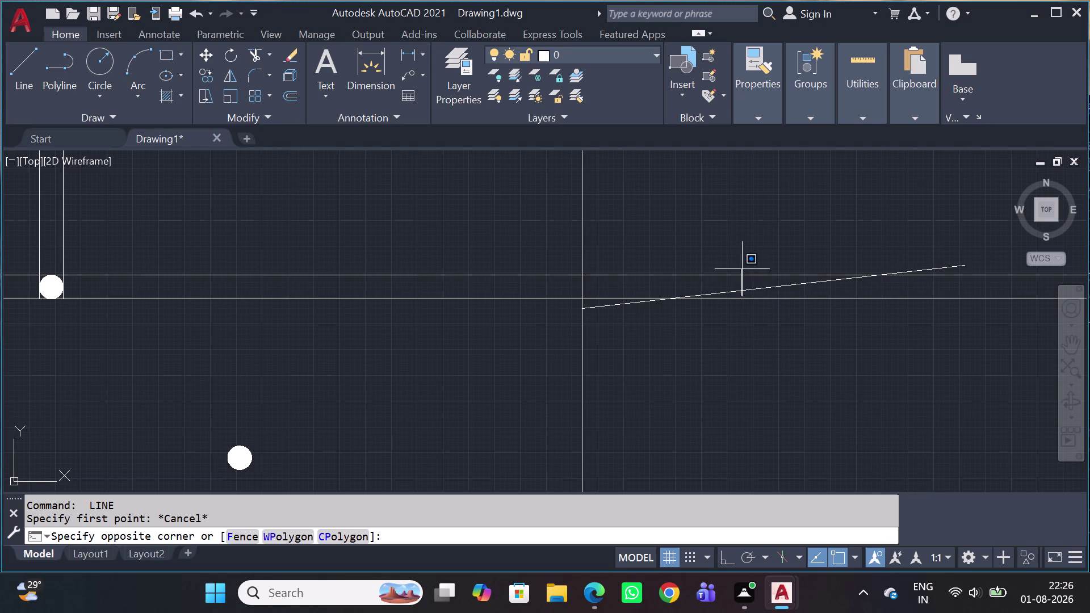
click(730, 295)
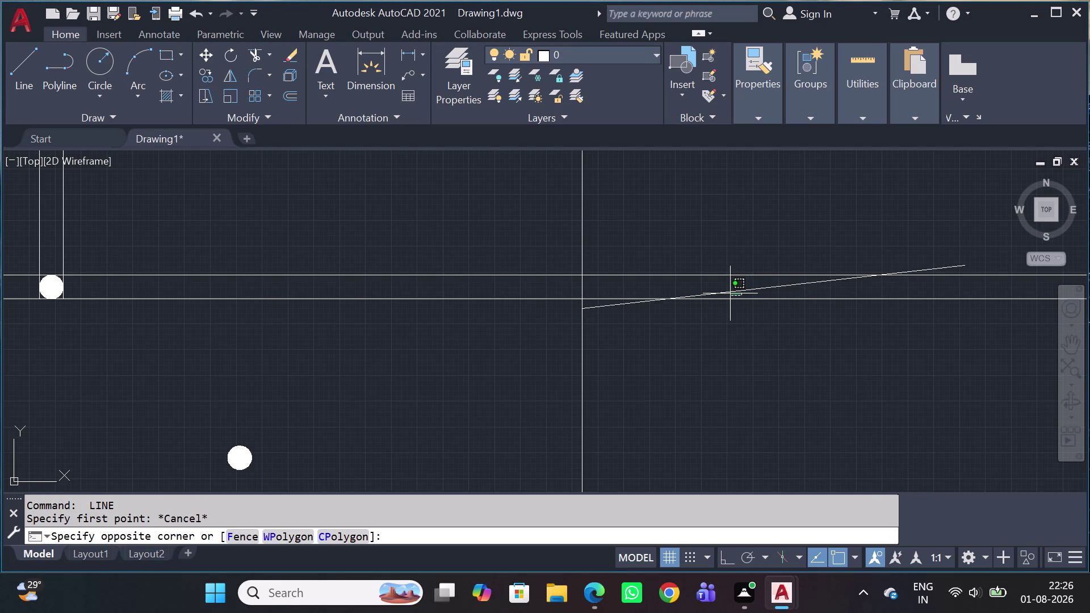
click(742, 287)
click(742, 289)
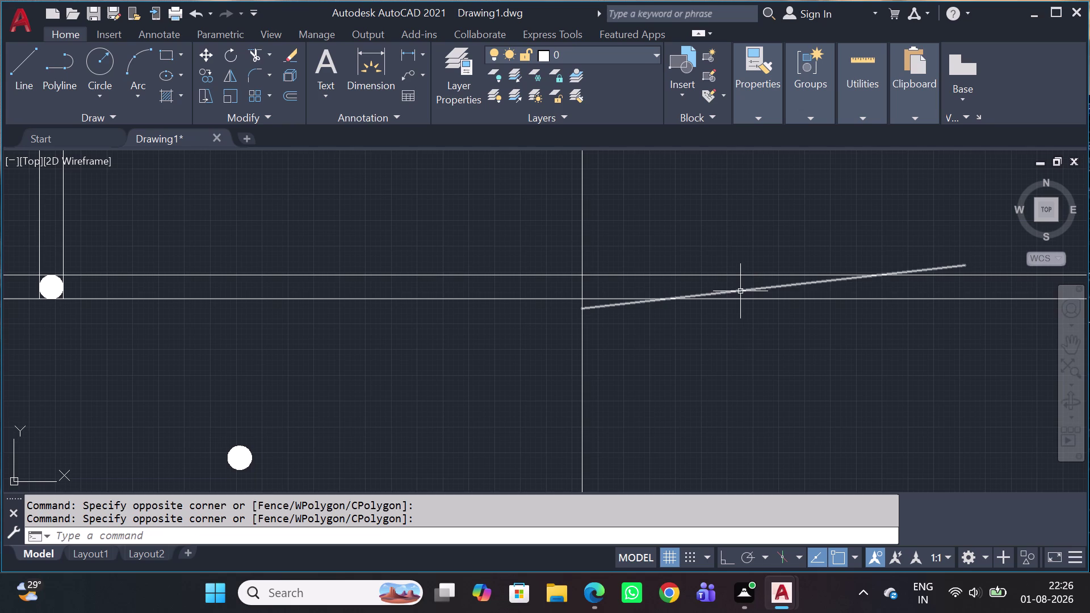
click(740, 292)
key(Delete)
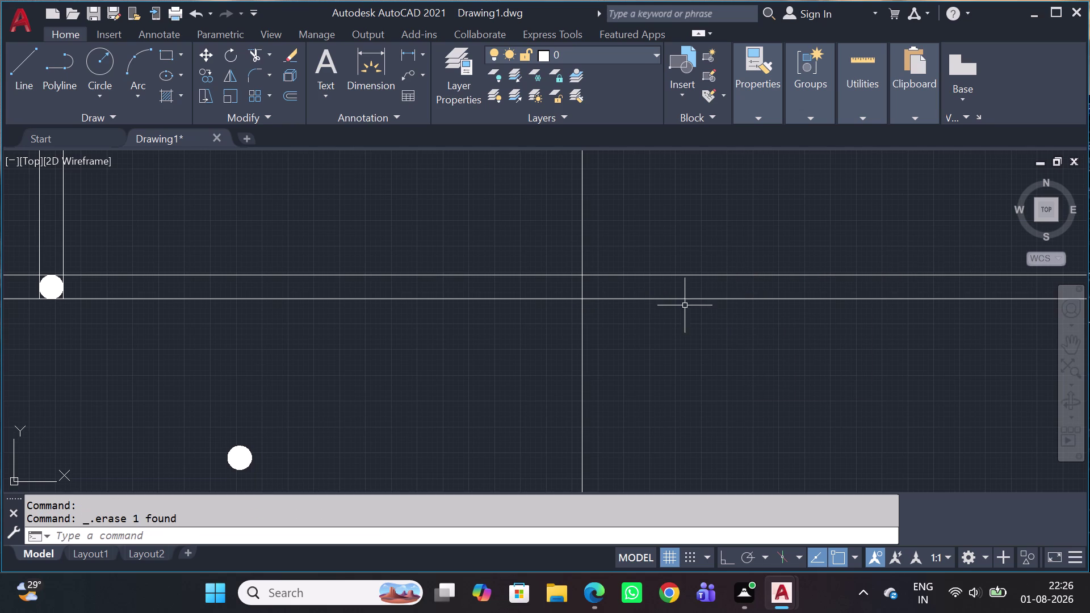
With Ortho on, draw 3730 right and 300 down from the intersection.
key(l)
key(space)
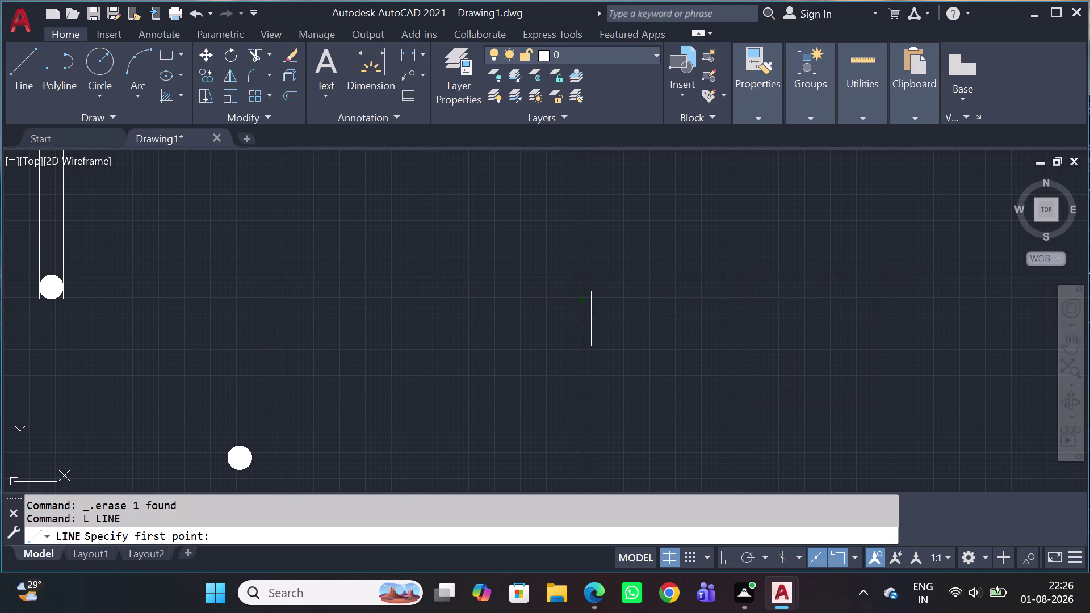
key(shift+F8)
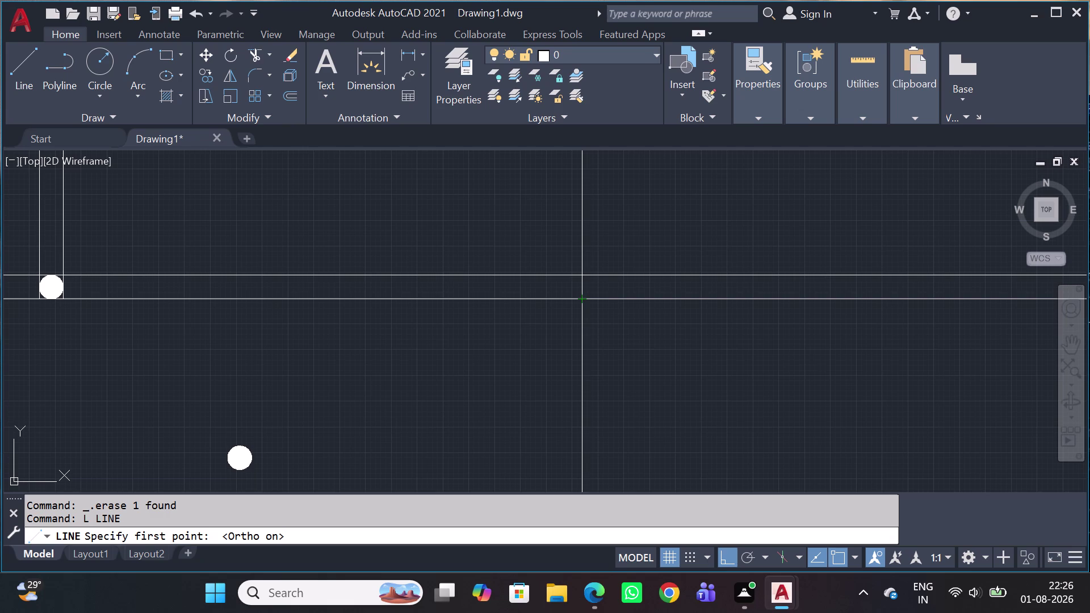
click(585, 309)
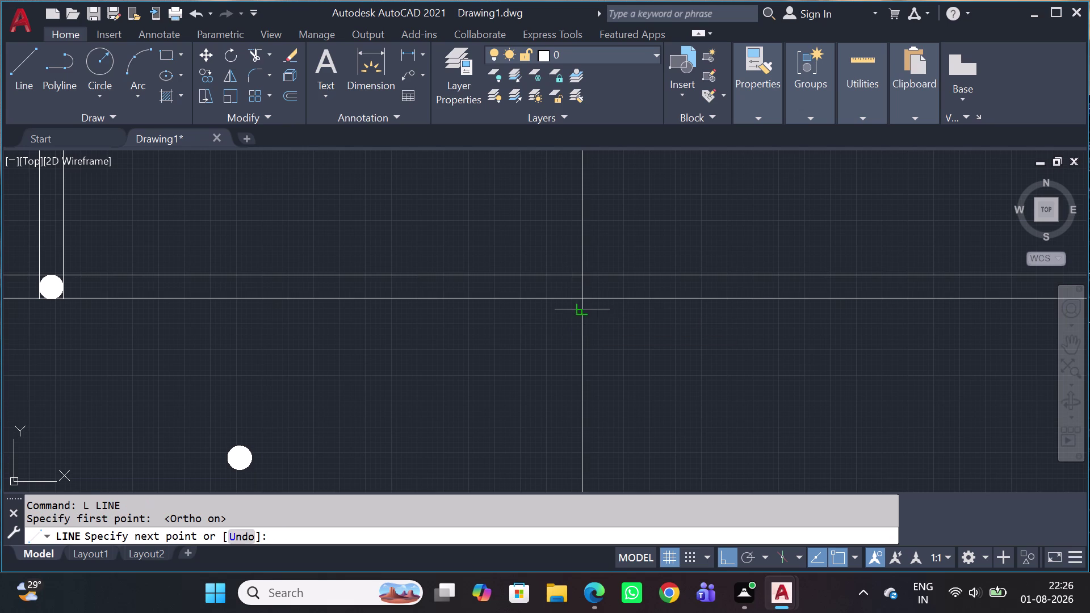
key(Escape)
key(space)
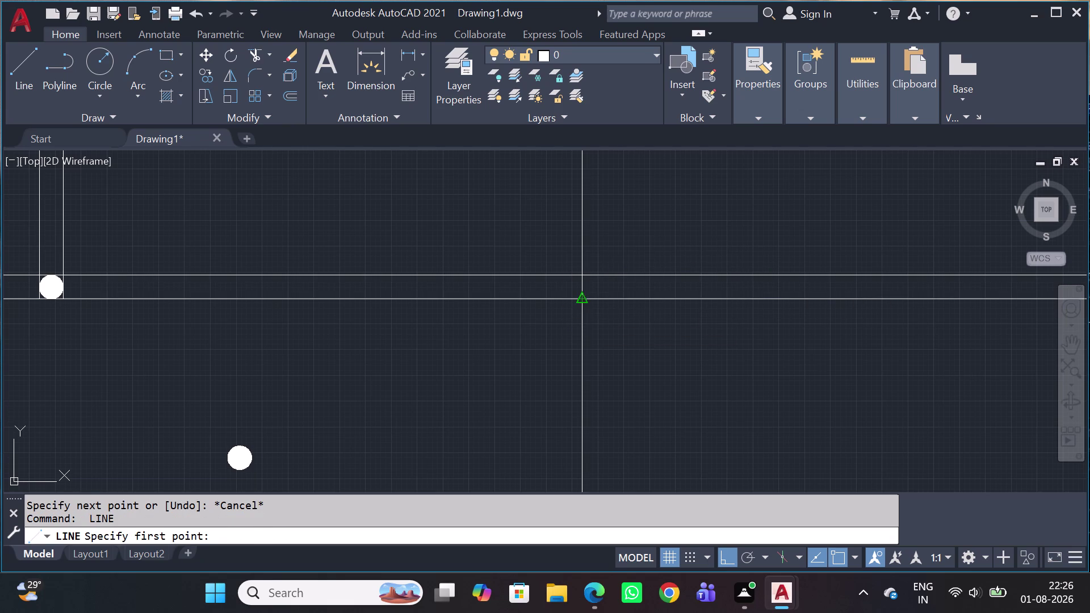
click(583, 302)
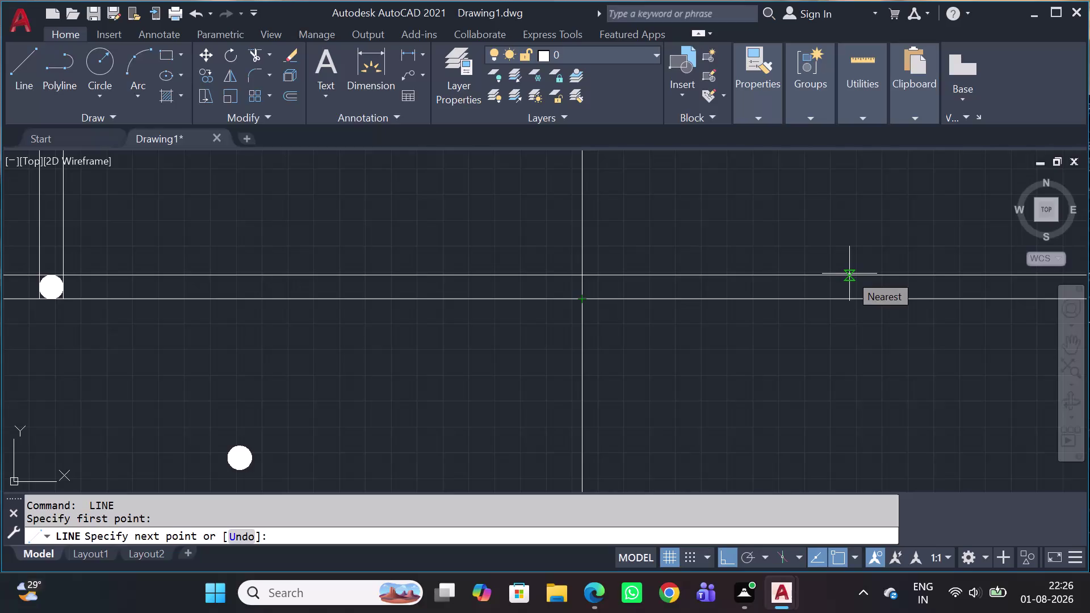
text(3)
text(730)
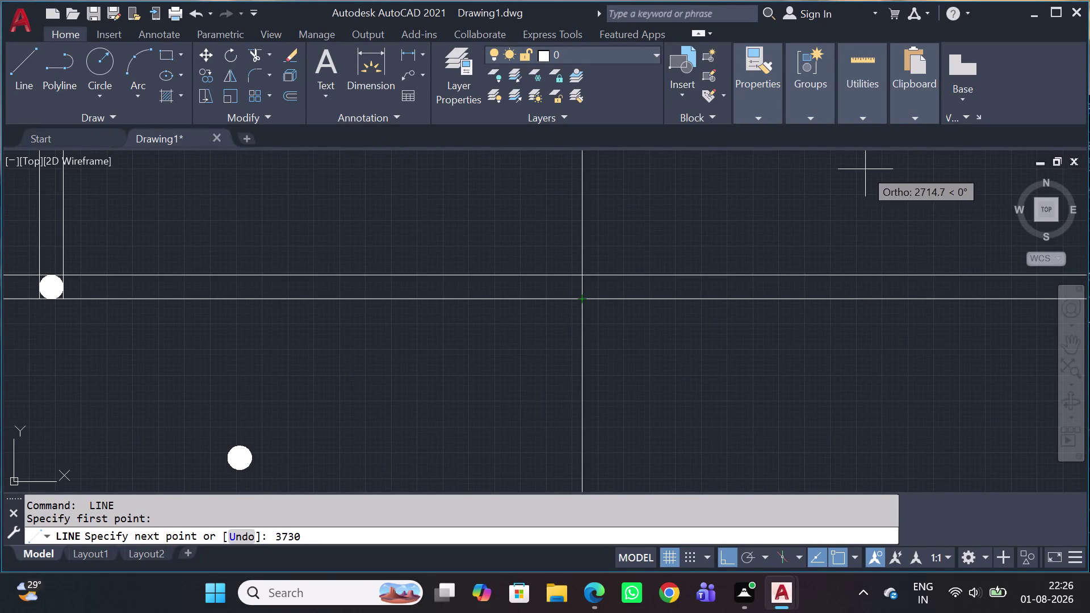
scroll(down, 3)
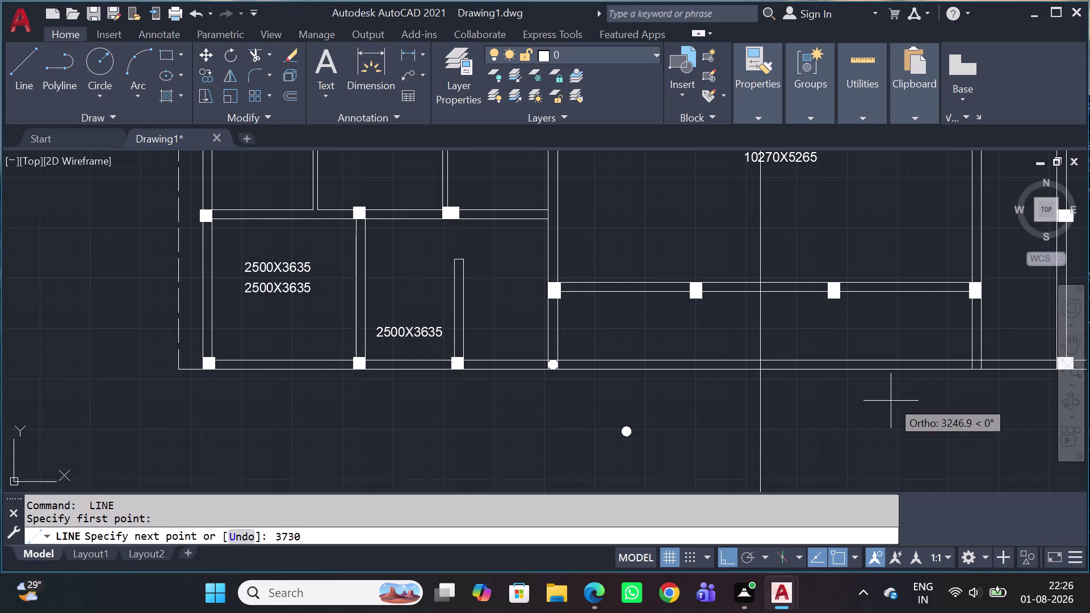
key(space)
scroll(down, 3)
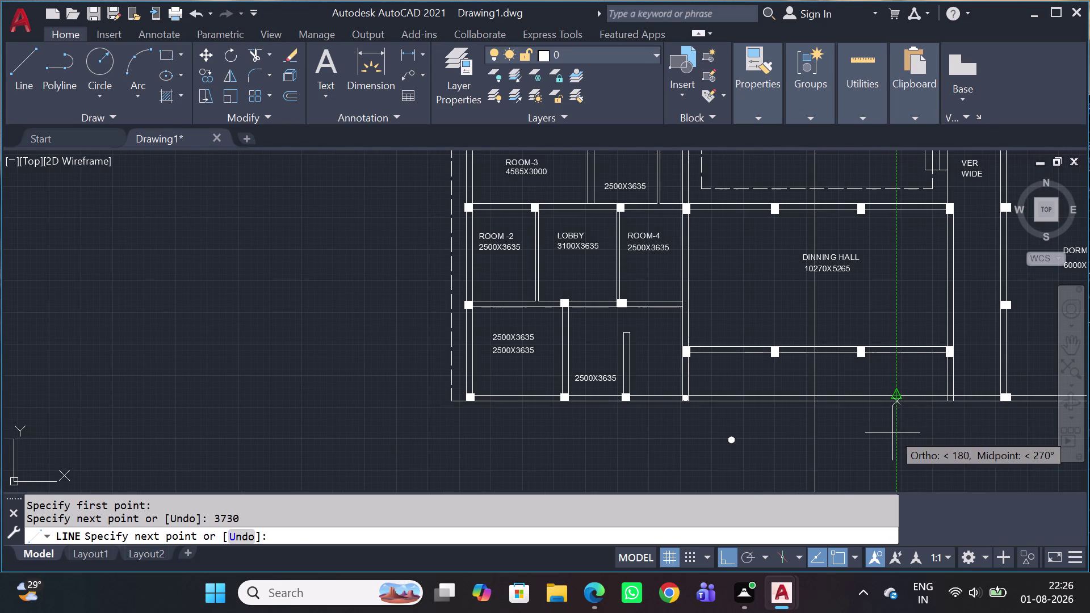
text(300)
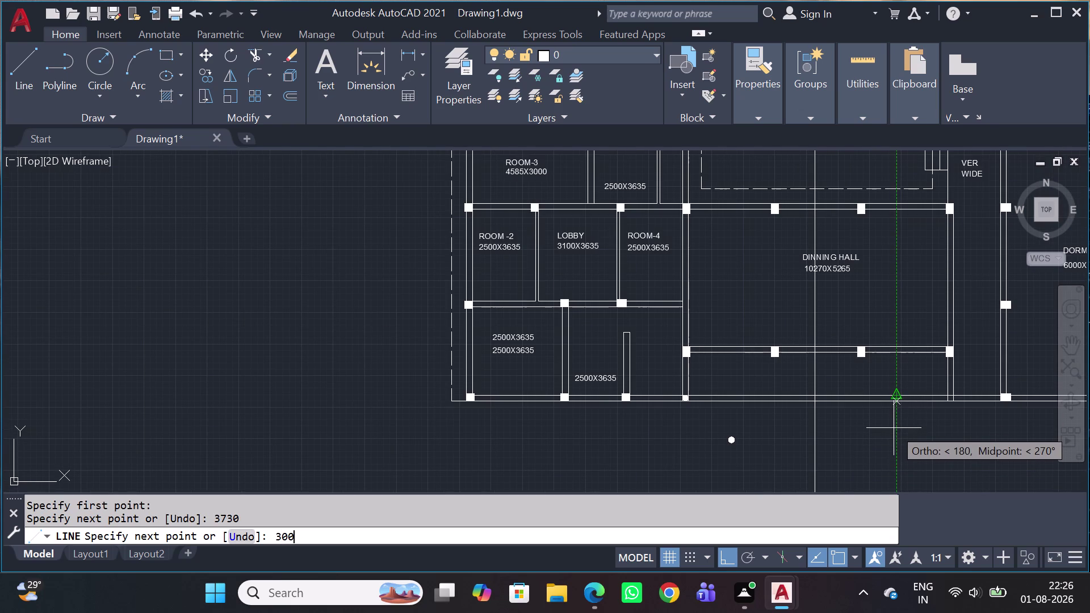
key(space)
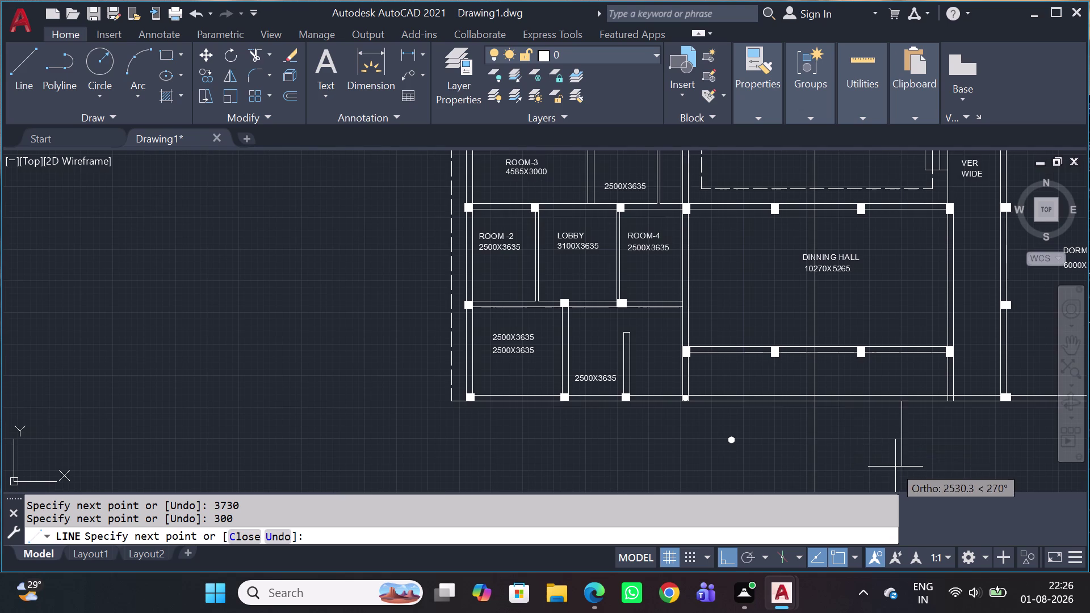
scroll(up, 3)
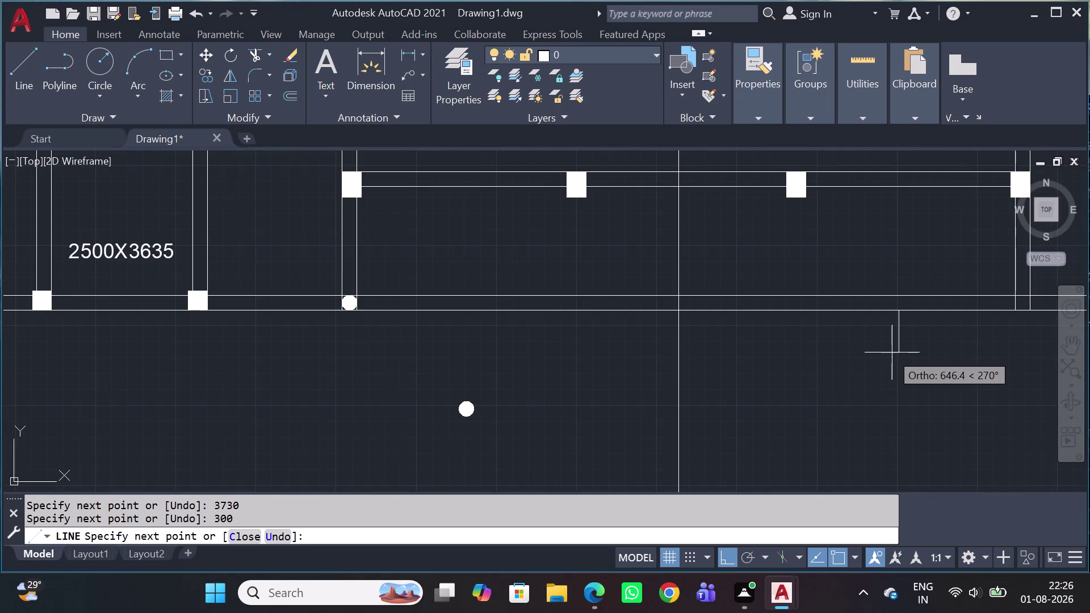
Undo and redraw the 300 drop, then draw 3730 left and 300 up.
key(ctrl+z)
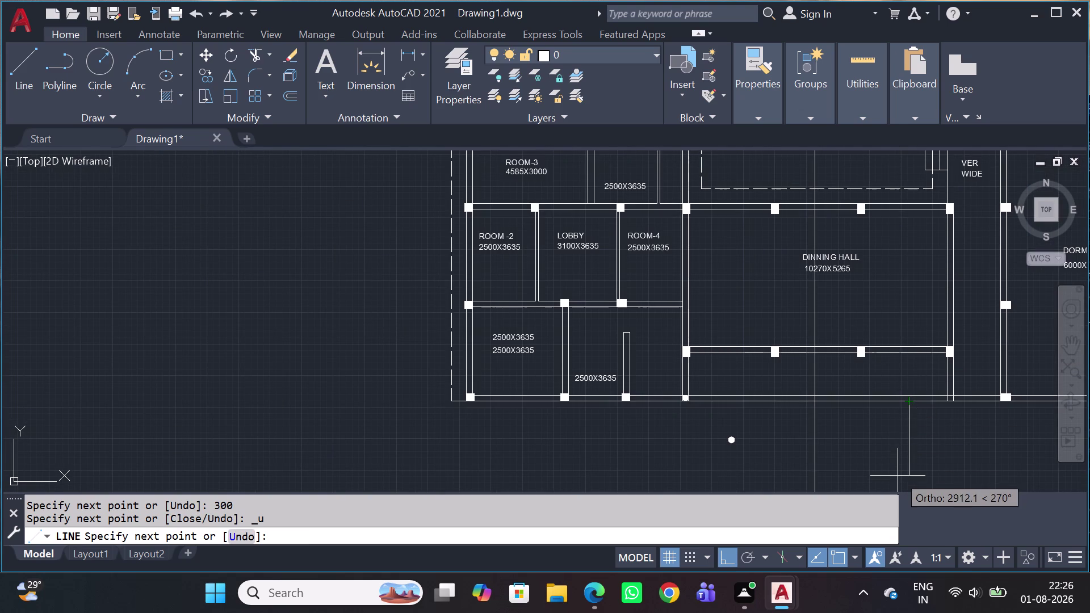
key(3)
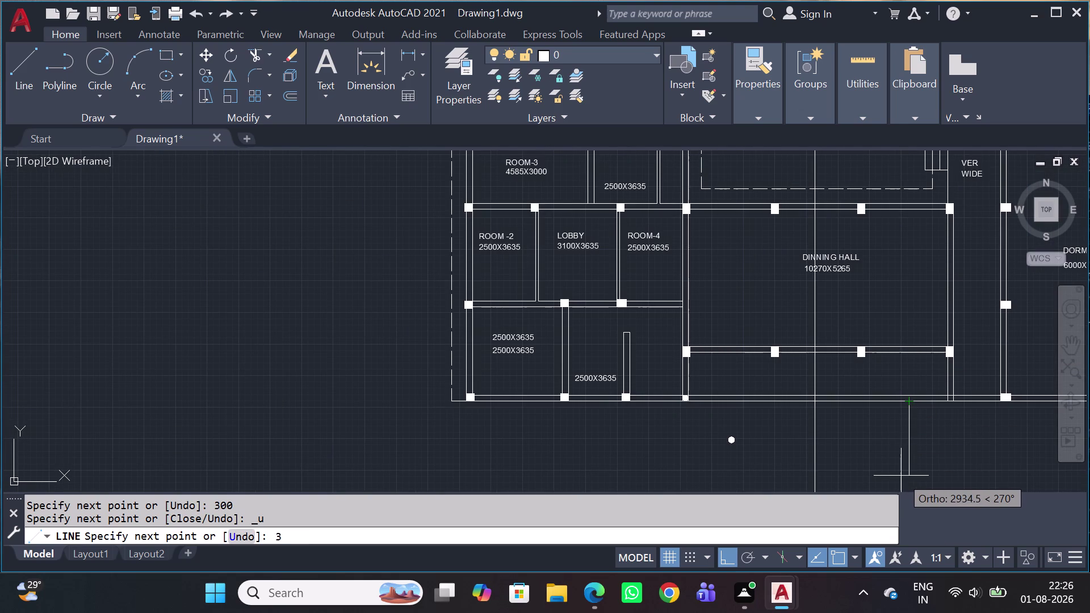
key(0)
key(0)
key(space)
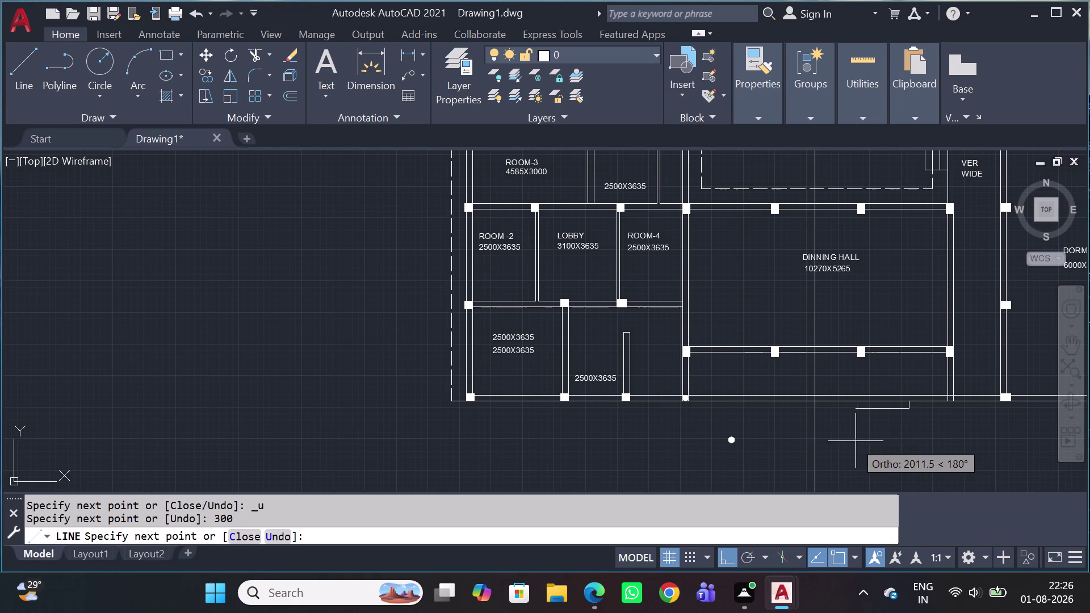
key(3)
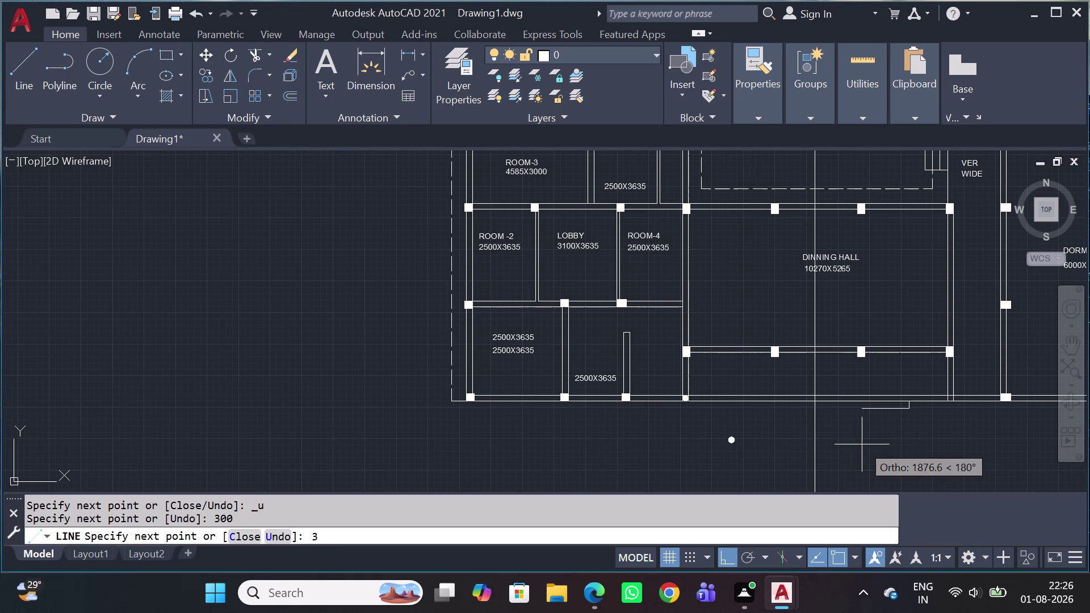
text(730)
key(space)
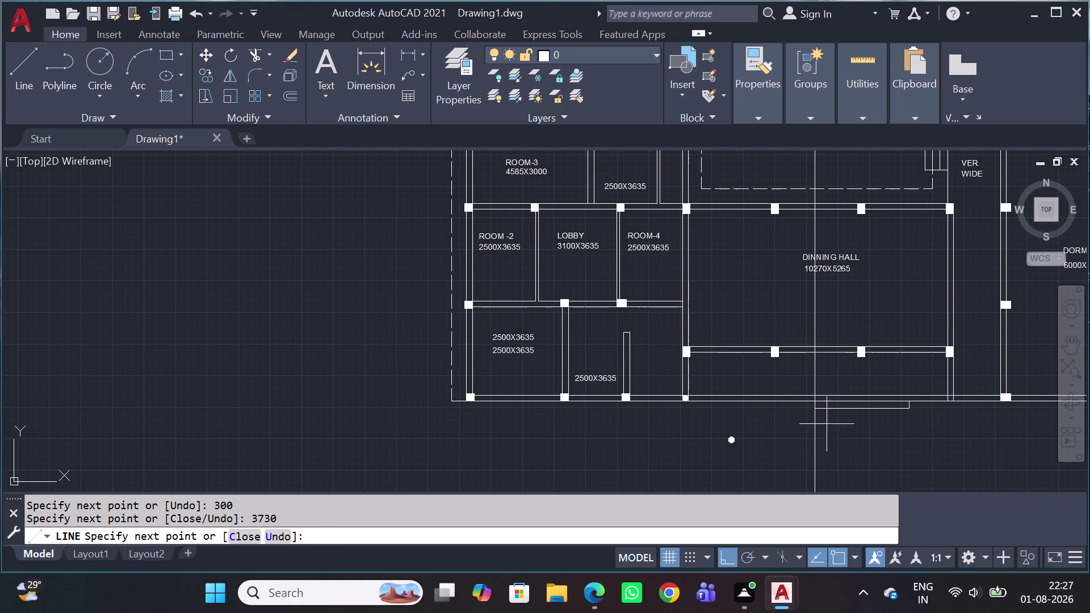
text(300)
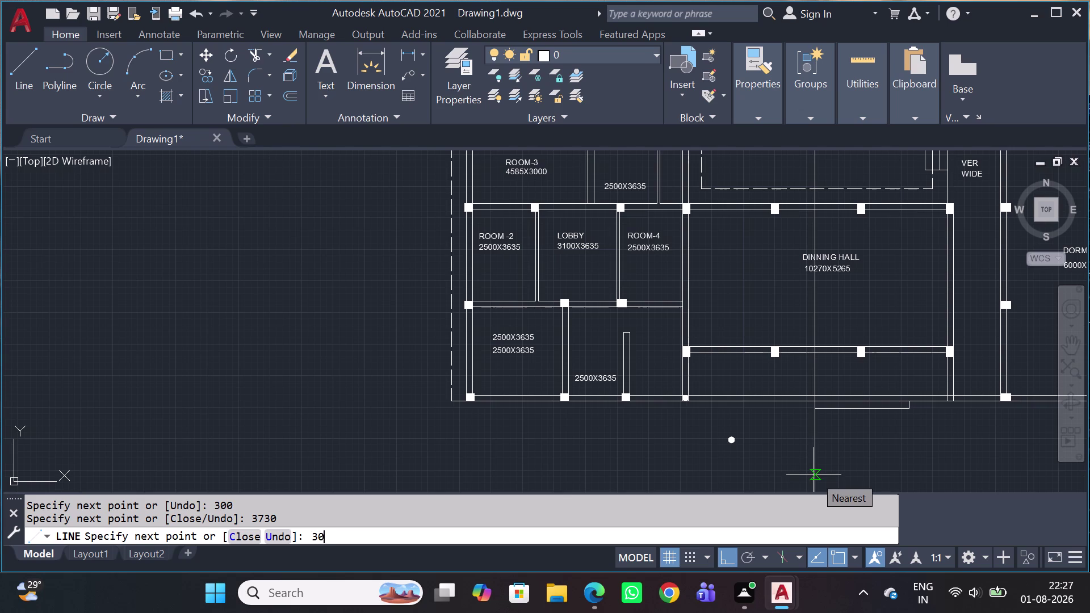
key(space)
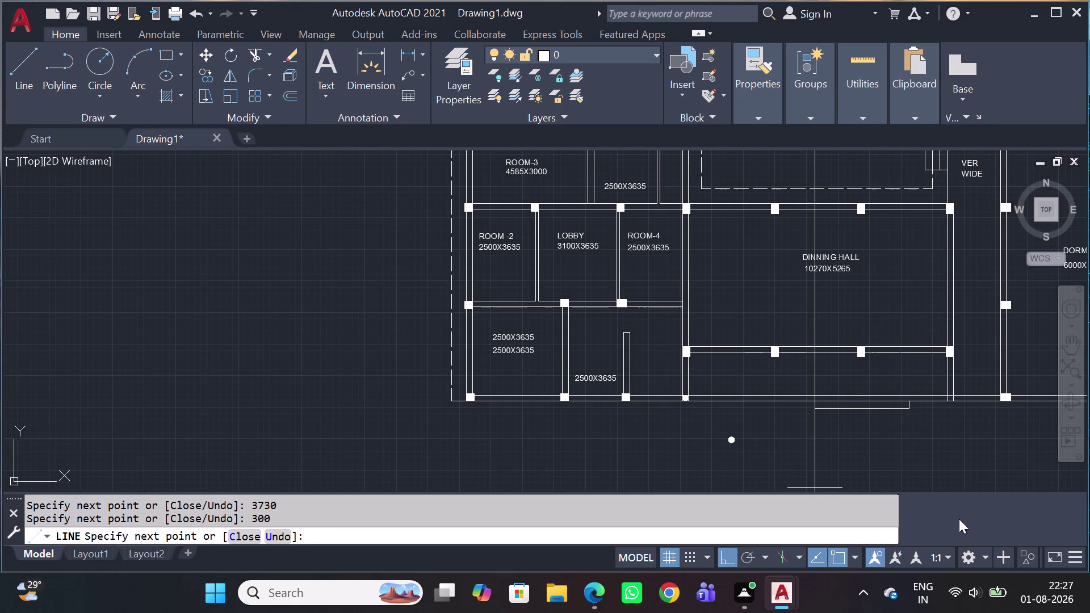
text(37)
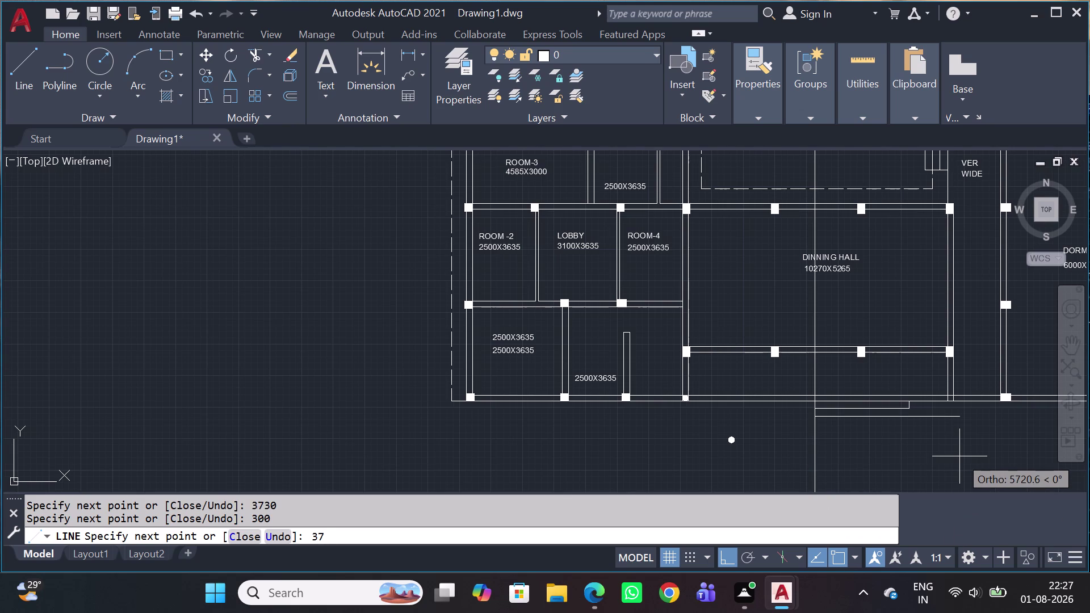
key(Escape)
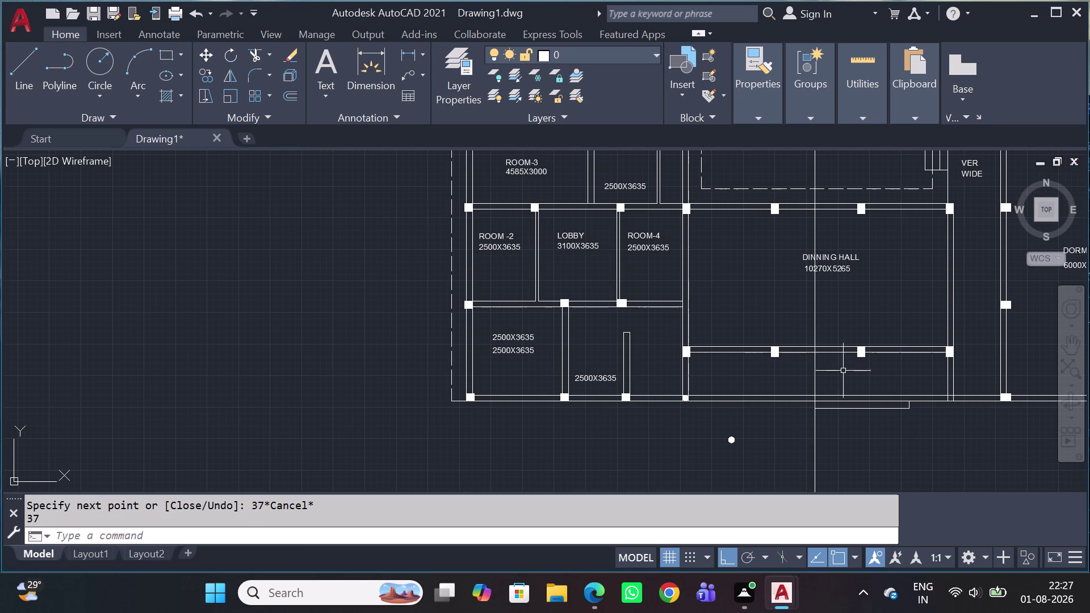
Select the ledge lines and move them from the right end to the wall intersection.
scroll(up, 3)
scroll(up, 3)
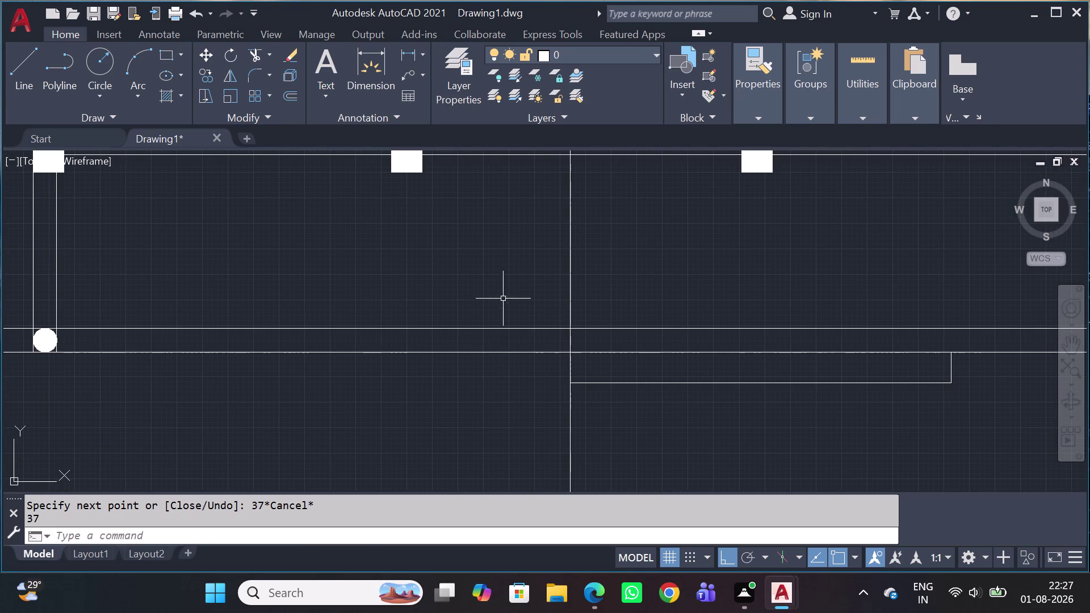
click(504, 296)
click(978, 429)
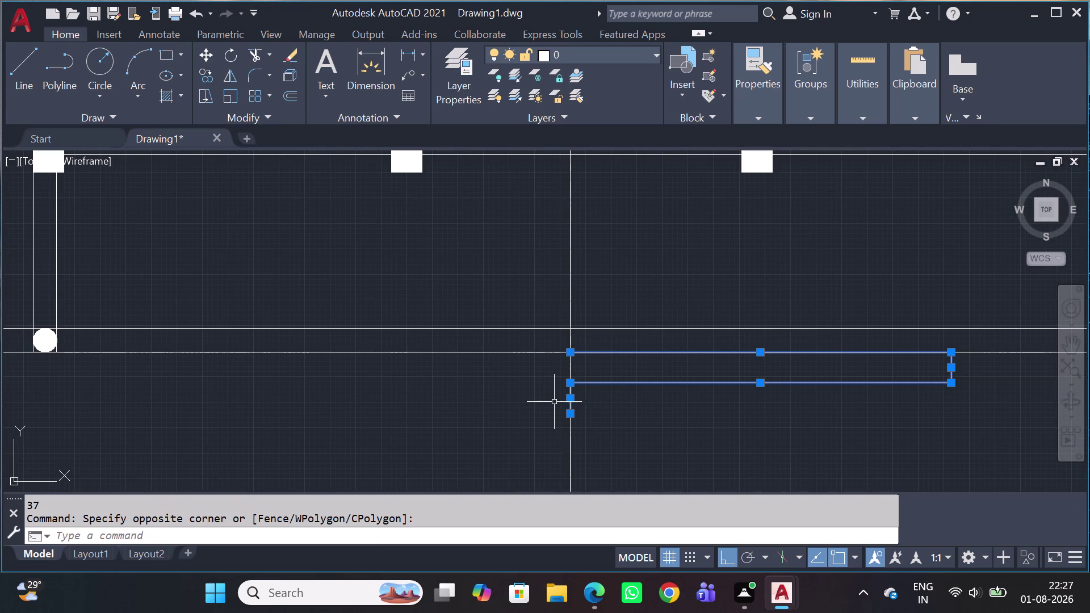
scroll(up, 3)
click(630, 397)
click(595, 391)
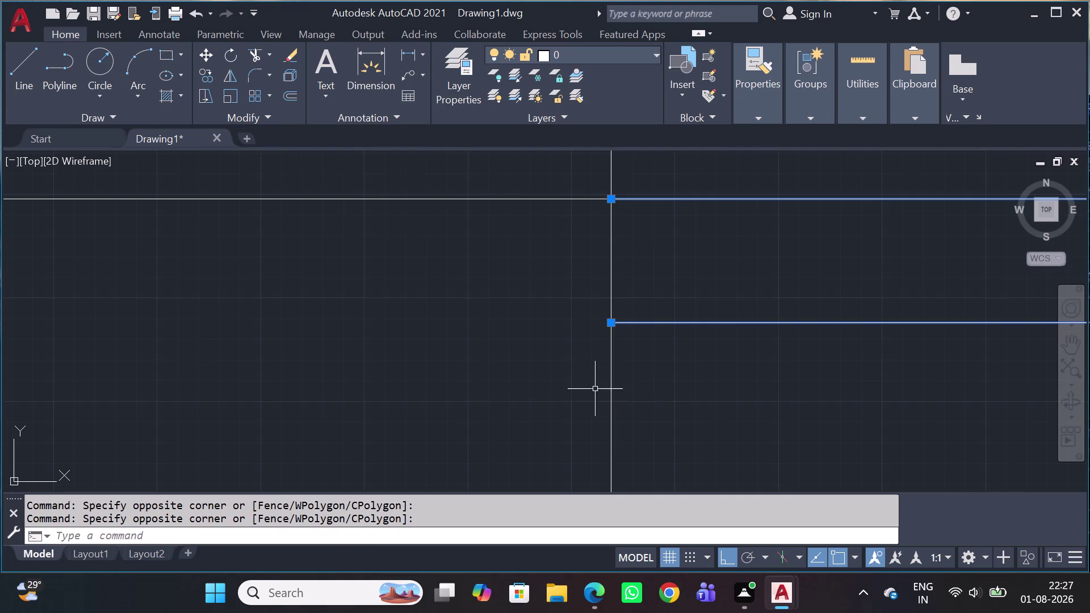
scroll(down, 3)
key(m)
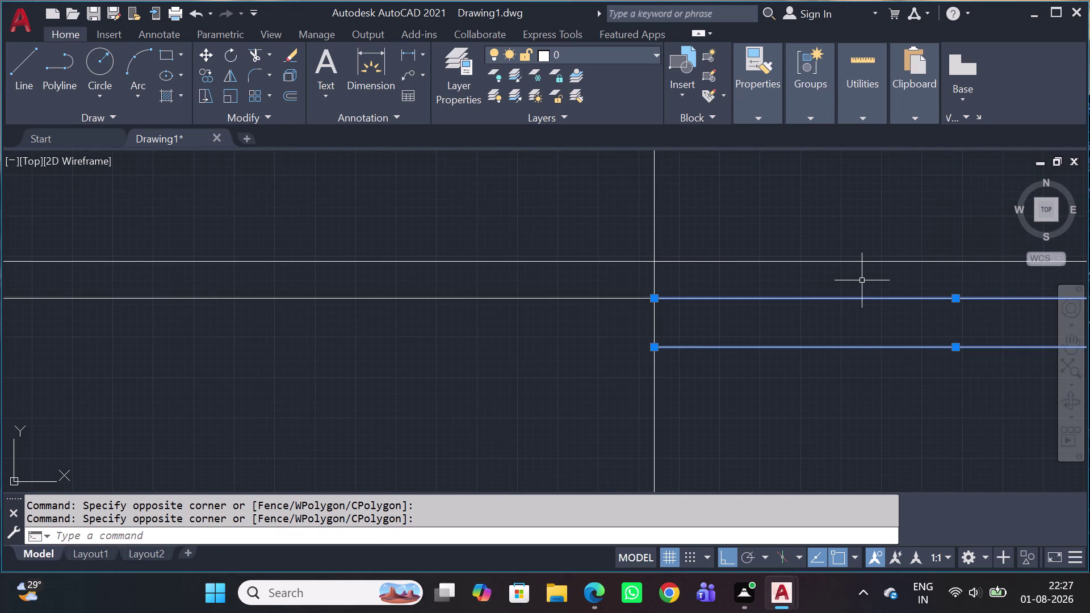
key(space)
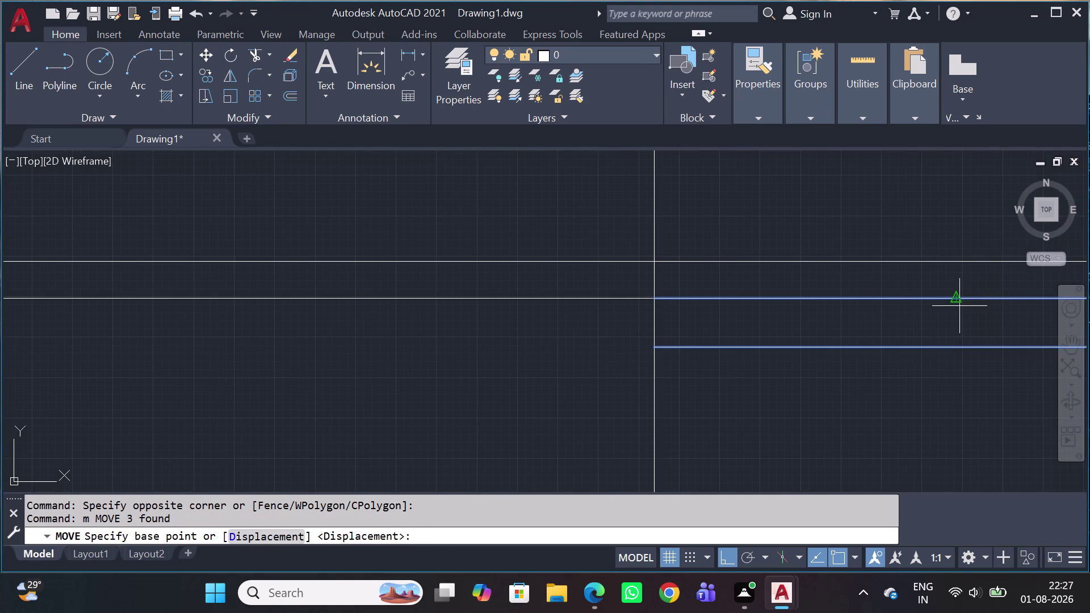
click(960, 306)
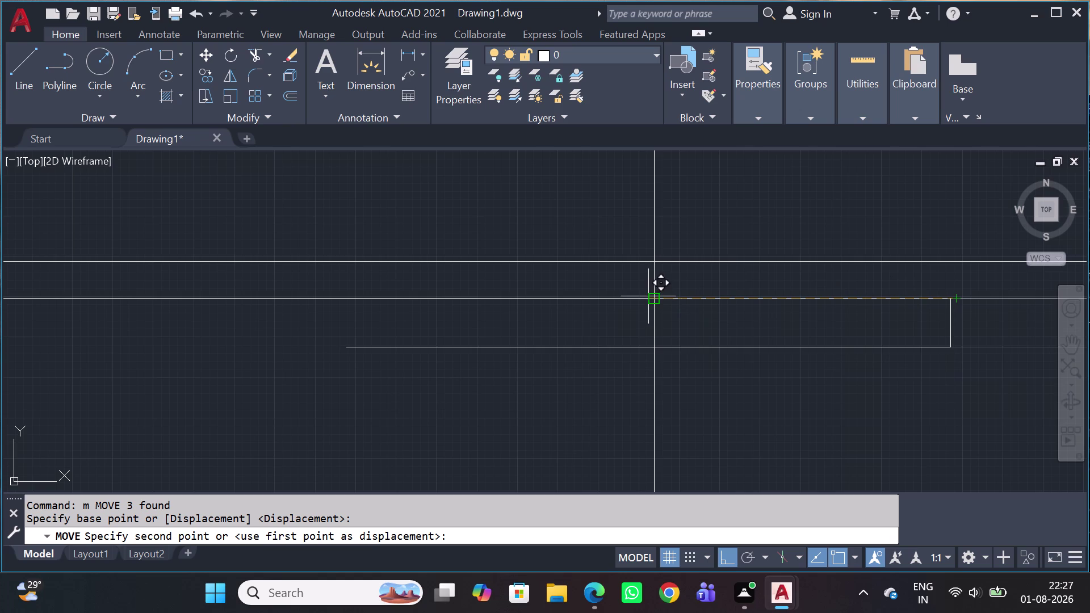
click(650, 301)
Zoom out and start a line at the ledge's left corner.
scroll(down, 3)
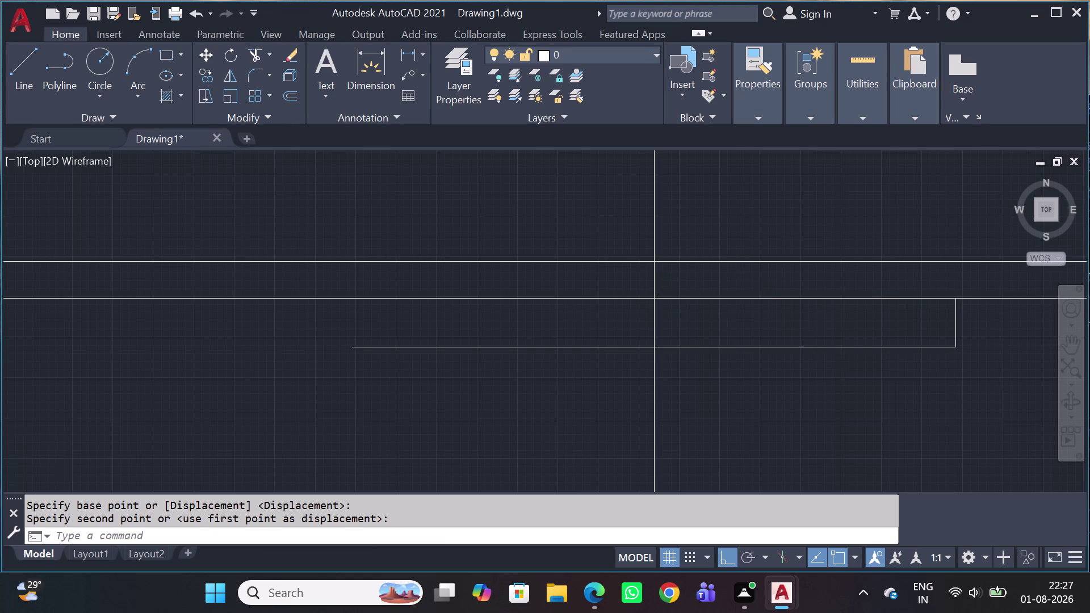
scroll(down, 3)
middle_click(958, 346)
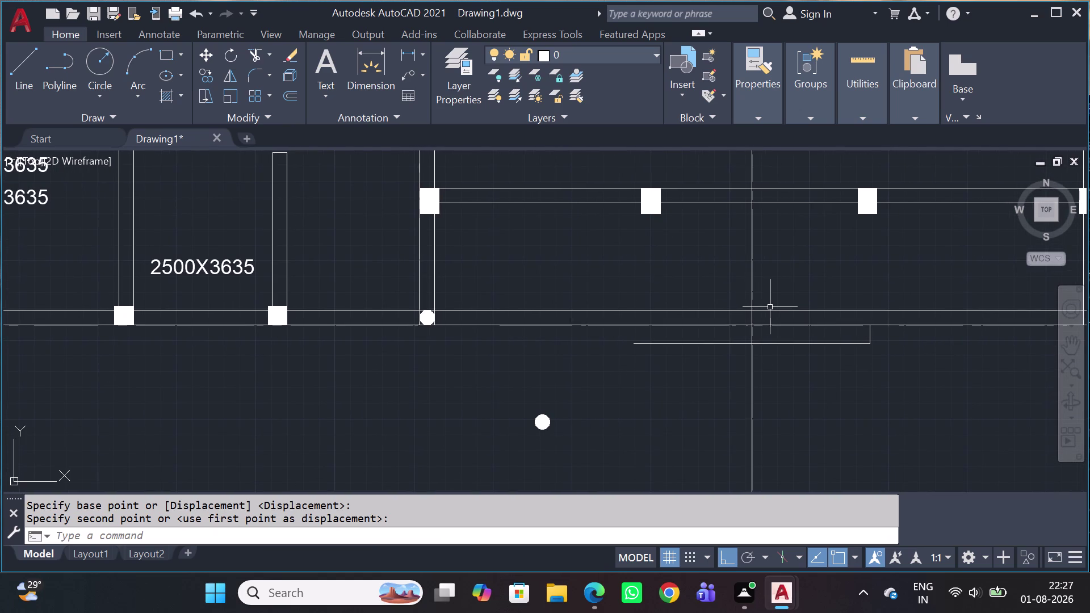
text(l)
key(space)
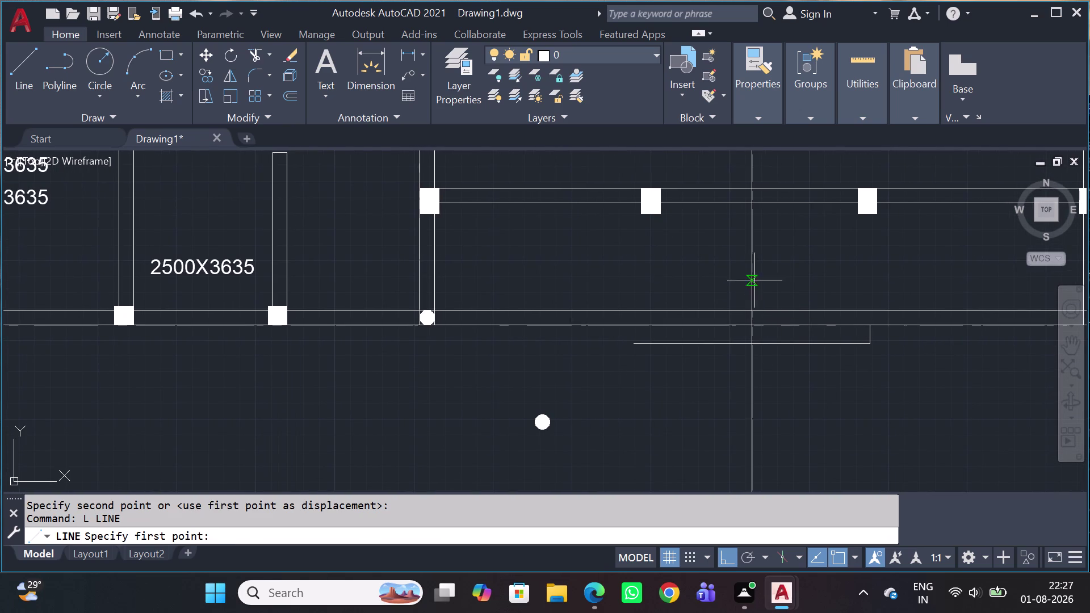
click(637, 345)
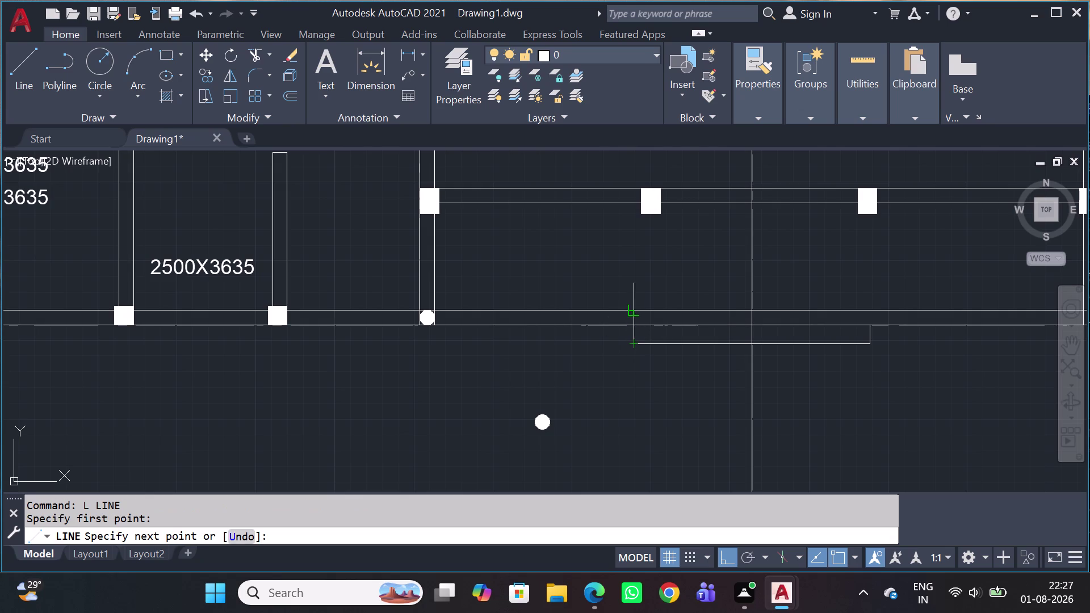
Close the ledge's left end with a line down to the lower ledge line.
click(632, 325)
key(Escape)
scroll(up, 3)
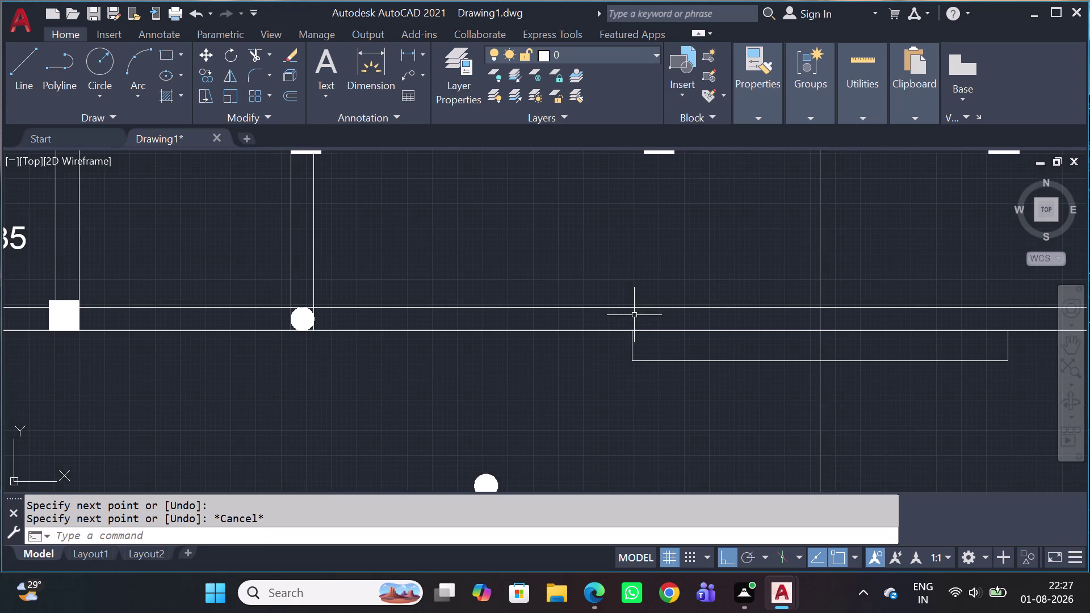
Offset the left and right ledge end lines 300 inward.
click(644, 345)
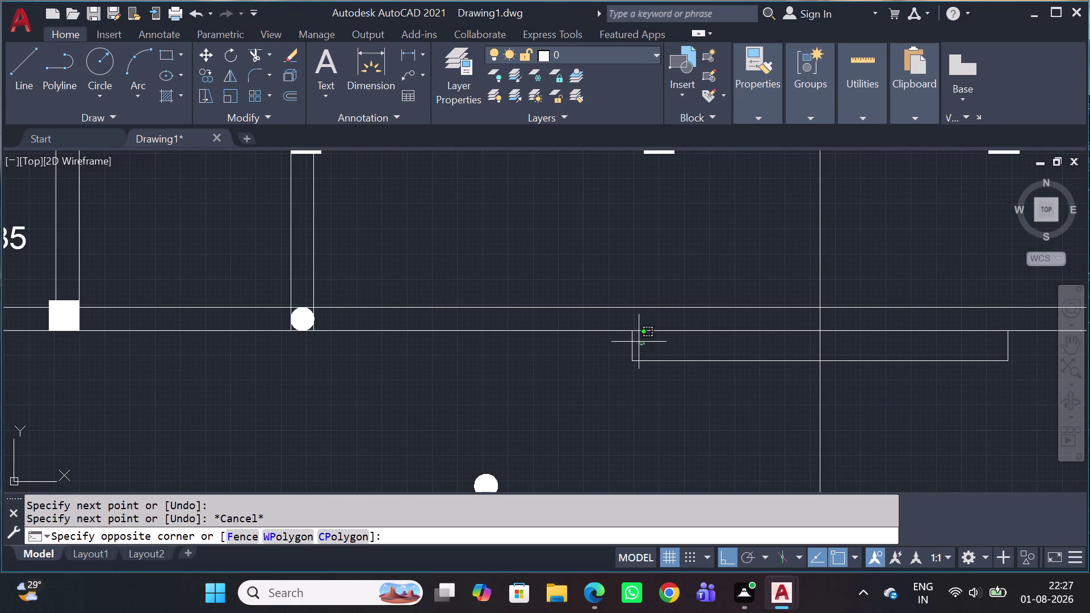
click(620, 344)
key(o)
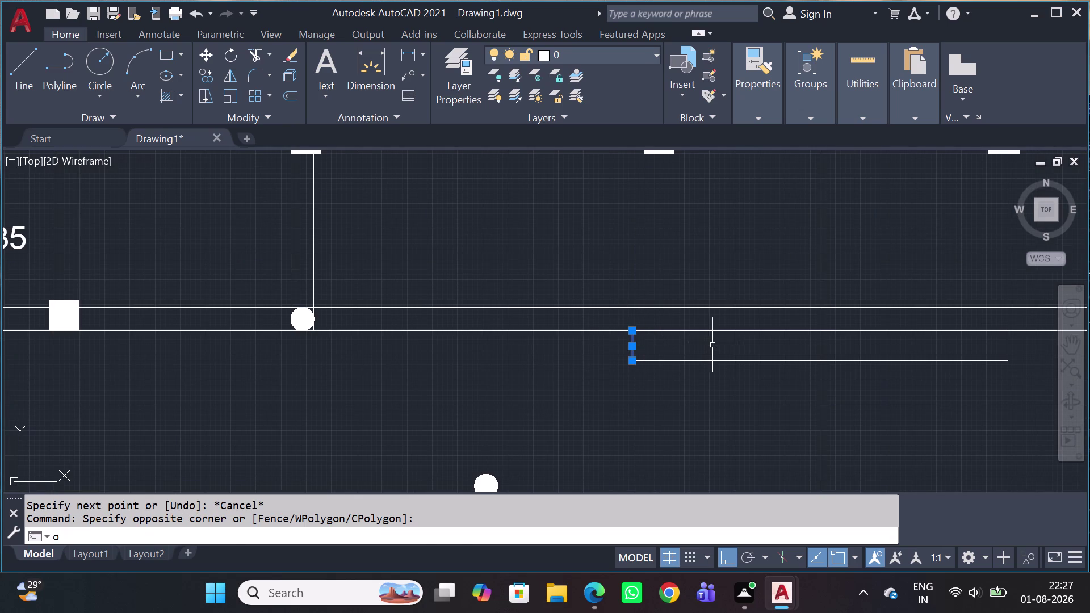
key(space)
text(300)
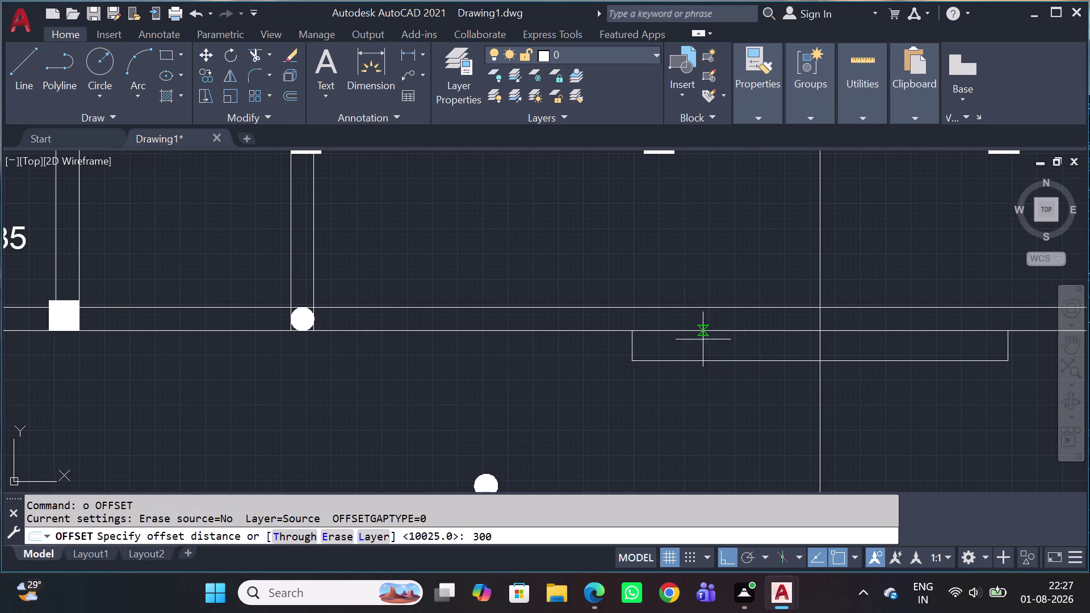
key(space)
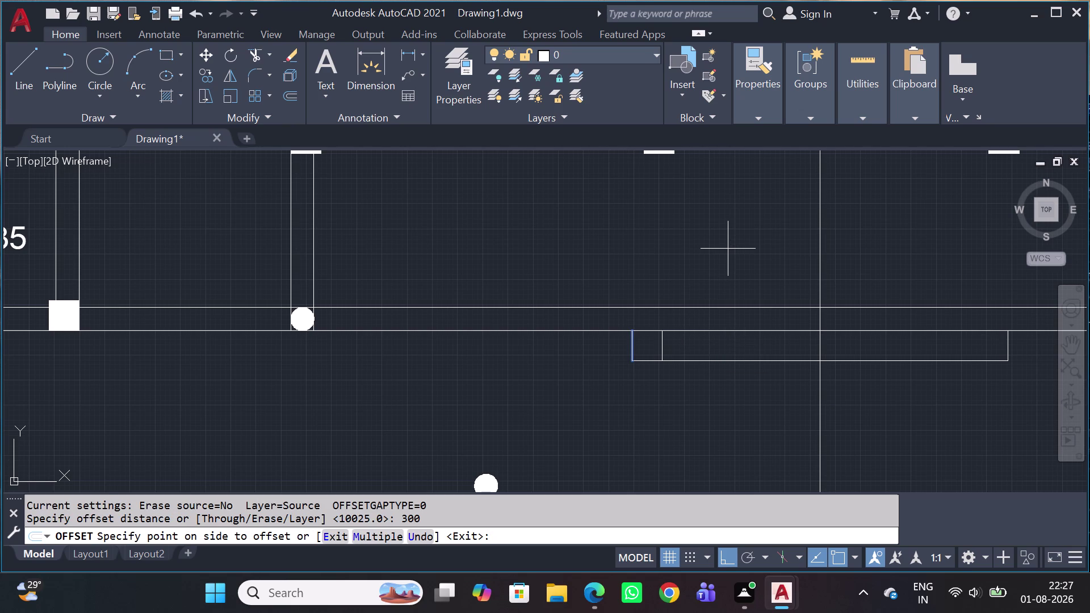
click(760, 359)
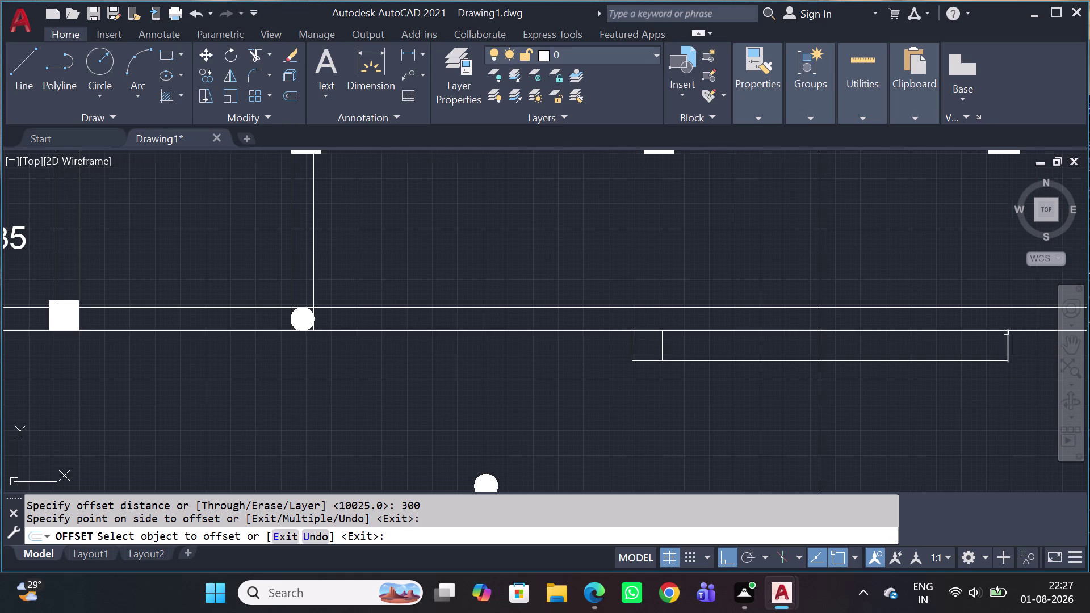
scroll(up, 3)
click(1004, 350)
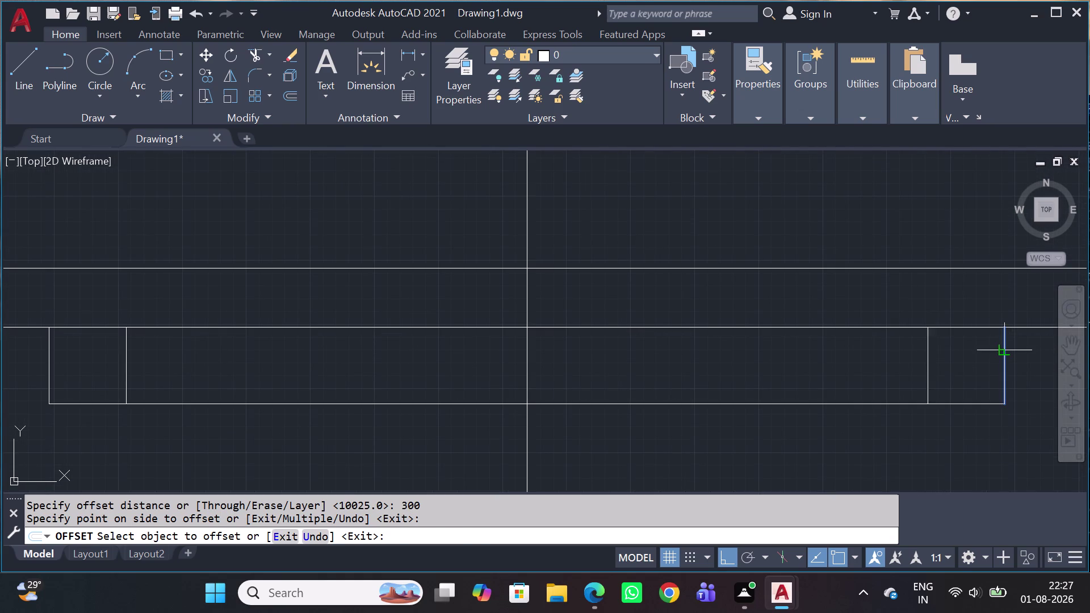
click(834, 365)
Offset the ledge's bottom line downward twice by 300.
click(791, 405)
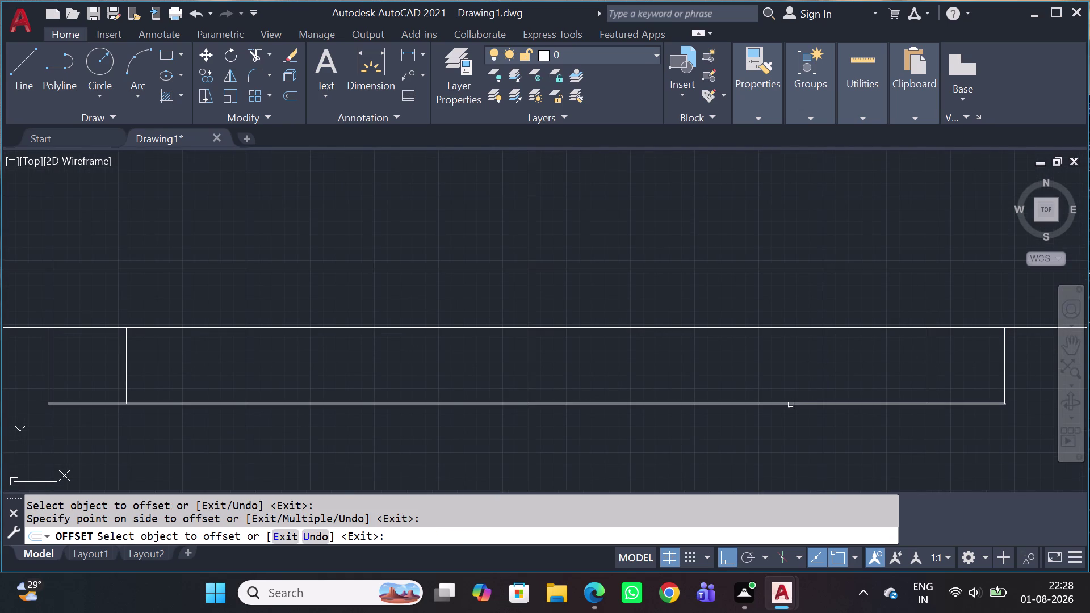
click(802, 444)
scroll(down, 3)
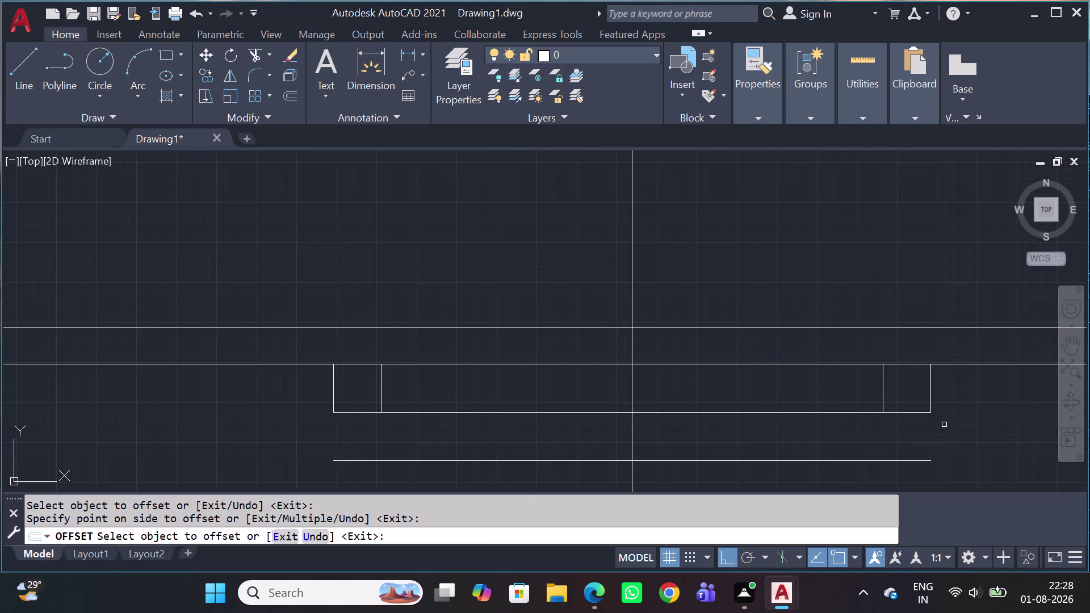
scroll(down, 3)
middle_drag(798, 463, 795, 386)
click(769, 383)
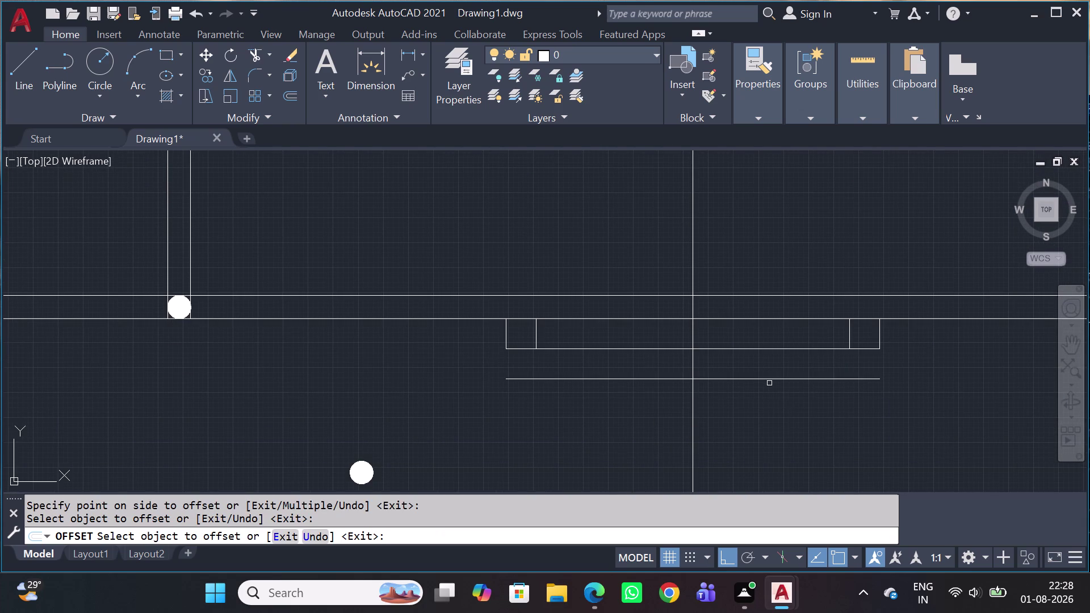
click(769, 381)
click(763, 408)
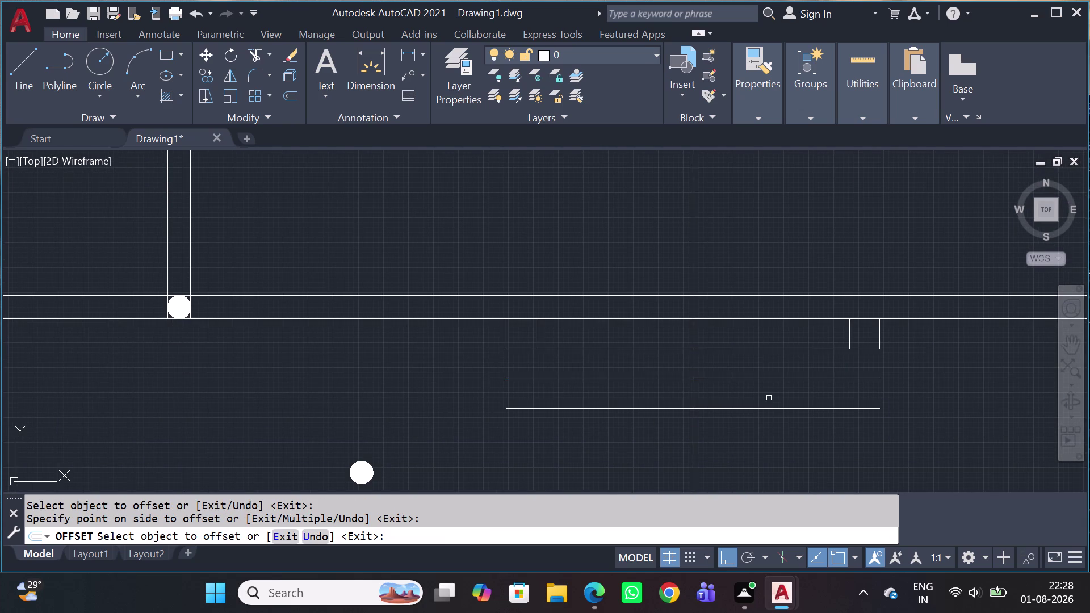
key(Escape)
key(f)
key(space)
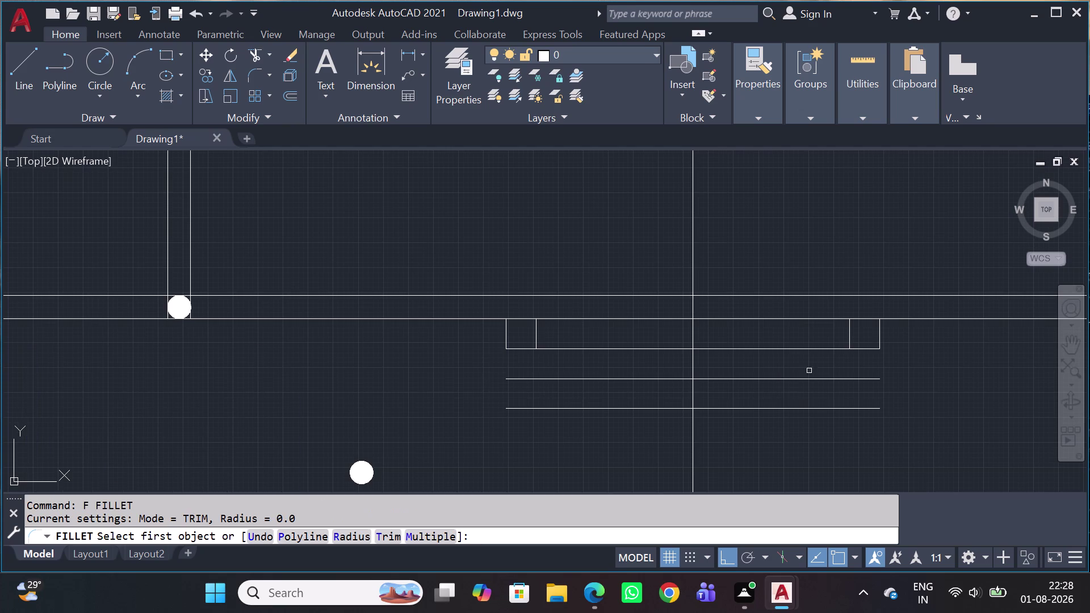
Draw a vertical line from the ledge's right corner down to the parallel lines.
scroll(up, 3)
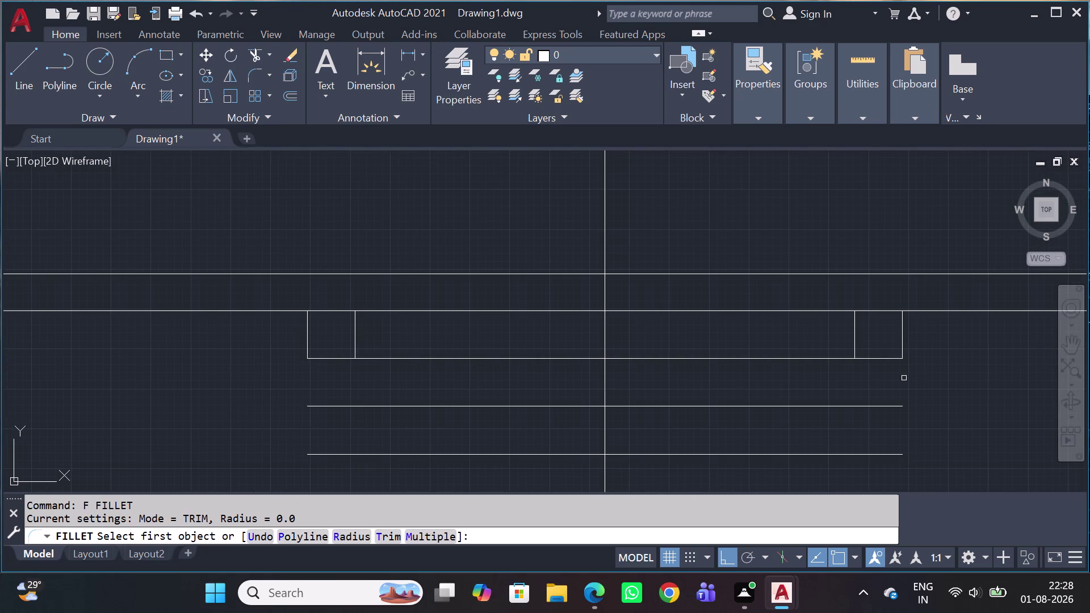
key(Escape)
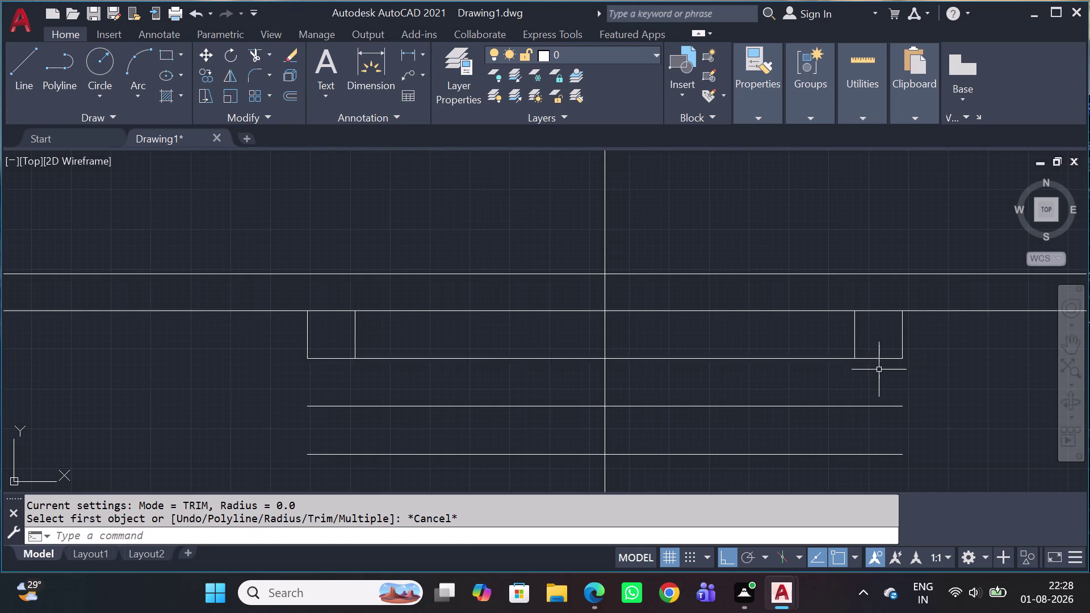
scroll(up, 3)
key(l)
key(space)
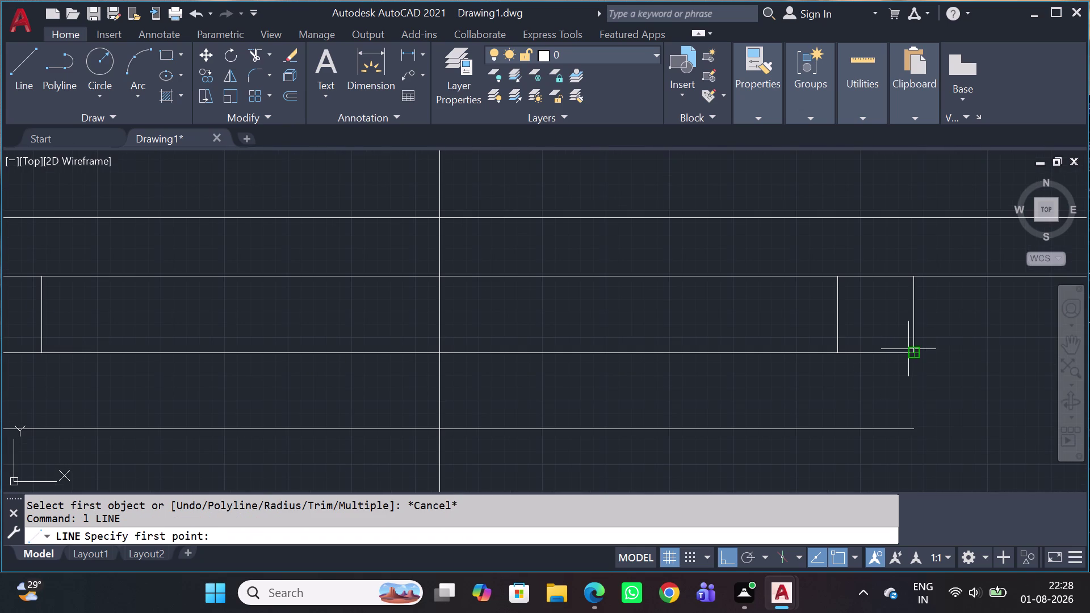
click(911, 357)
scroll(down, 3)
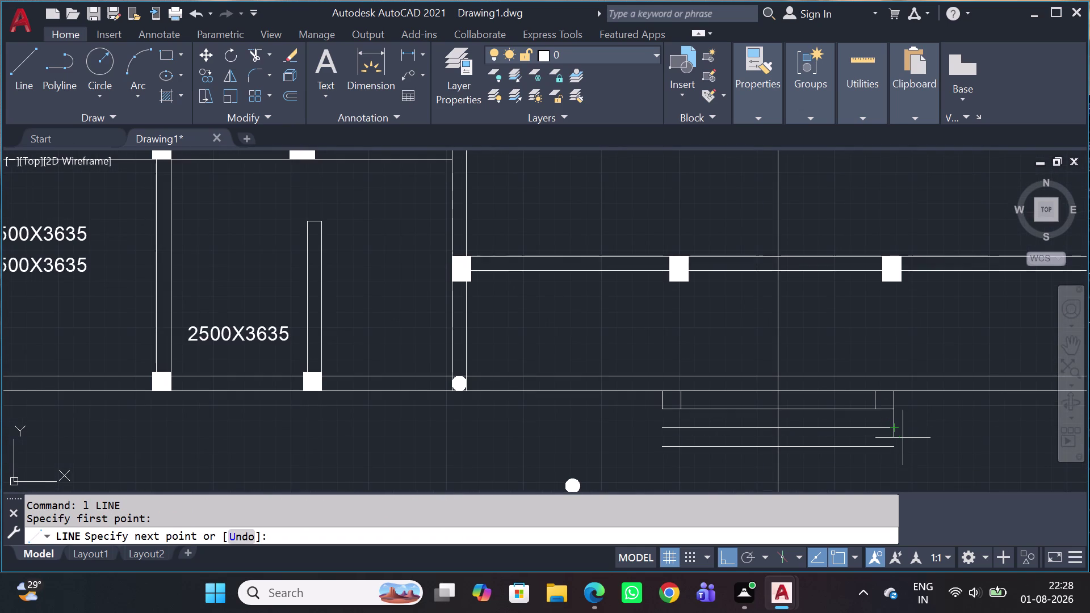
click(902, 452)
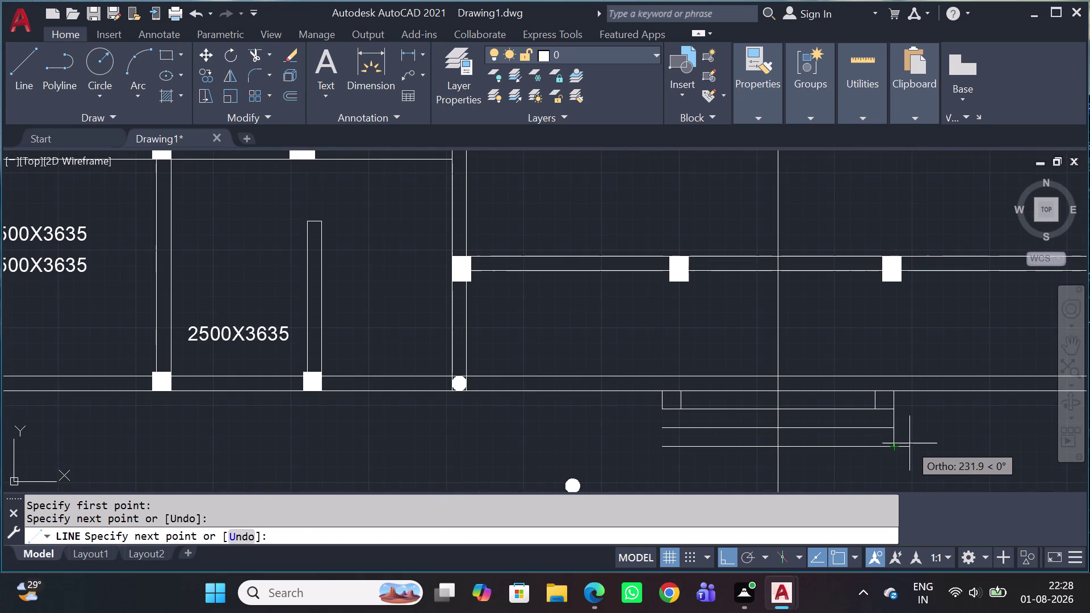
key(Escape)
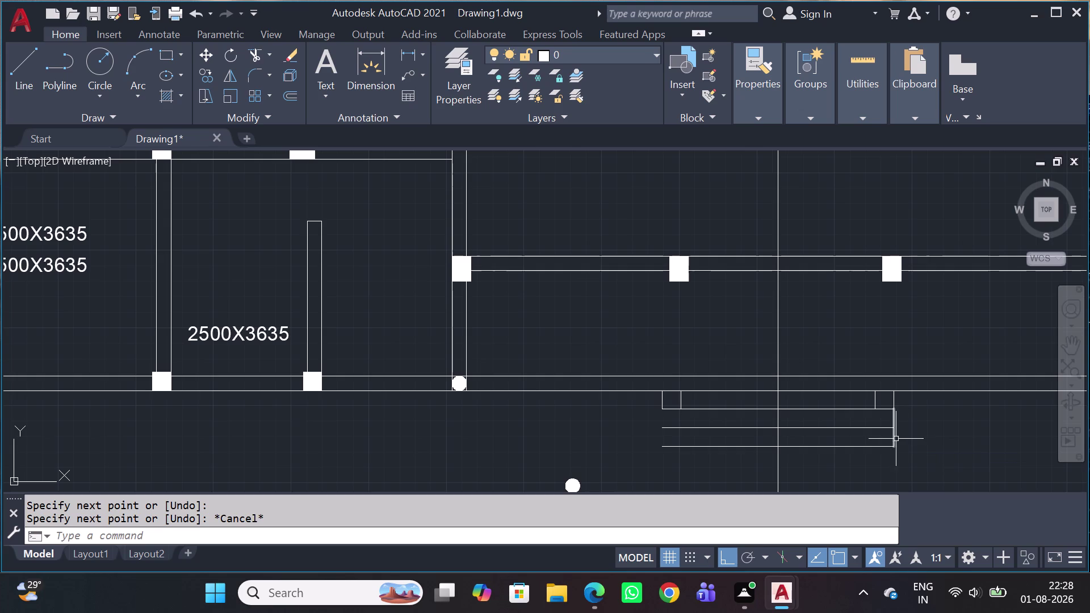
Draw a vertical line from the ledge's left corner down to the lowest parallel line.
key(space)
scroll(up, 3)
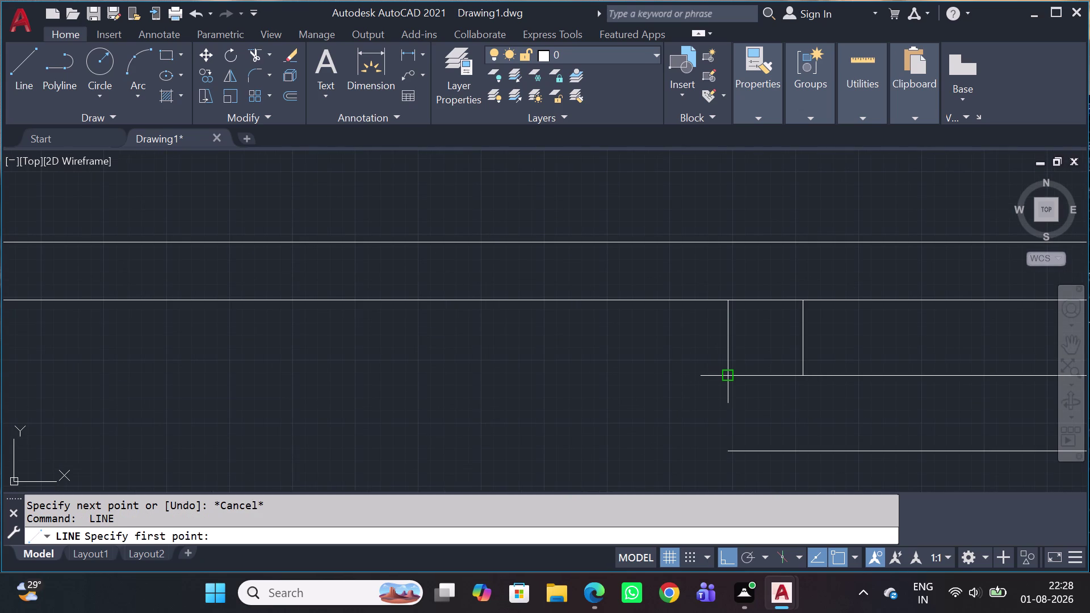
scroll(up, 3)
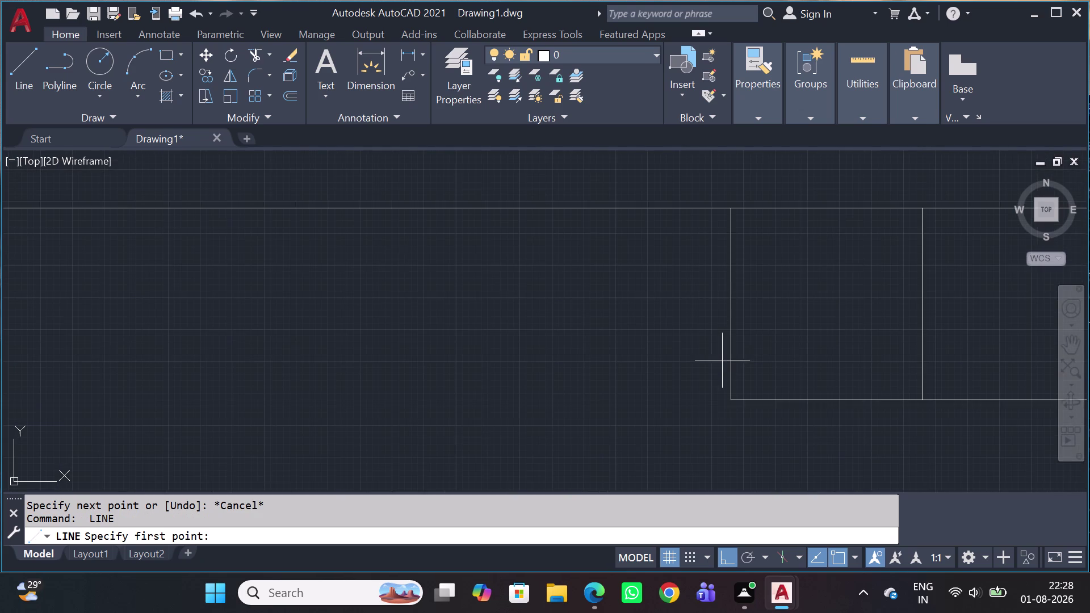
click(734, 404)
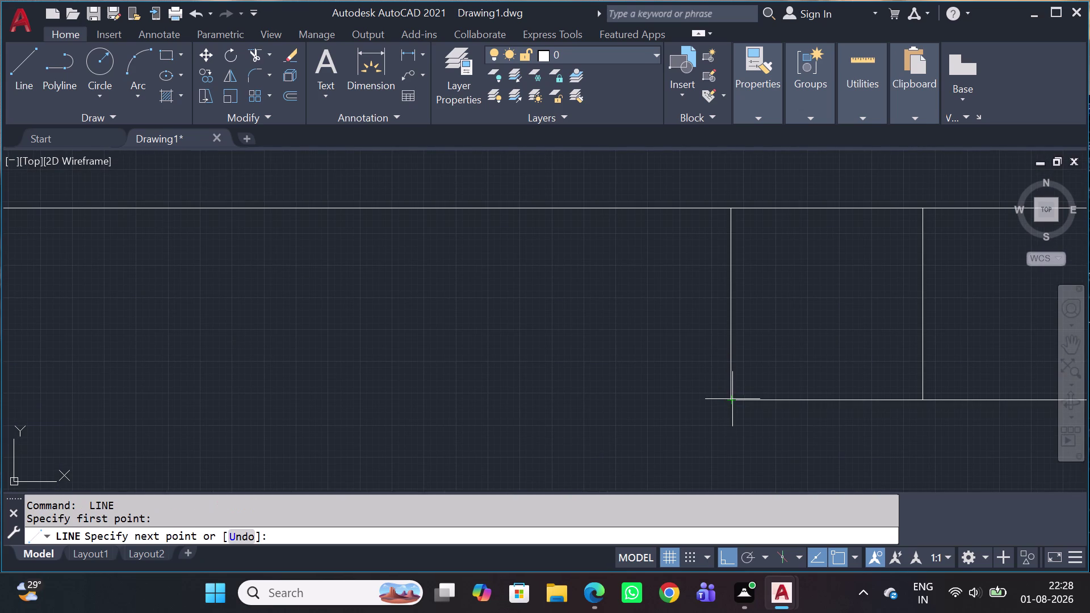
scroll(down, 3)
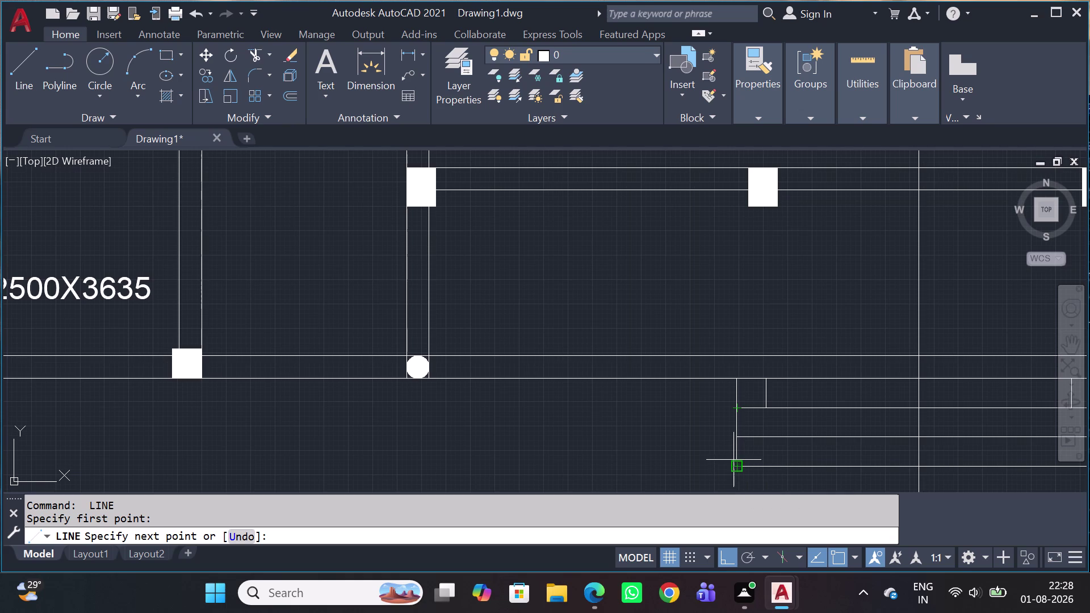
scroll(up, 3)
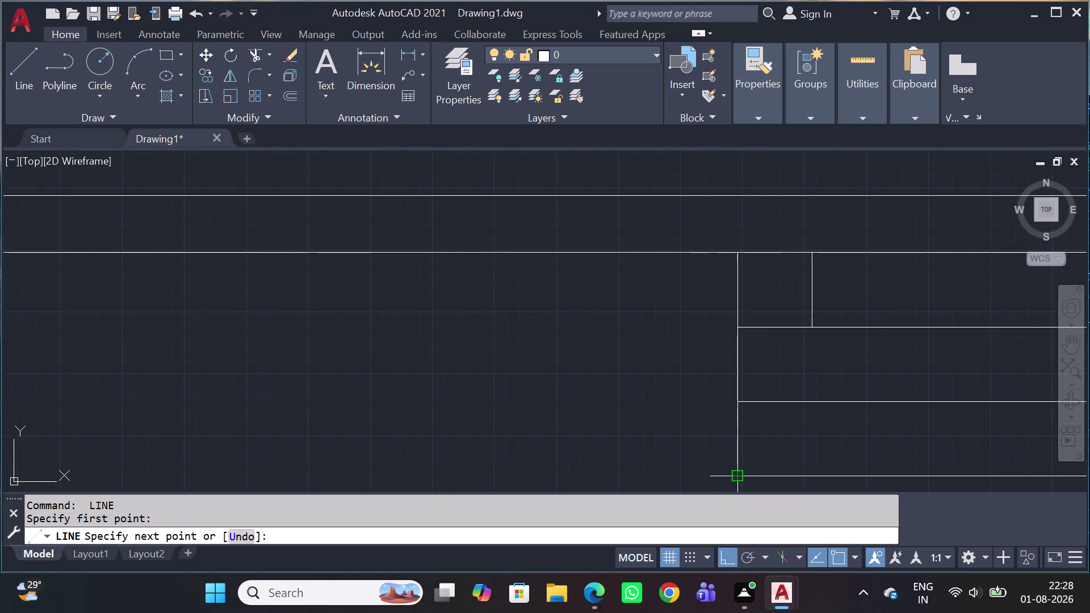
click(738, 478)
scroll(down, 3)
key(Escape)
scroll(up, 3)
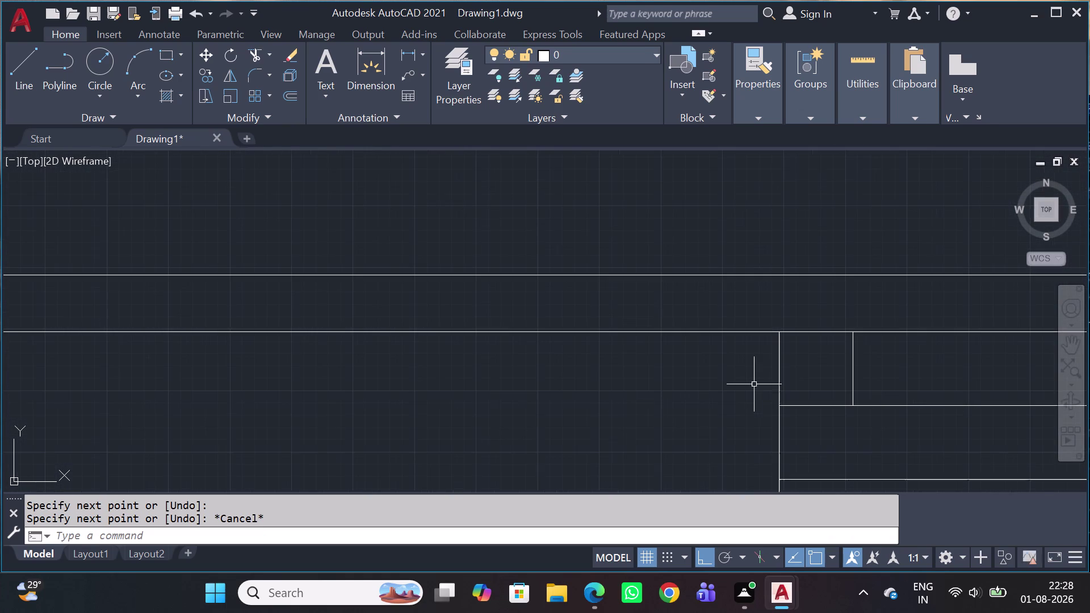
scroll(down, 3)
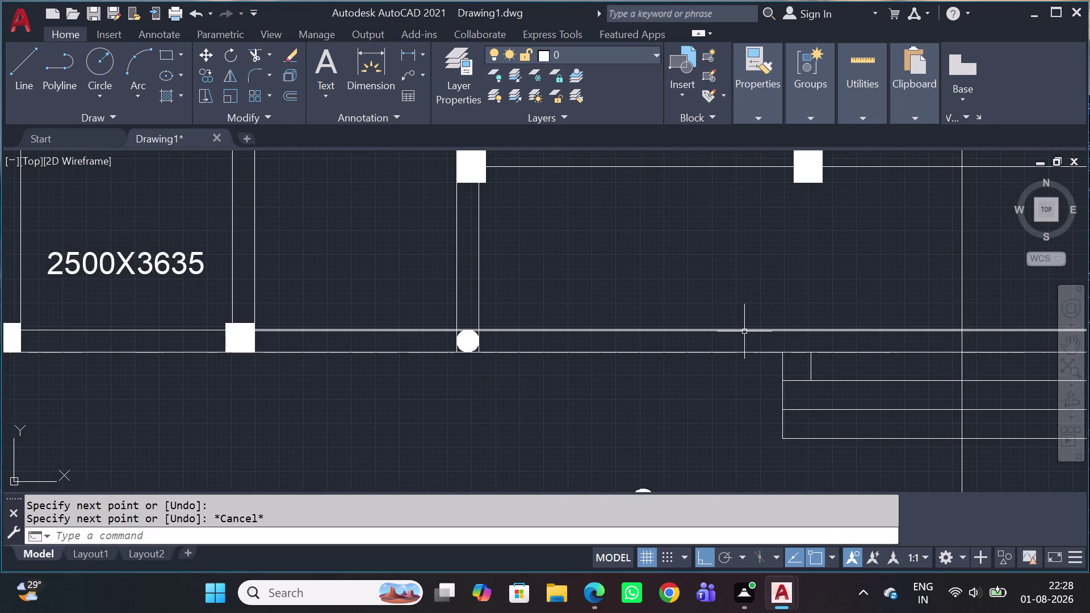
click(815, 365)
click(811, 362)
scroll(up, 3)
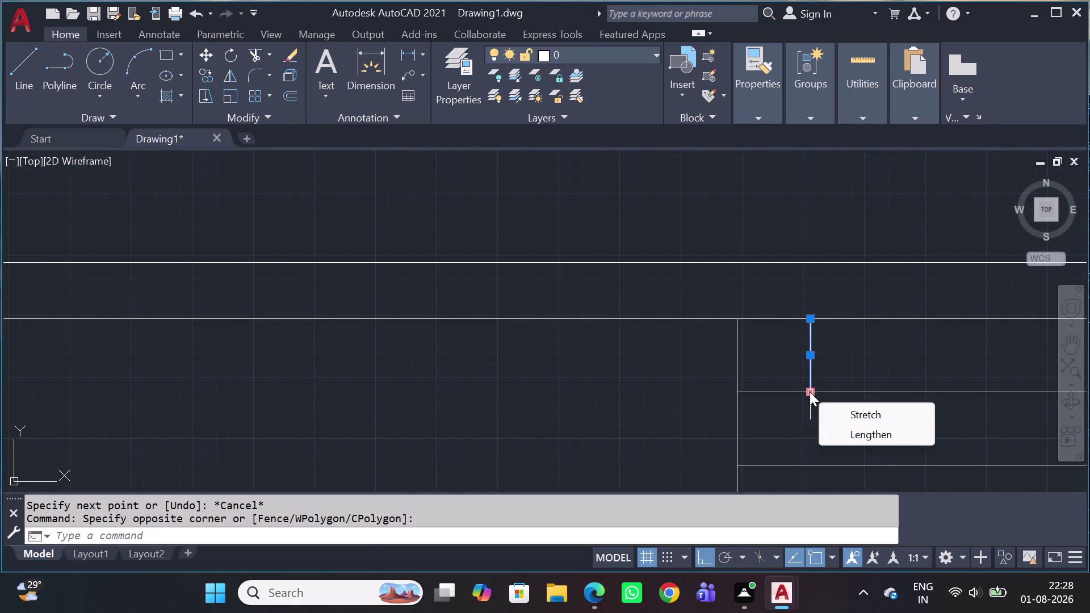
Stretch the first short divider's bottom end down to the ledge's bottom edge.
click(810, 392)
scroll(down, 3)
scroll(up, 3)
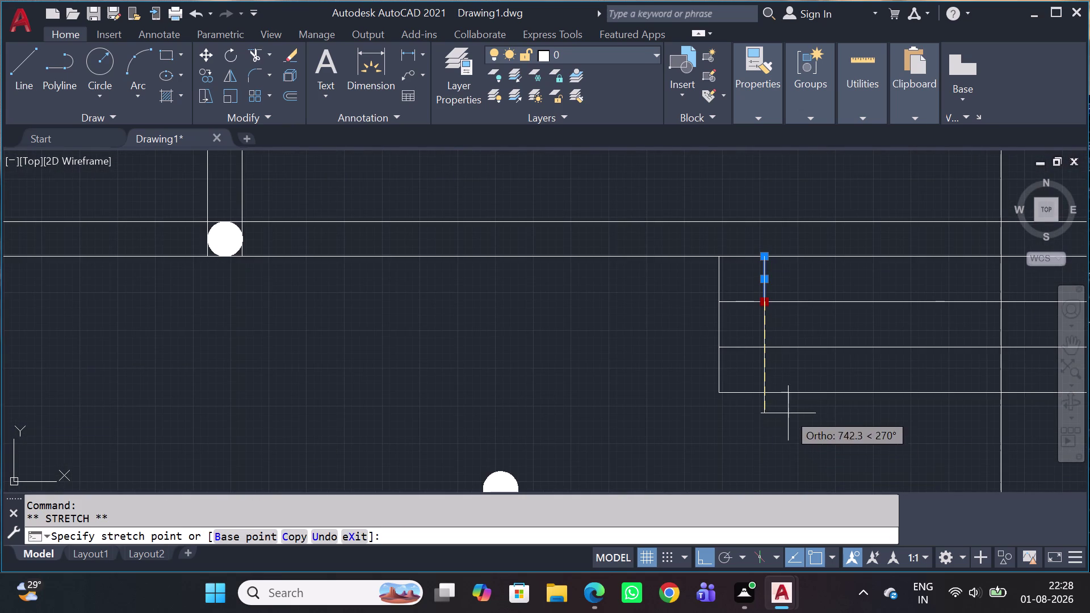
click(763, 392)
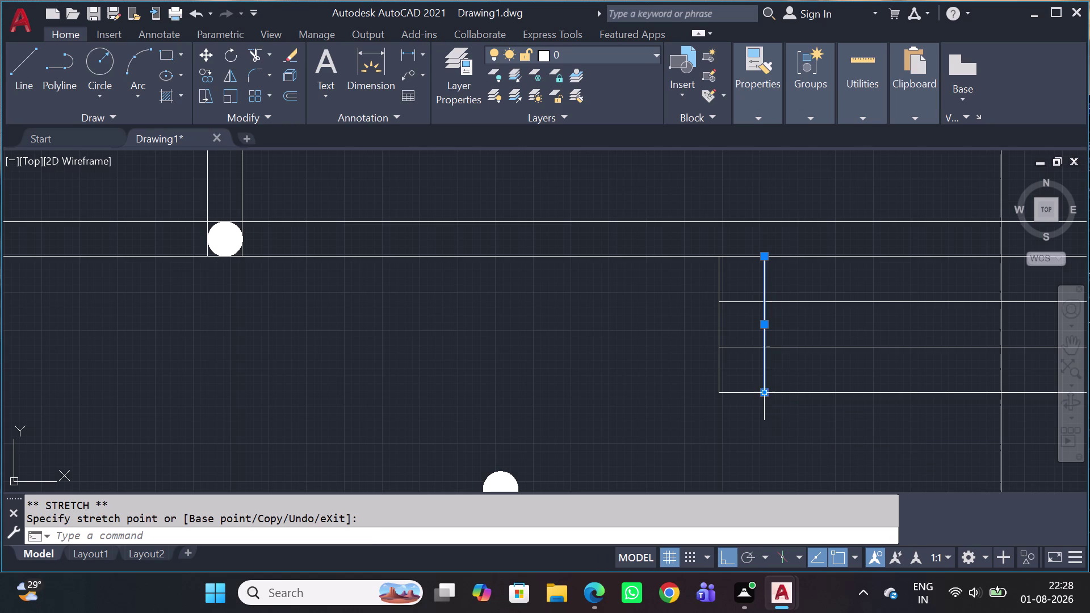
key(Escape)
Stretch the other short divider's lower end down to the ledge's bottom line.
middle_drag(808, 370, 744, 352)
scroll(down, 3)
scroll(up, 3)
scroll(up, 3)
click(950, 360)
click(838, 337)
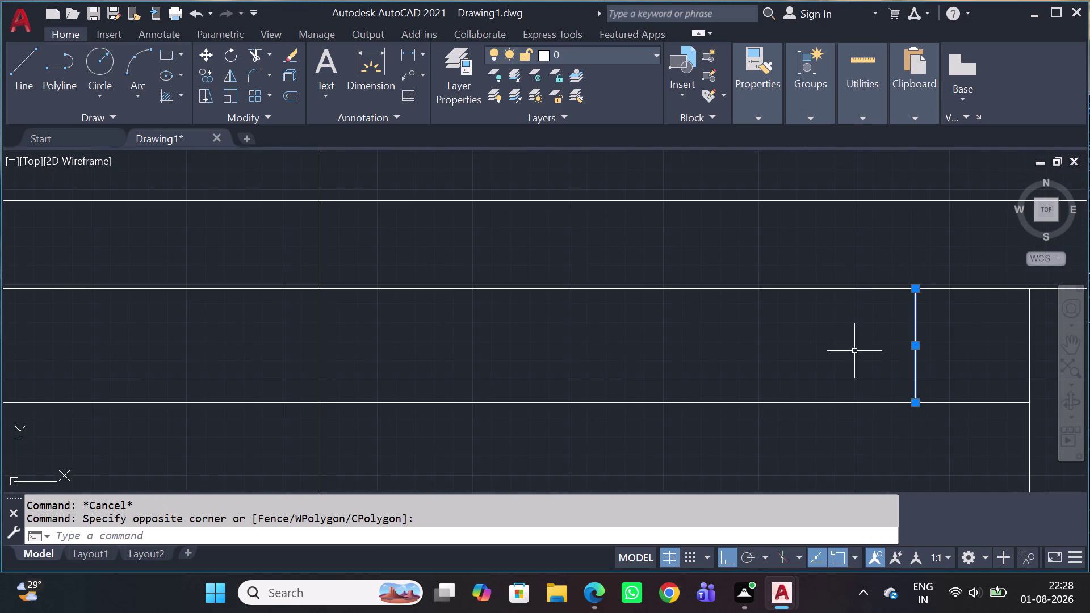
click(915, 400)
scroll(down, 3)
scroll(up, 3)
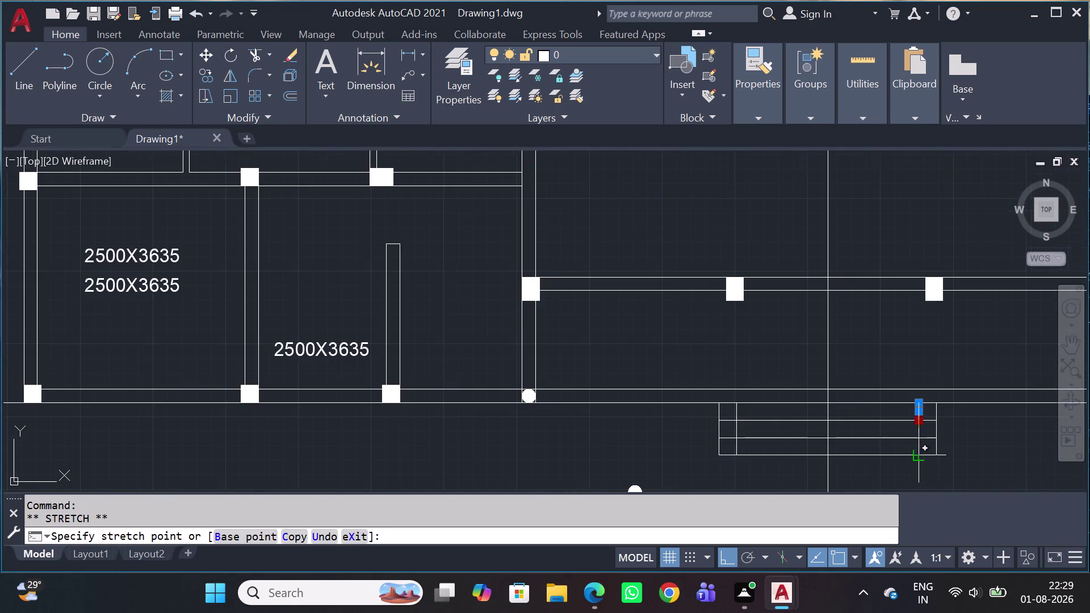
scroll(up, 3)
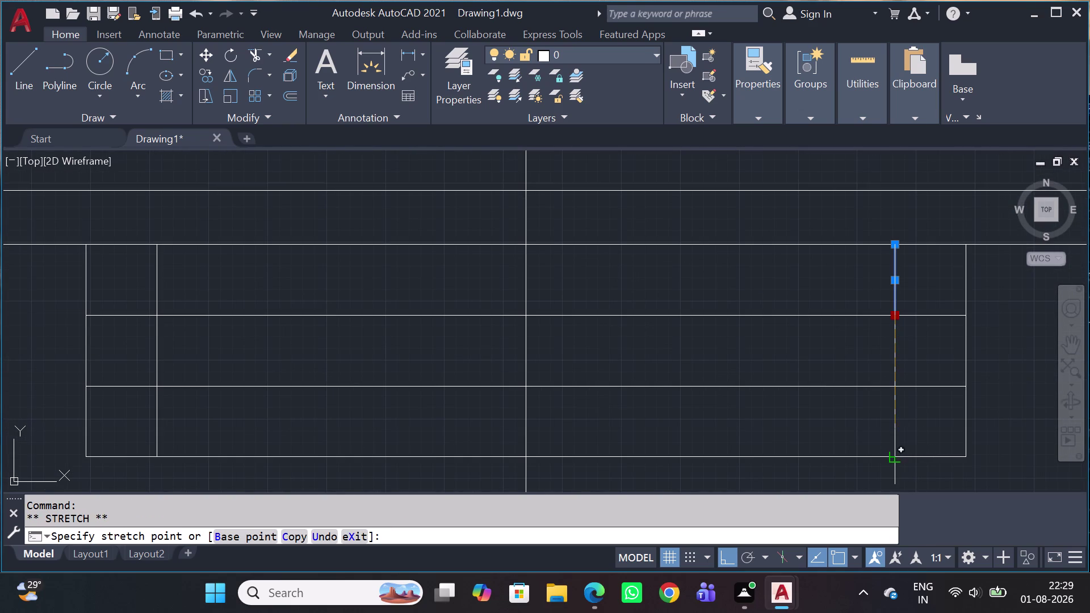
click(896, 462)
key(Escape)
scroll(down, 3)
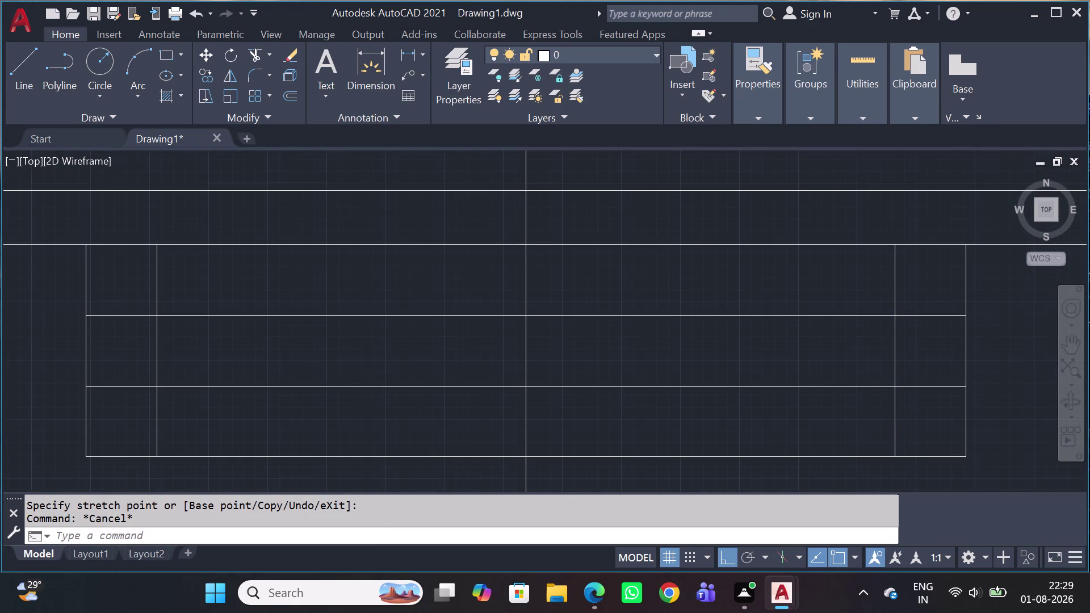
key(f)
key(space)
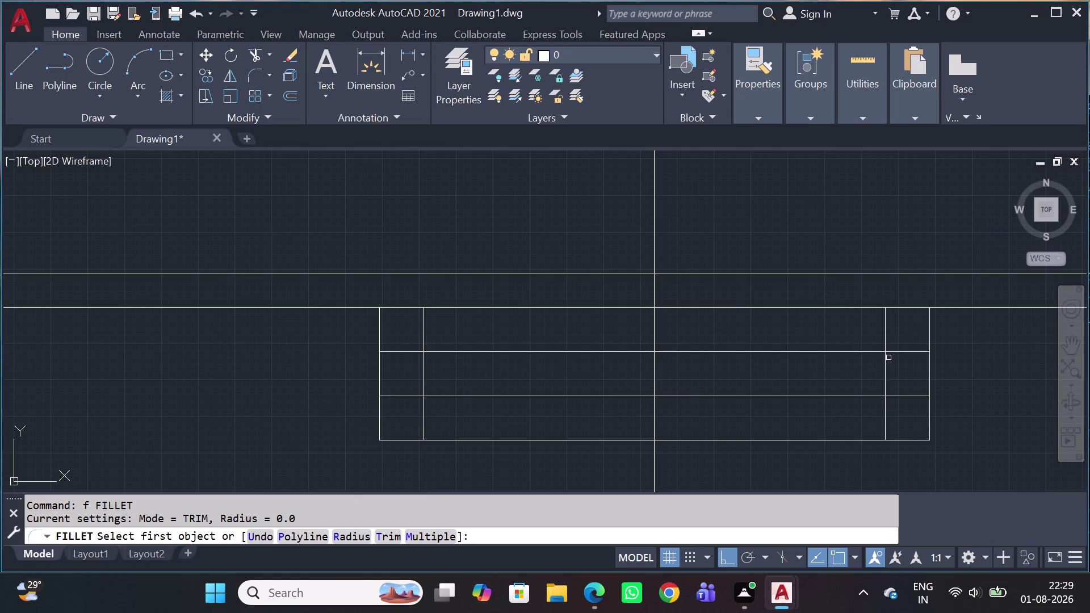
Fillet the right inner divider with the middle ledge line into a sharp corner.
click(886, 330)
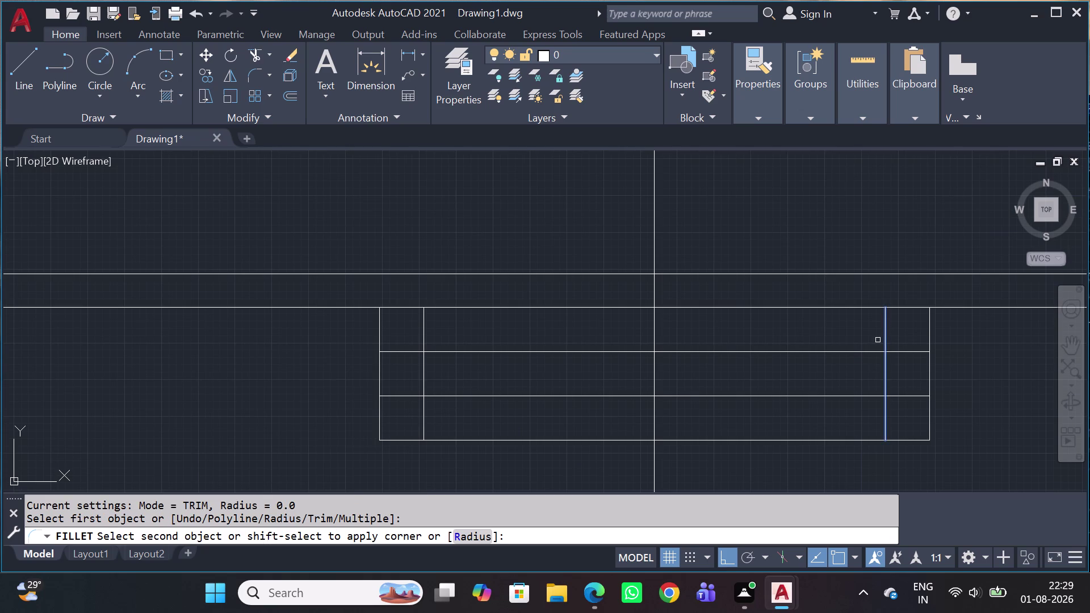
drag(868, 353, 867, 361)
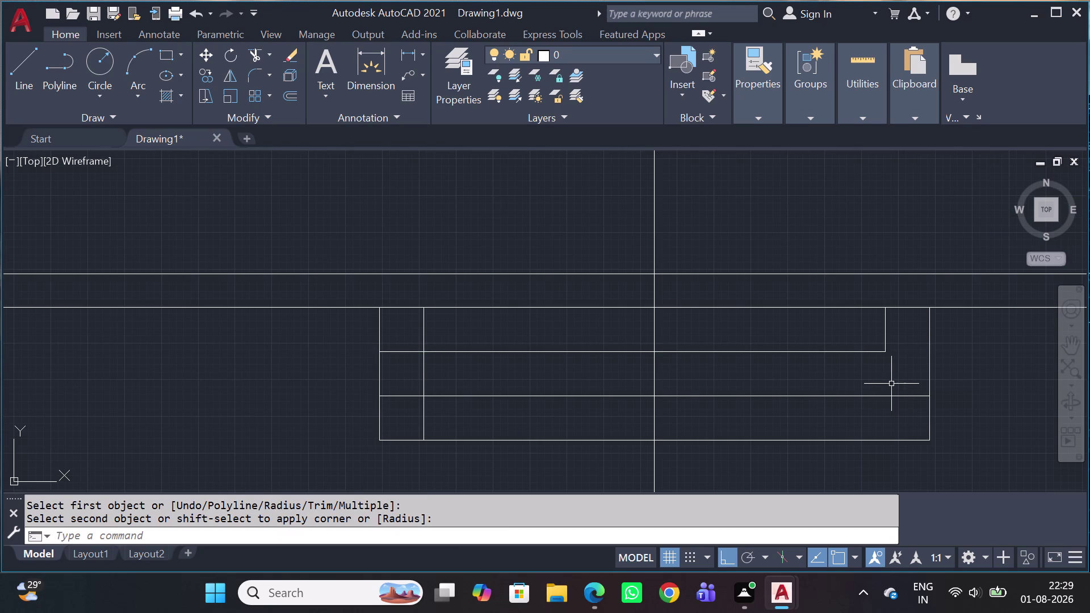
key(Escape)
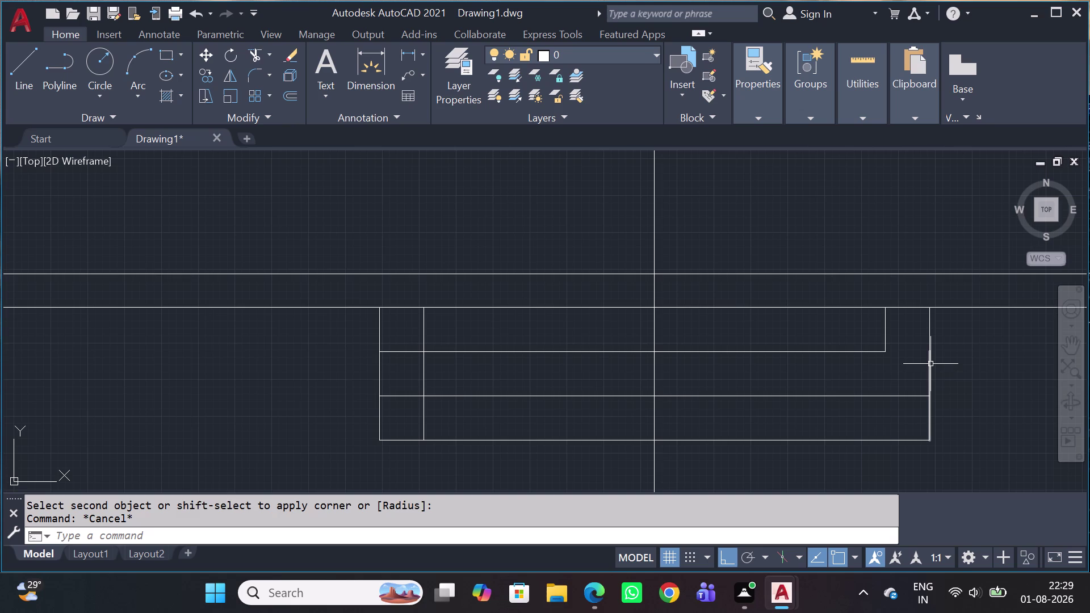
click(930, 364)
key(Escape)
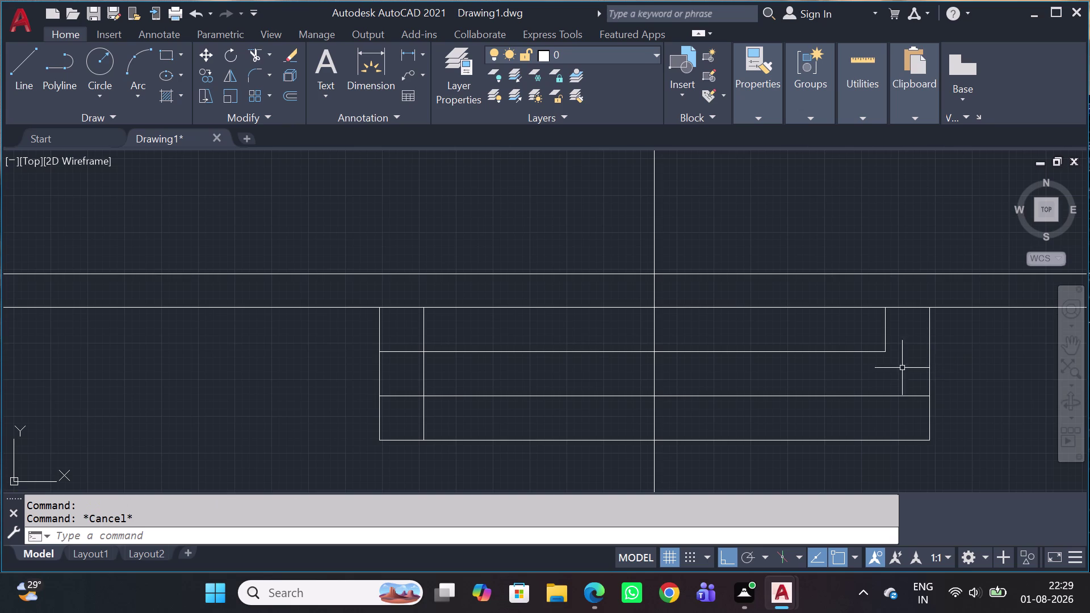
Fillet the left inner divider with the middle line to square the left corner.
key(f)
key(space)
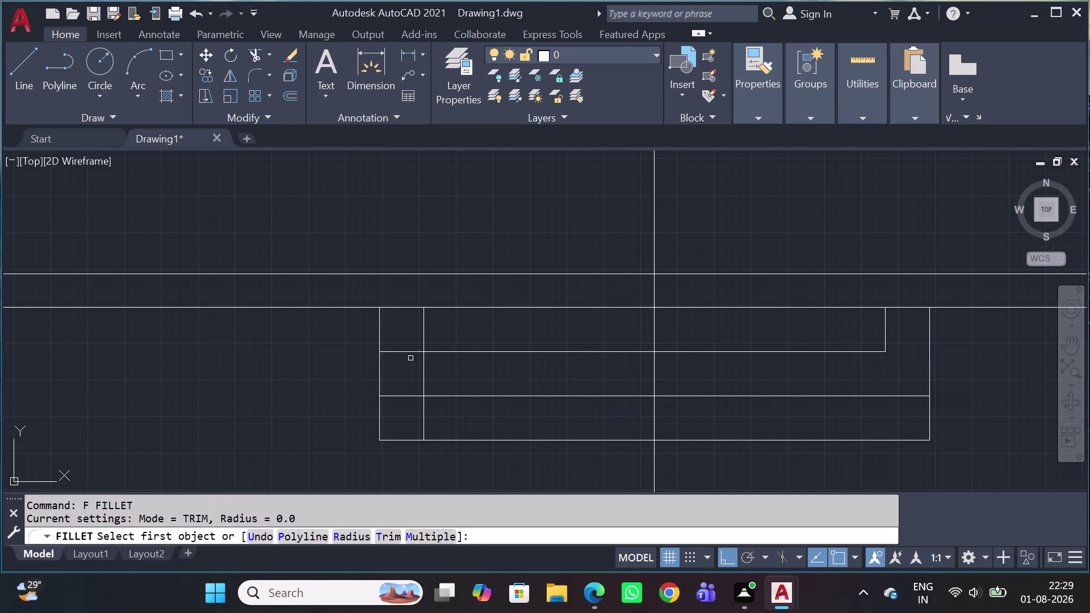
click(423, 342)
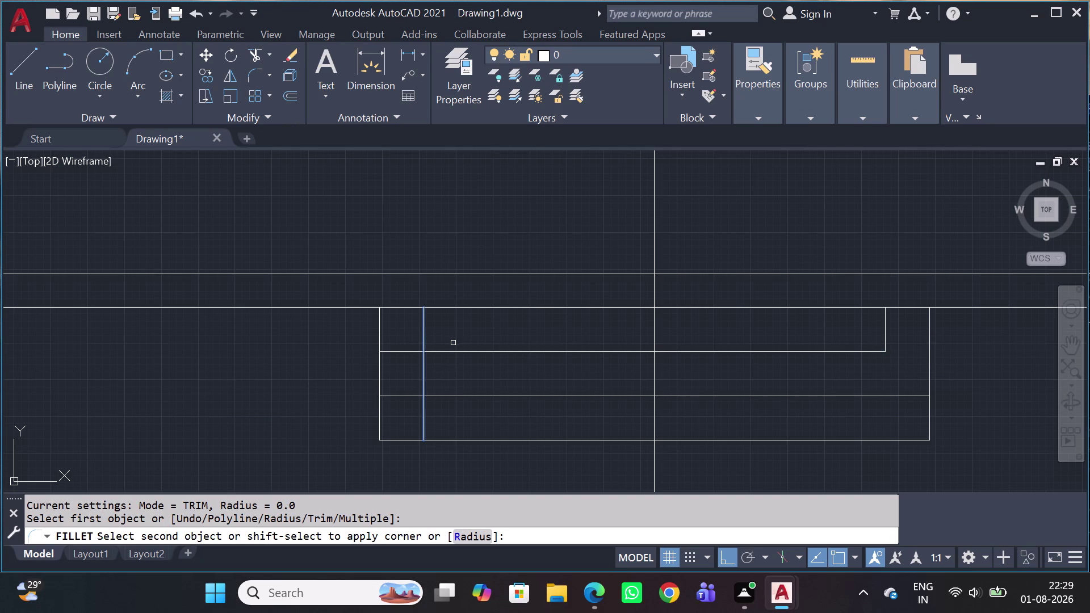
click(450, 351)
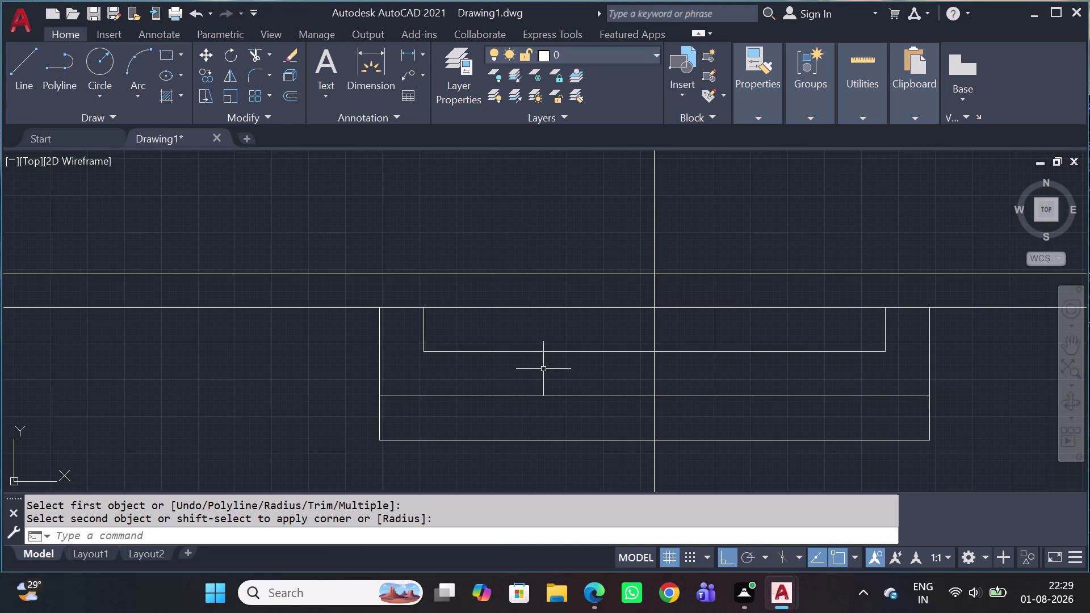
key(Escape)
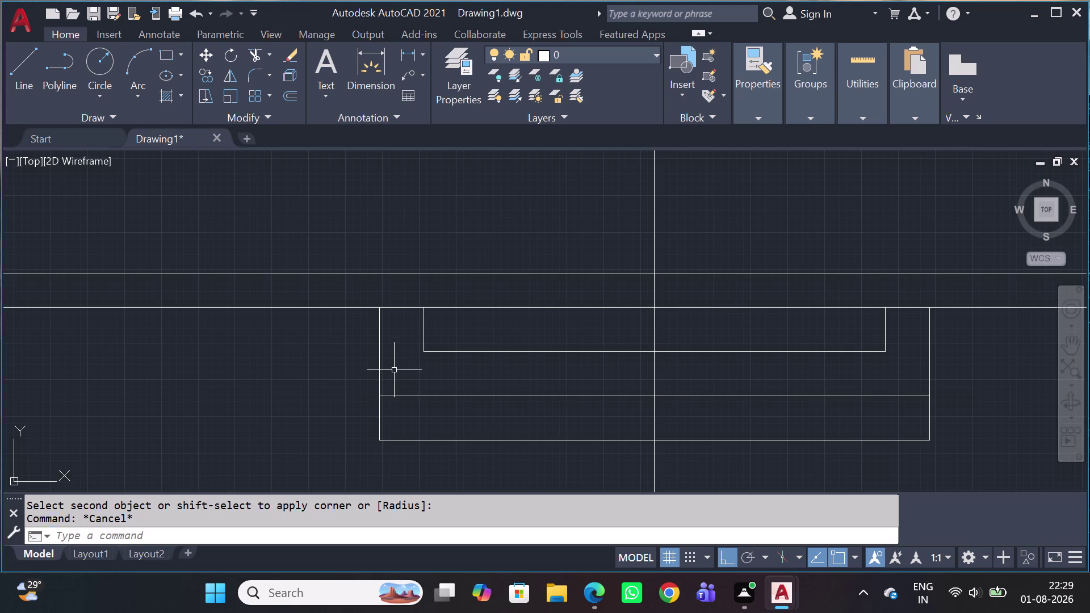
key(Escape)
click(409, 298)
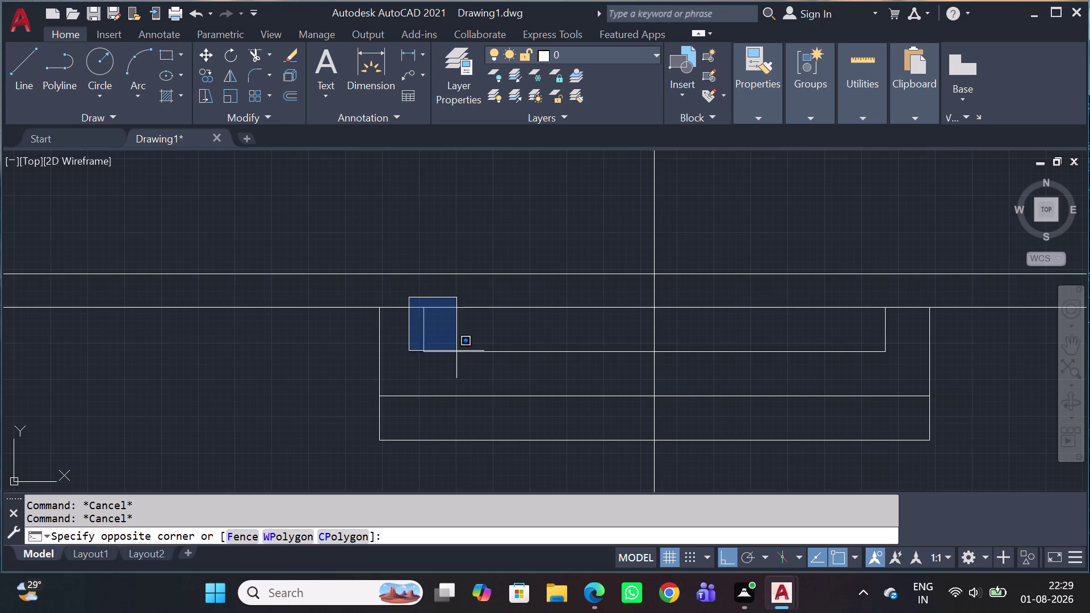
Copy the selected U-shaped outline one step lower inside the ledge.
click(917, 374)
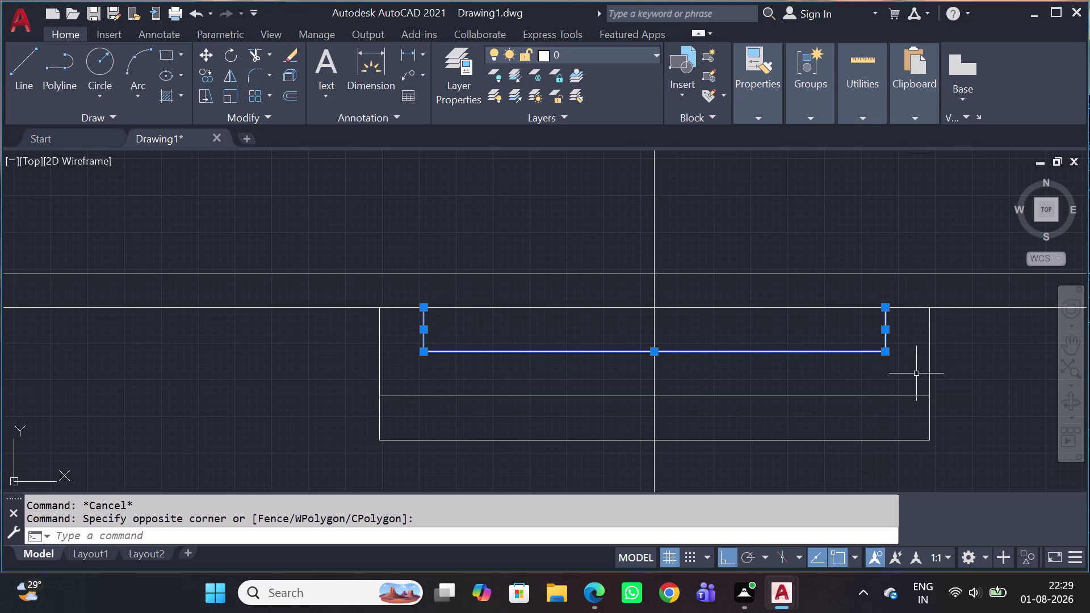
key(c)
key(o)
key(space)
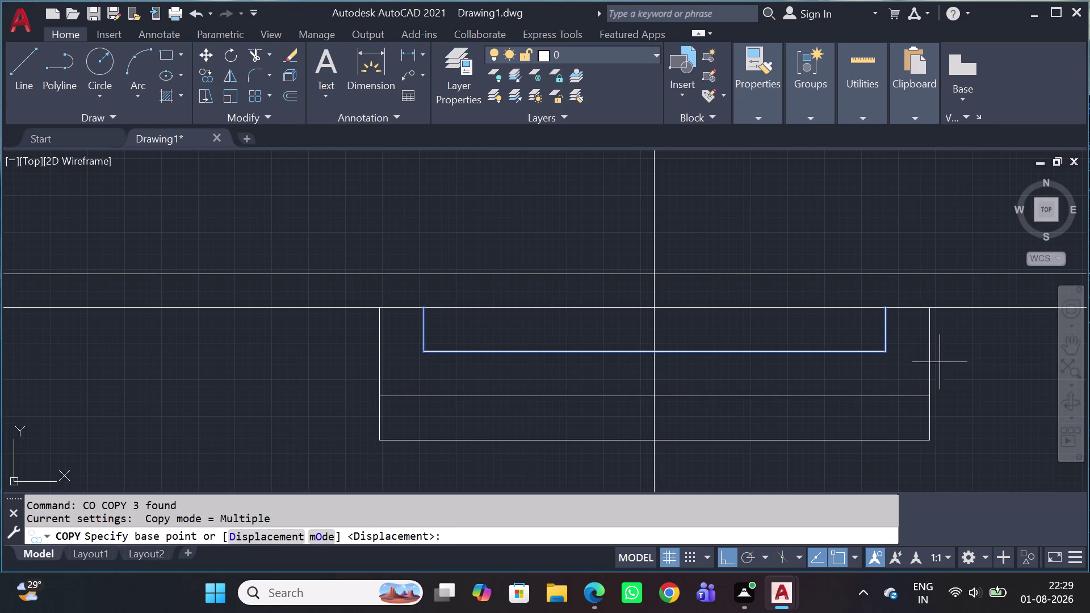
click(883, 309)
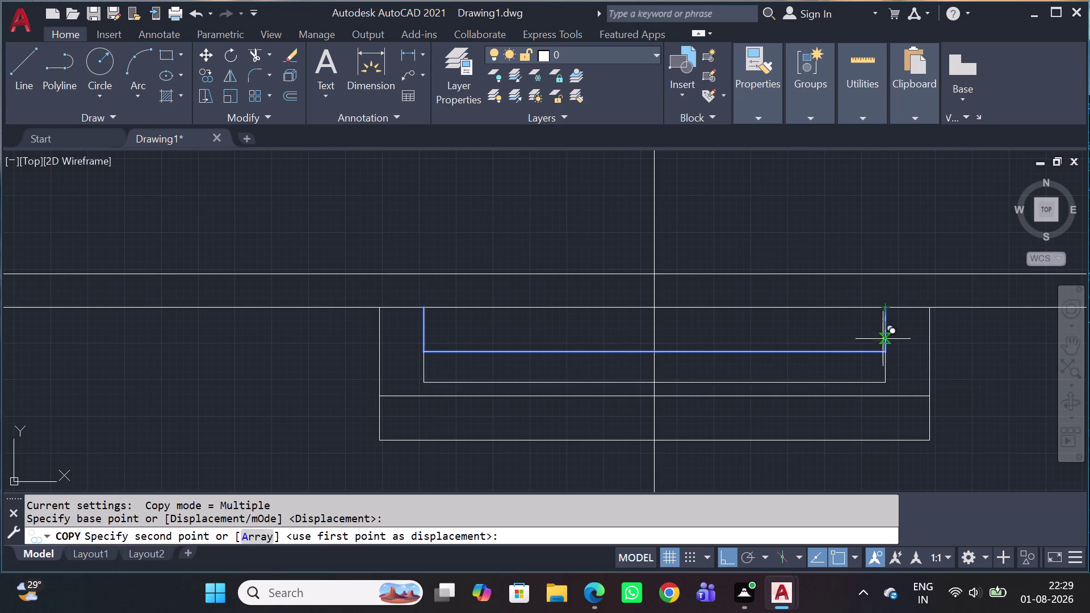
click(884, 354)
key(Escape)
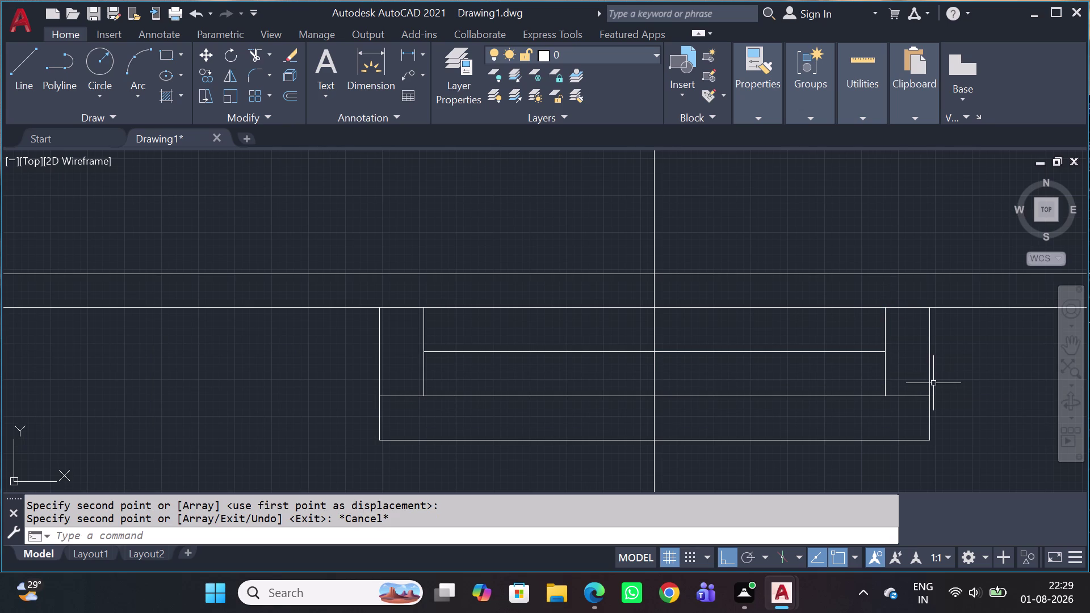
Erase the old full-width ledge line and zoom out over the floor plan.
click(918, 393)
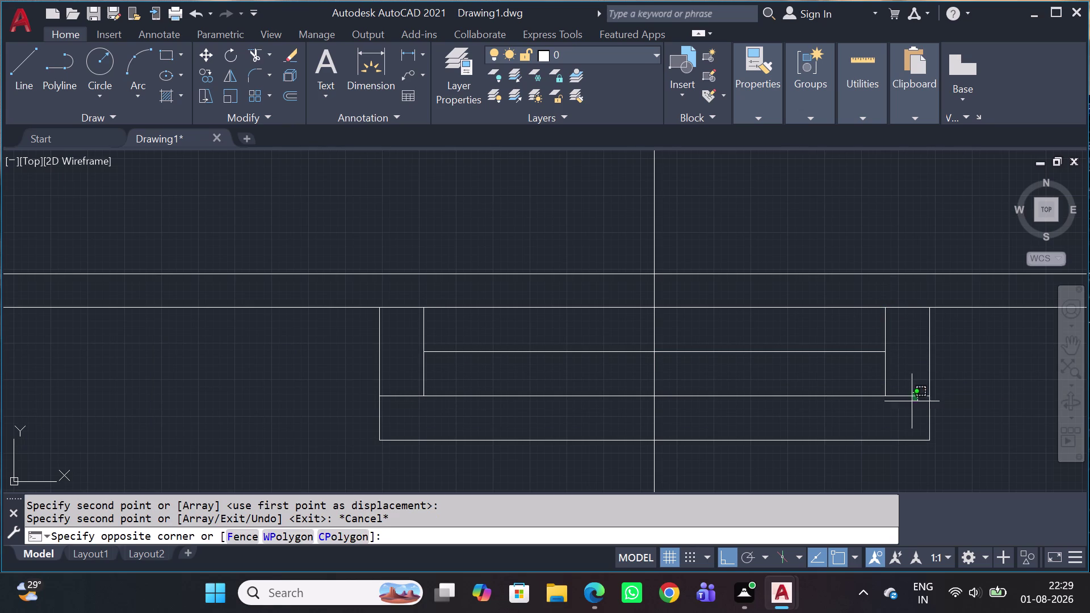
click(910, 407)
key(Delete)
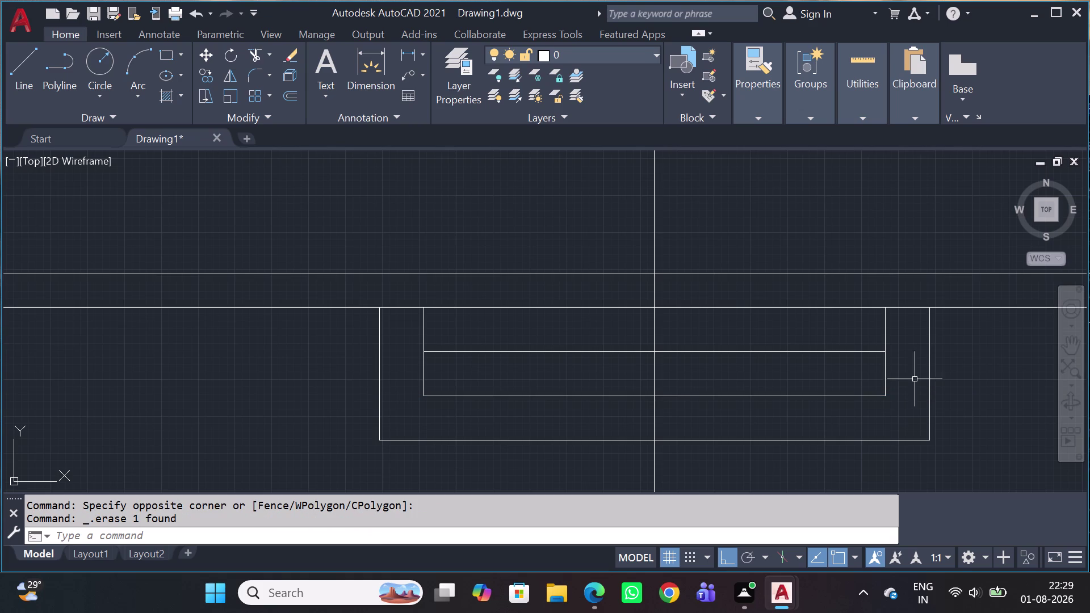
scroll(down, 3)
scroll(down, 3)
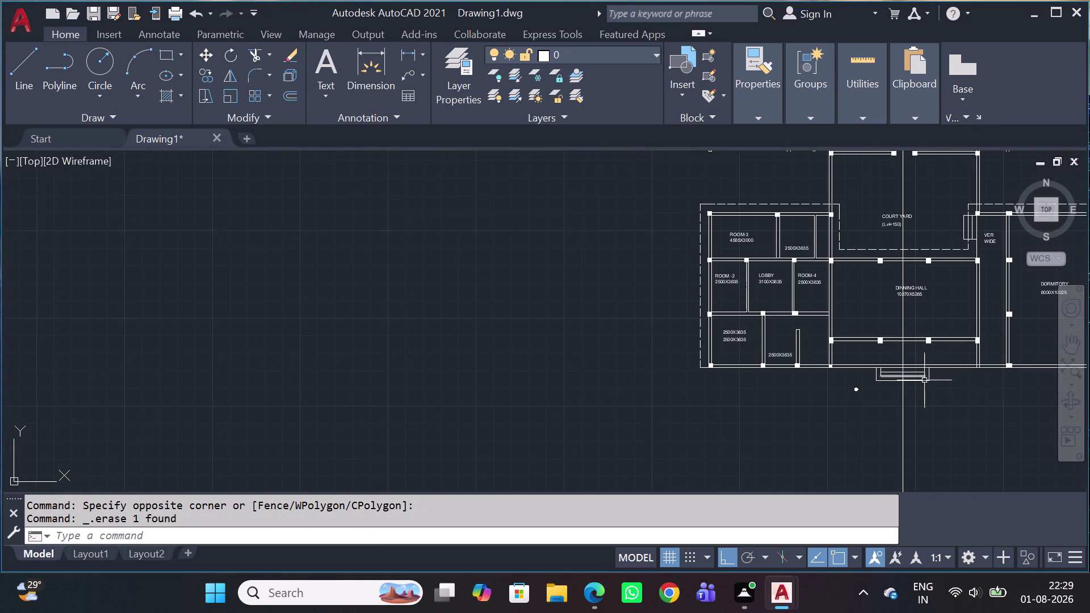
middle_drag(927, 393, 869, 403)
key(m)
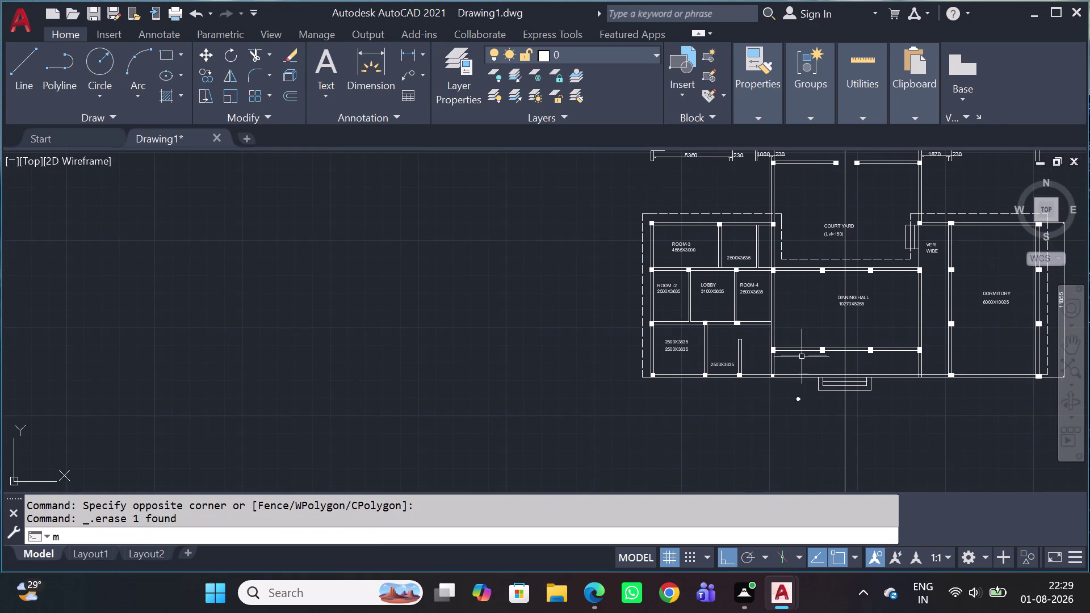
key(a)
key(space)
scroll(up, 3)
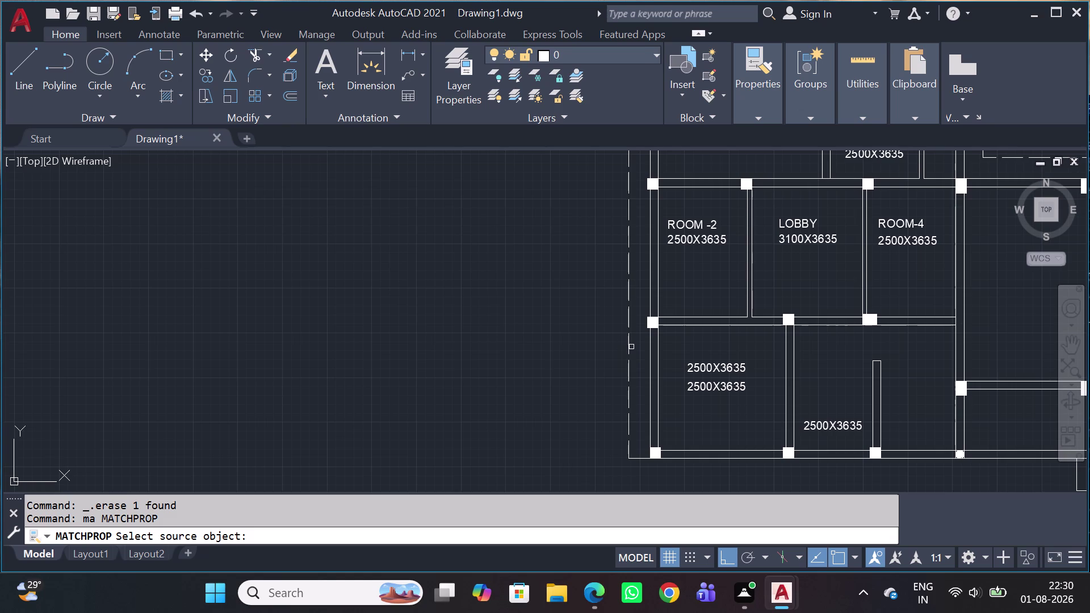
click(631, 348)
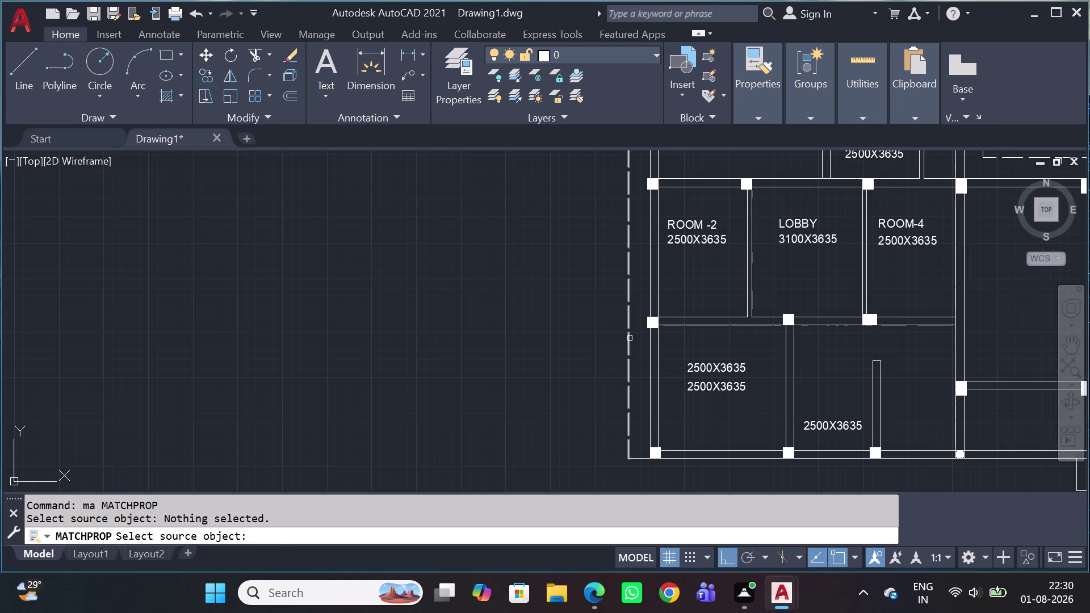
click(629, 339)
scroll(down, 3)
scroll(up, 3)
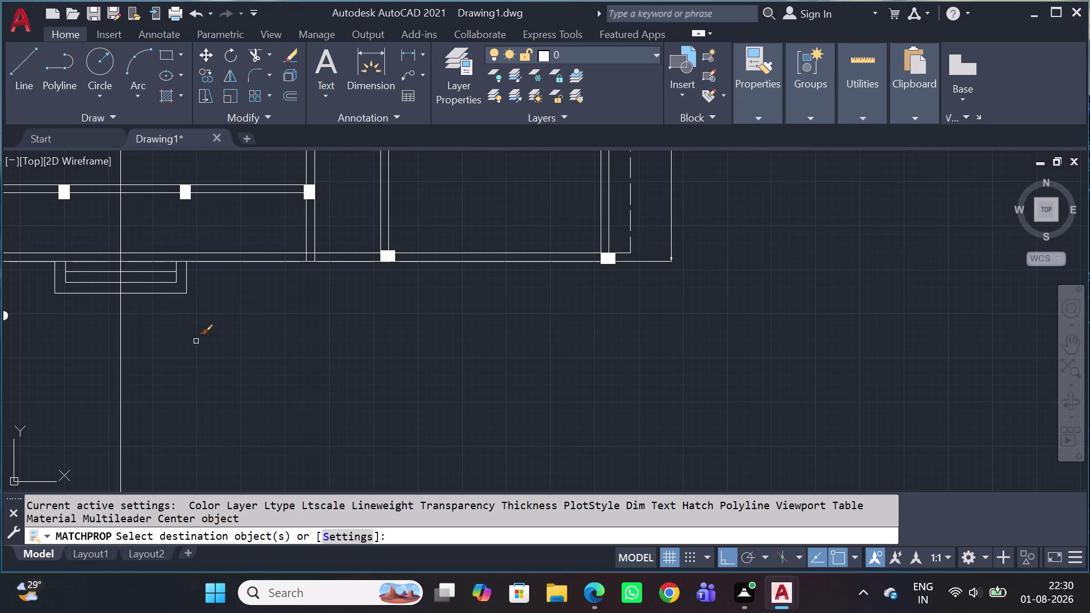
middle_drag(181, 354, 583, 393)
scroll(up, 3)
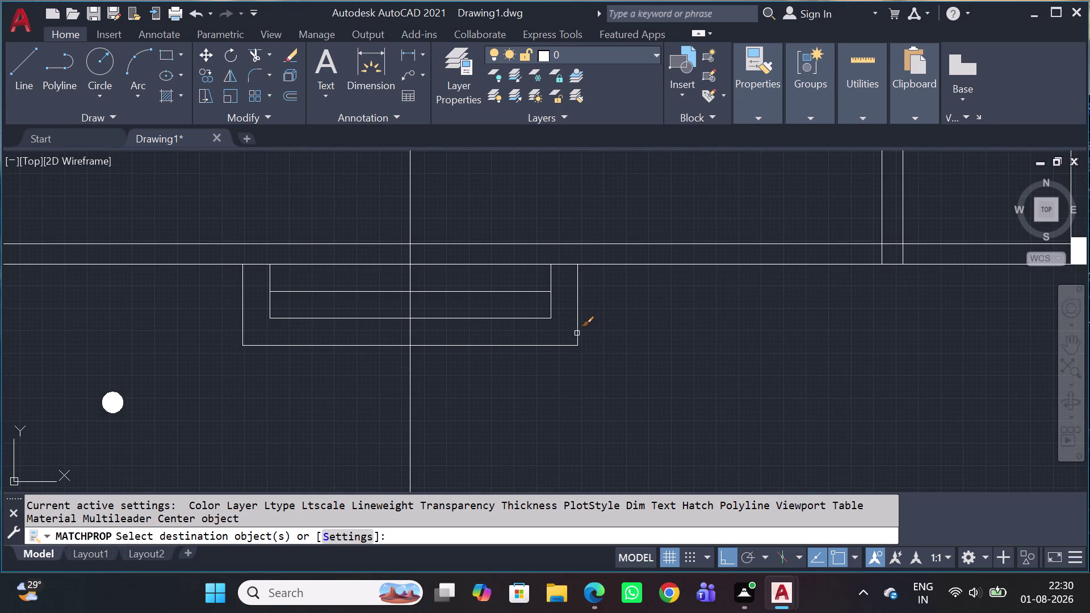
click(576, 338)
click(578, 322)
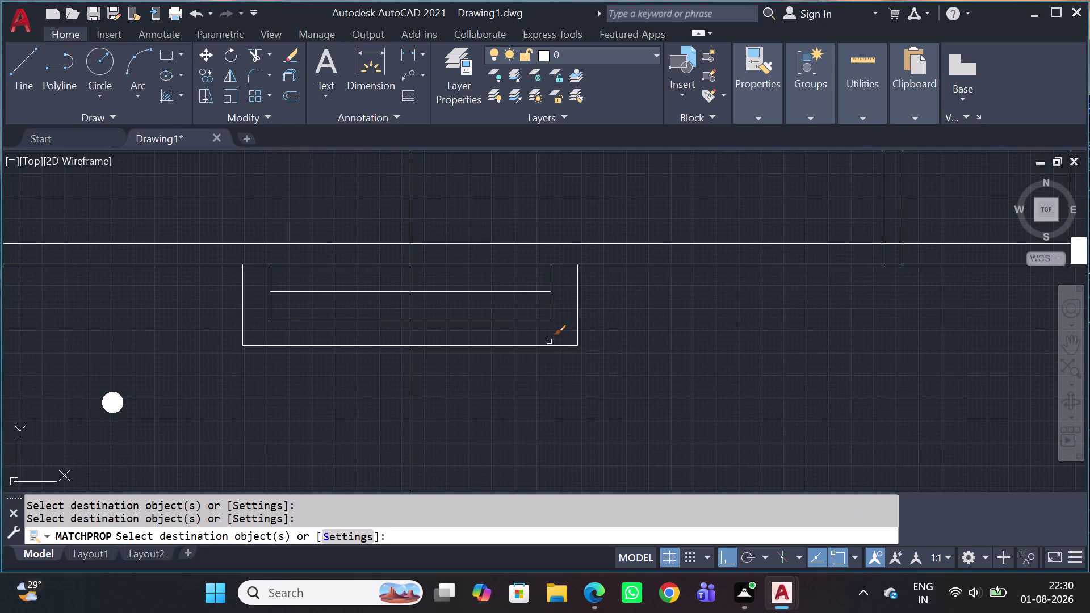
click(549, 345)
click(578, 315)
scroll(down, 3)
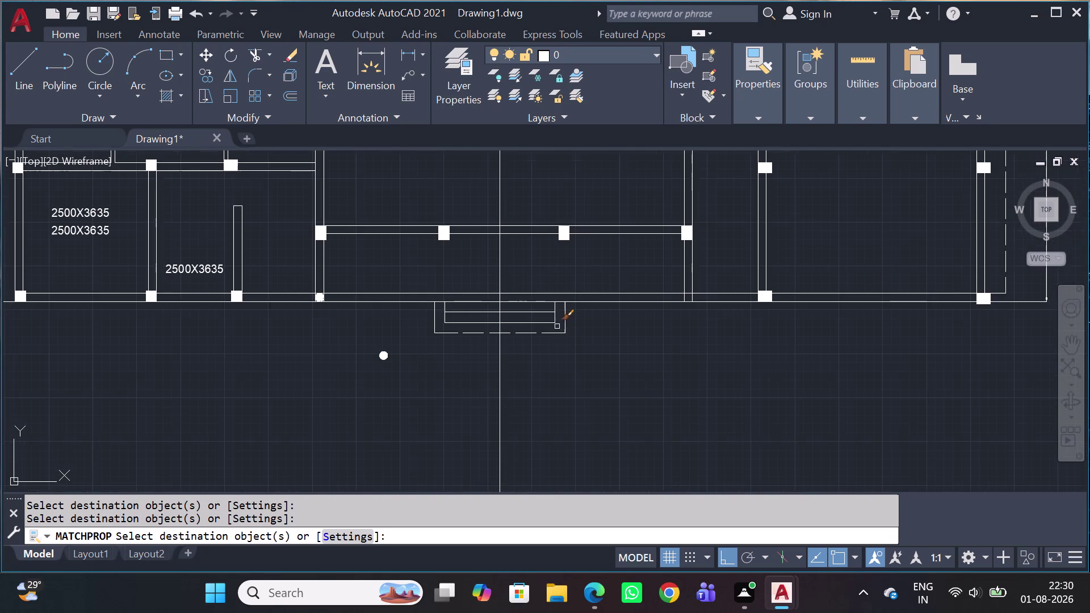
scroll(up, 3)
click(454, 327)
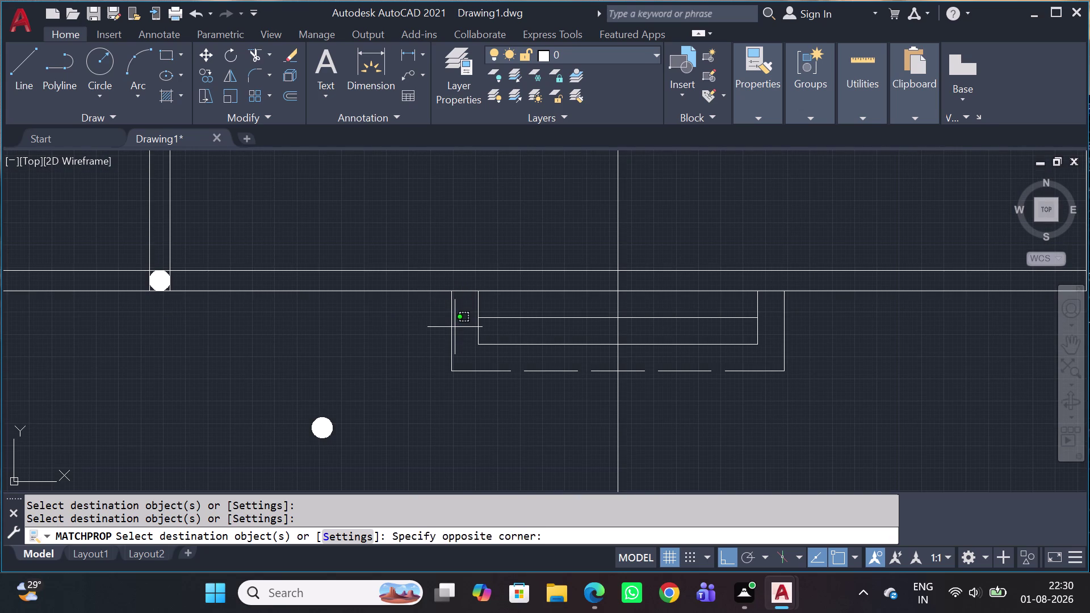
drag(451, 334, 446, 346)
key(Escape)
scroll(down, 3)
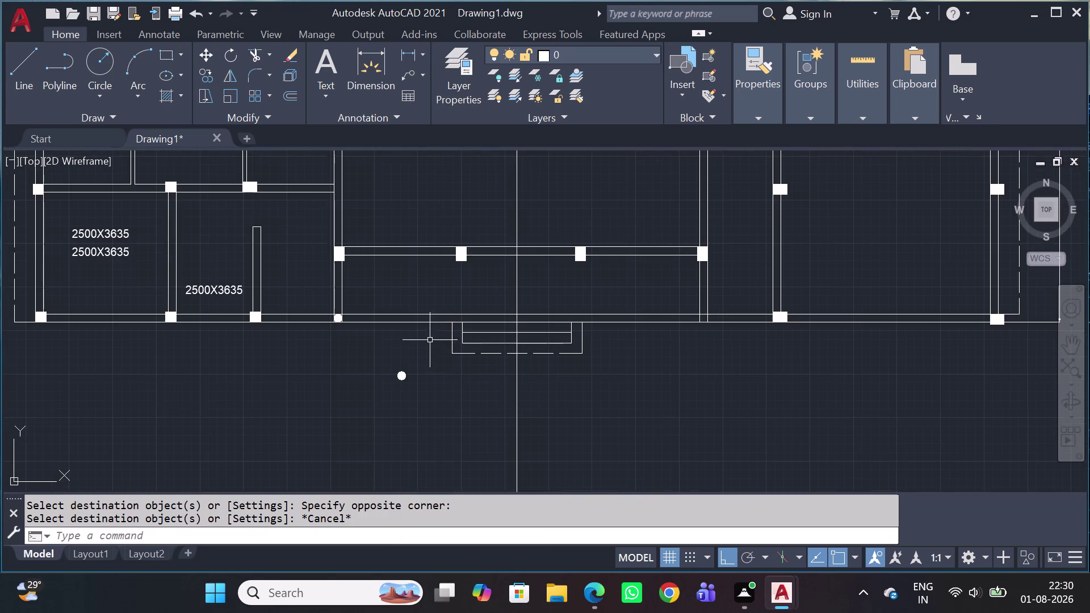
middle_drag(442, 363, 795, 390)
scroll(up, 3)
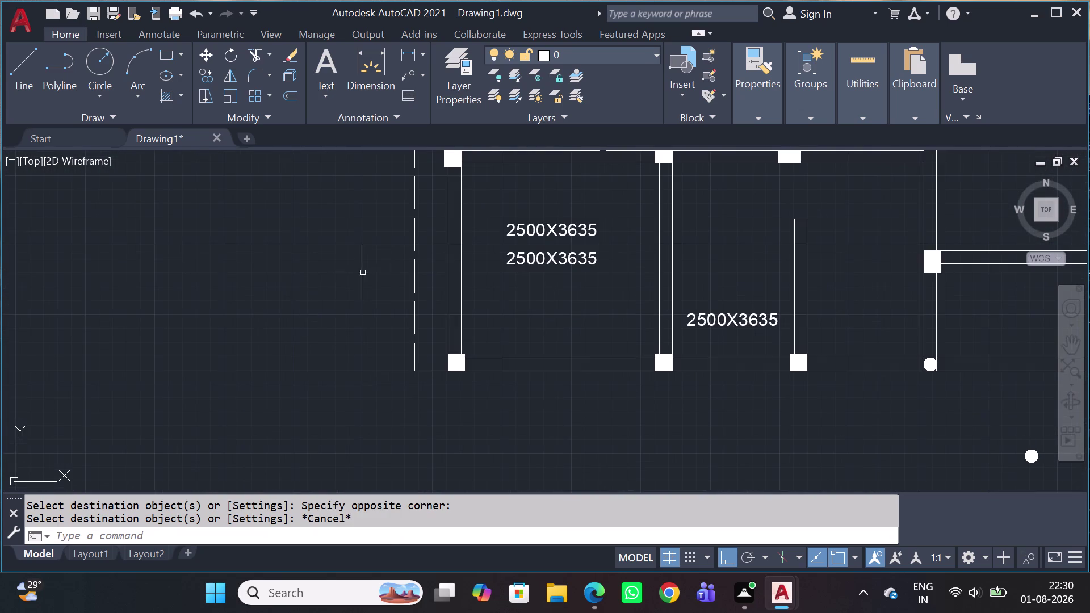
click(426, 265)
drag(416, 284, 413, 292)
click(414, 291)
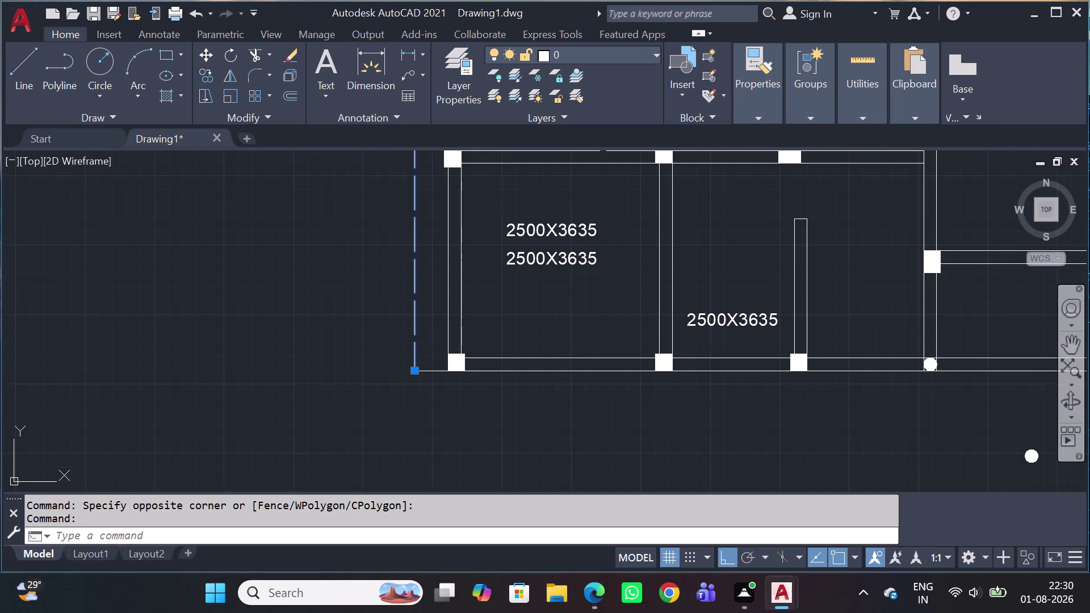
scroll(down, 3)
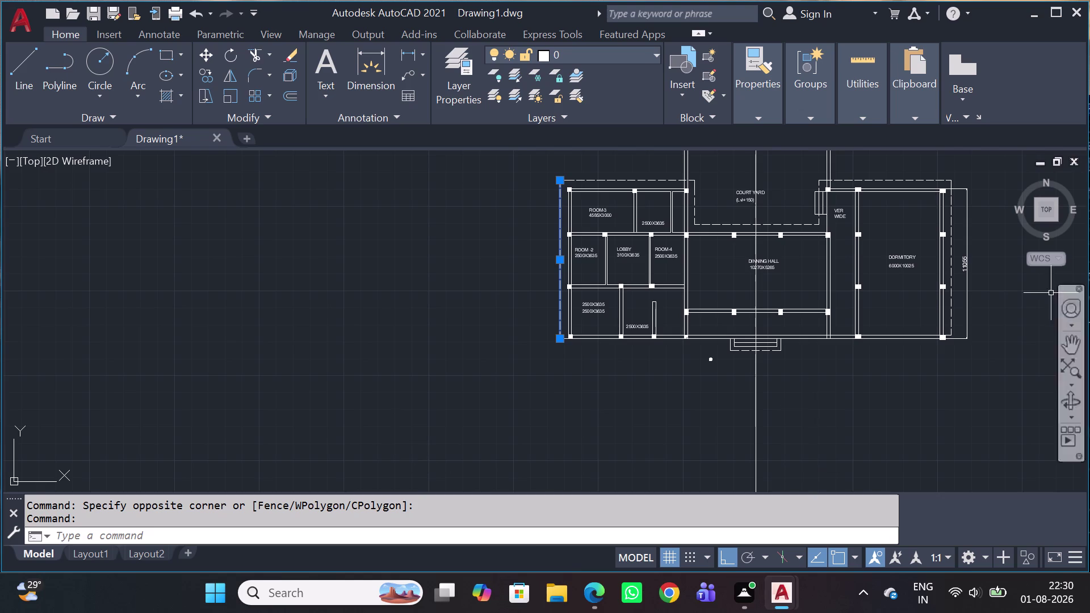
scroll(up, 3)
scroll(up, 3)
middle_drag(867, 338, 808, 341)
scroll(down, 3)
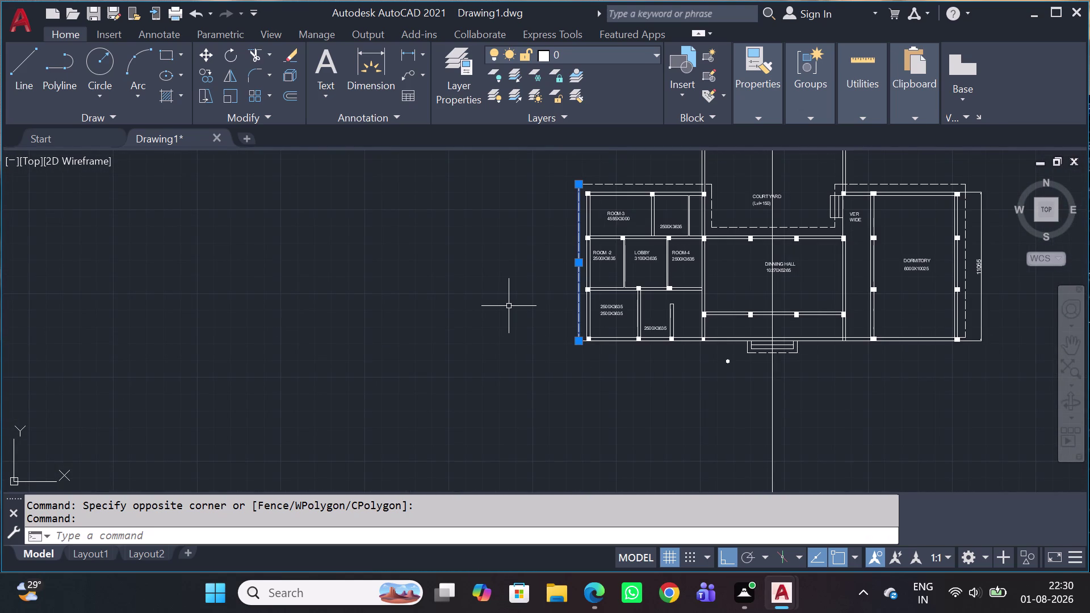
key(m)
key(a)
key(space)
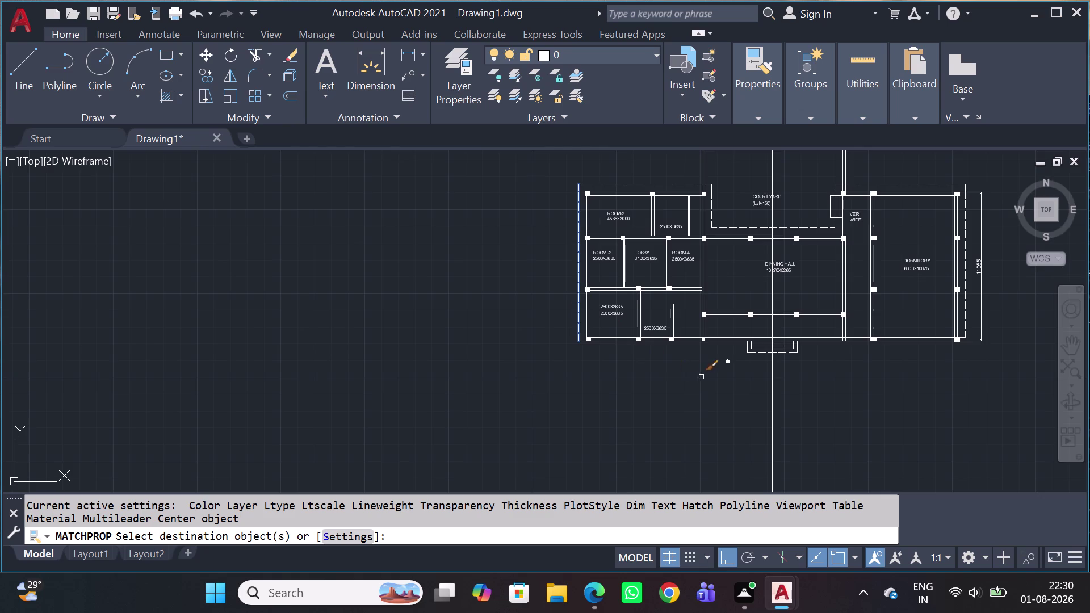
scroll(up, 3)
scroll(up, 3)
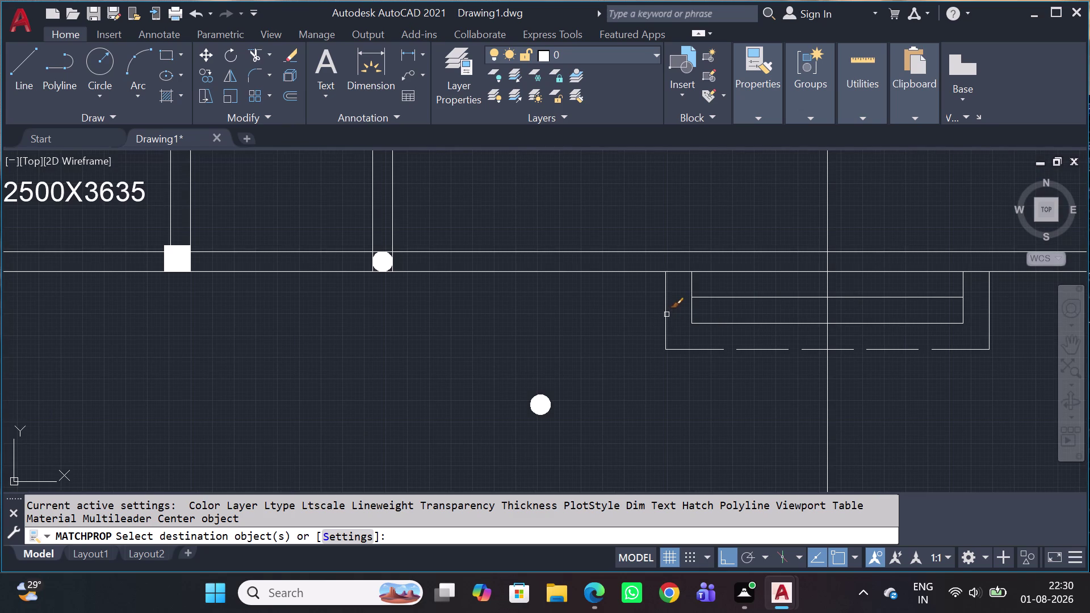
click(666, 314)
click(990, 328)
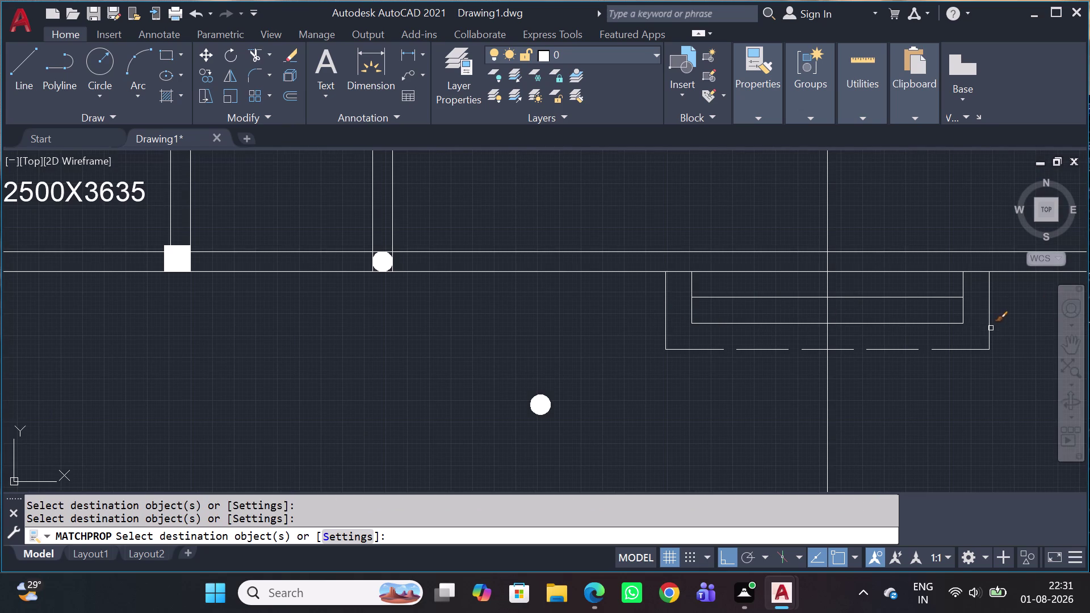
key(Escape)
middle_drag(986, 324, 987, 326)
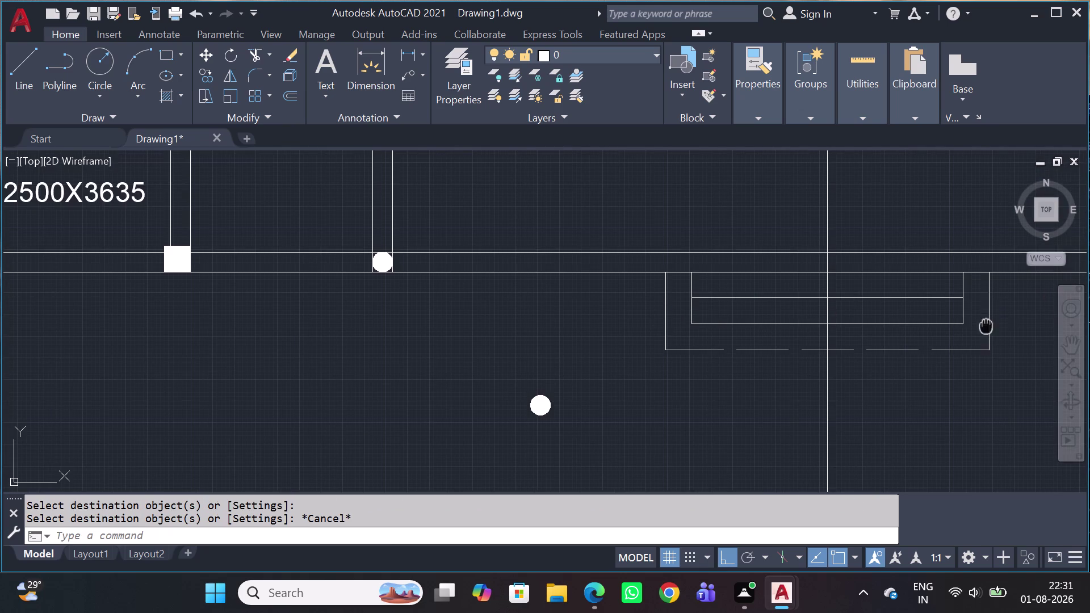
middle_drag(986, 326, 889, 352)
middle_drag(827, 379, 830, 372)
scroll(up, 3)
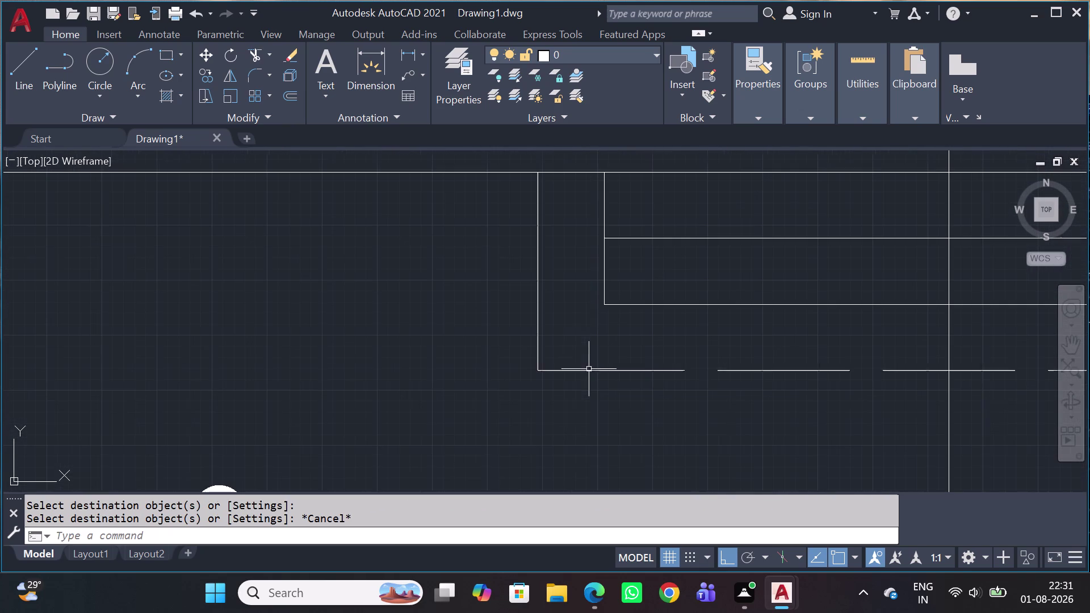
scroll(up, 3)
key(d)
Measure the ledge's left side with DLI, reading 900.
key(l)
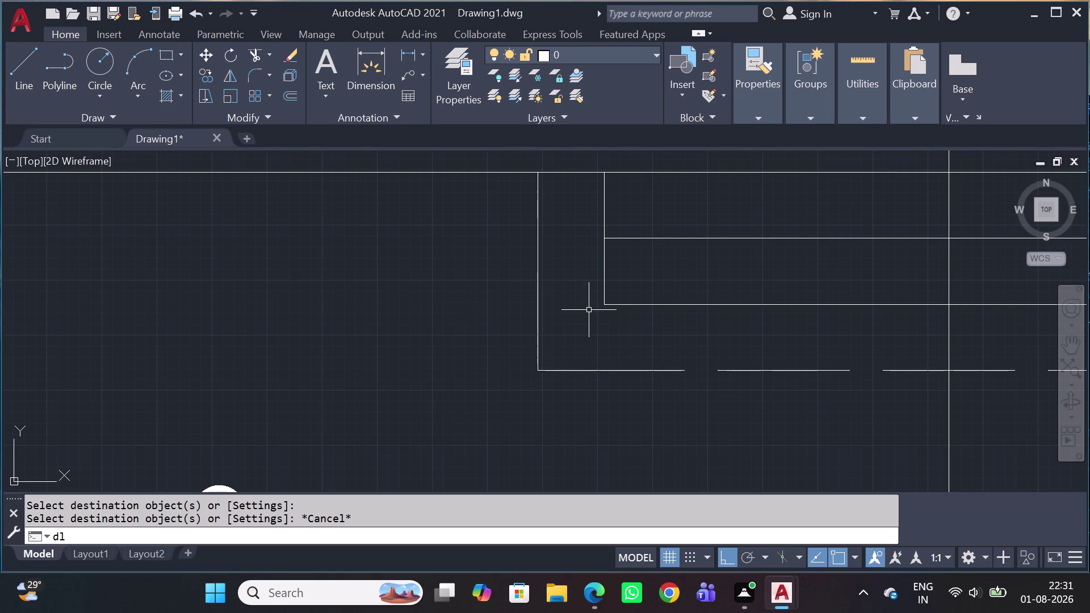
key(i)
key(space)
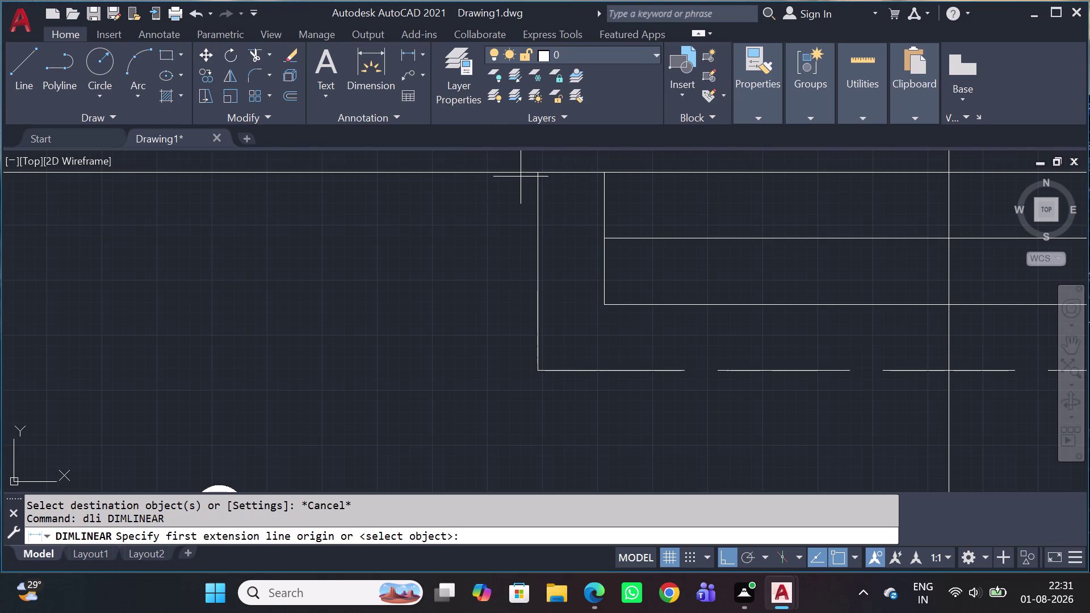
click(536, 170)
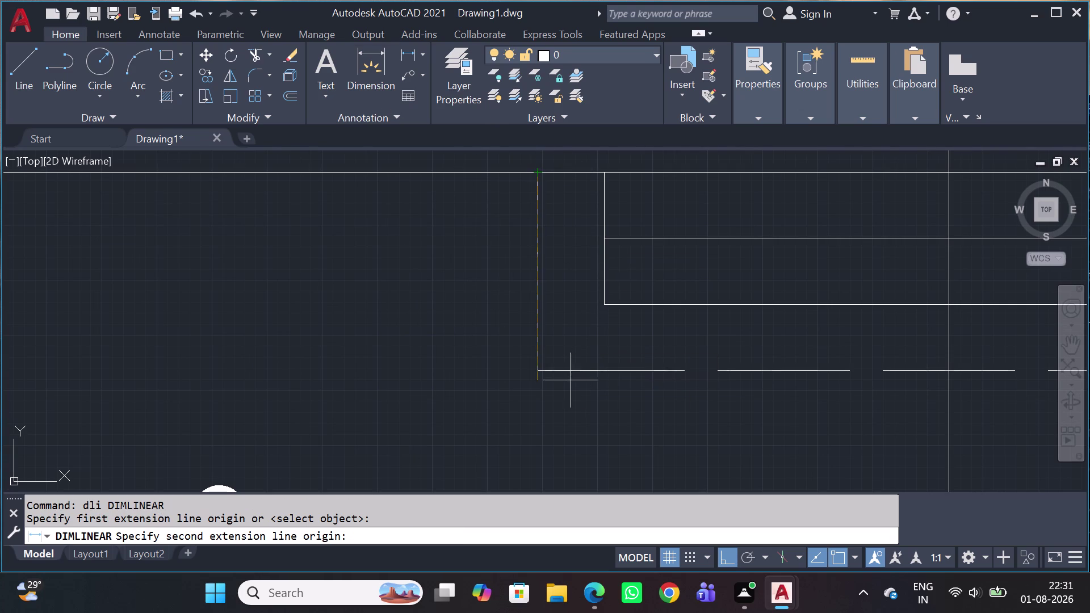
click(541, 371)
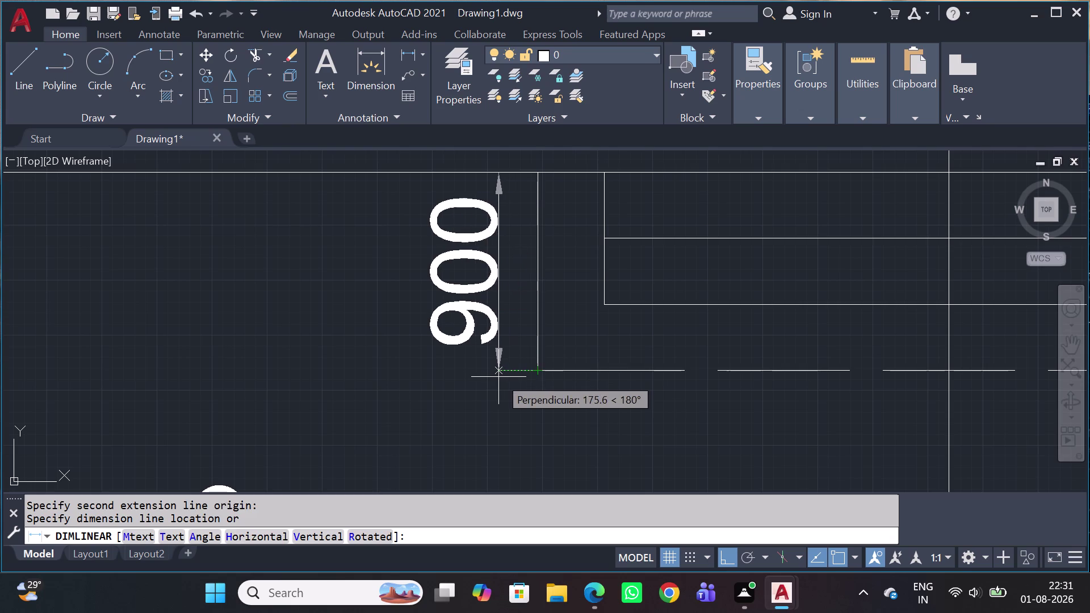
key(Escape)
Erase the ledge's left side line and the short stub above it.
click(545, 340)
click(495, 341)
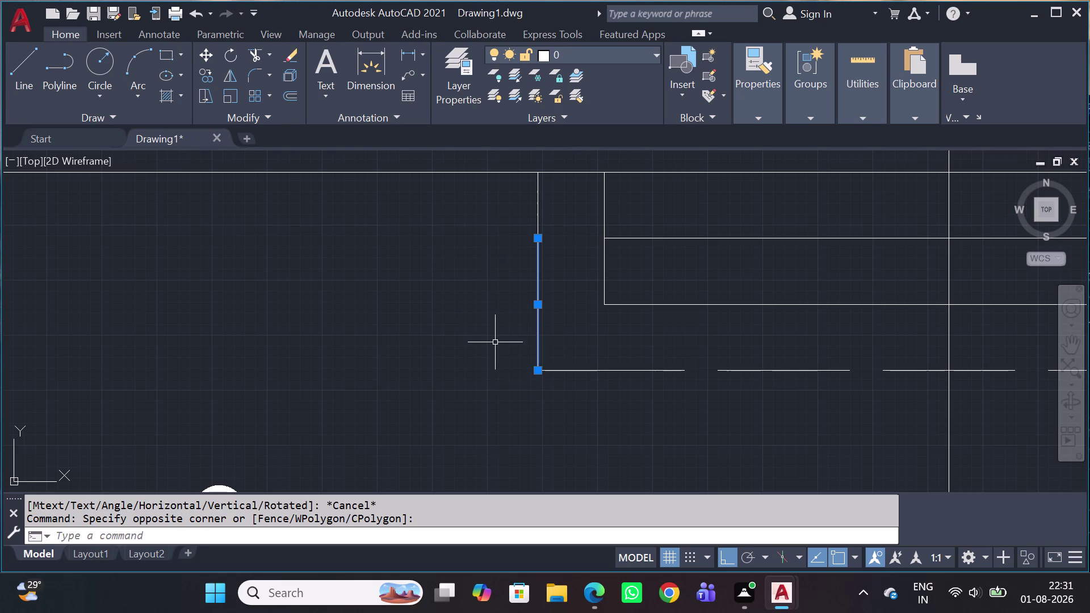
key(Delete)
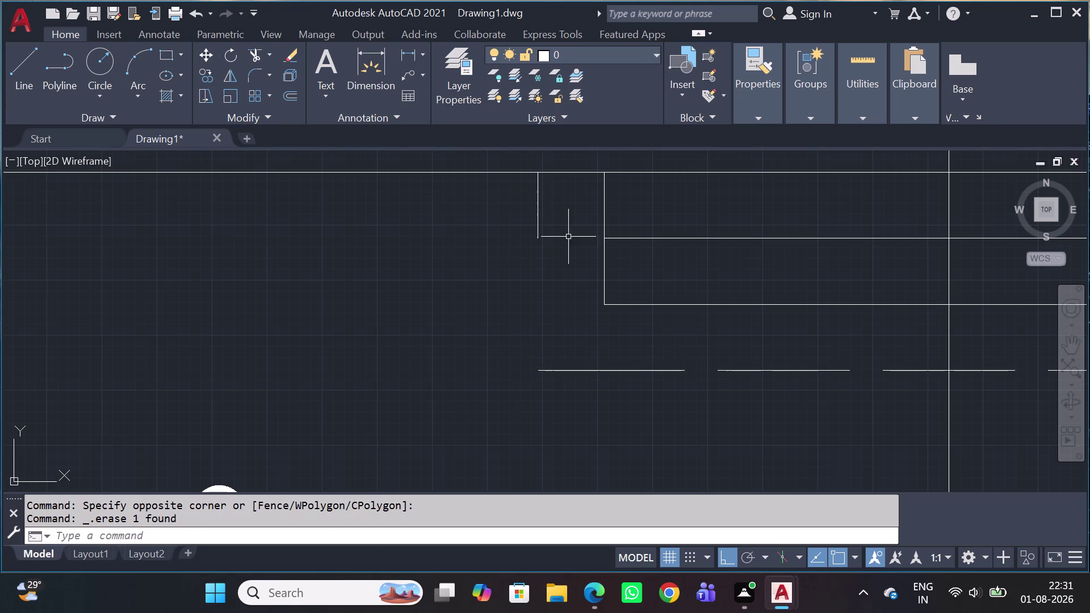
click(543, 213)
click(506, 232)
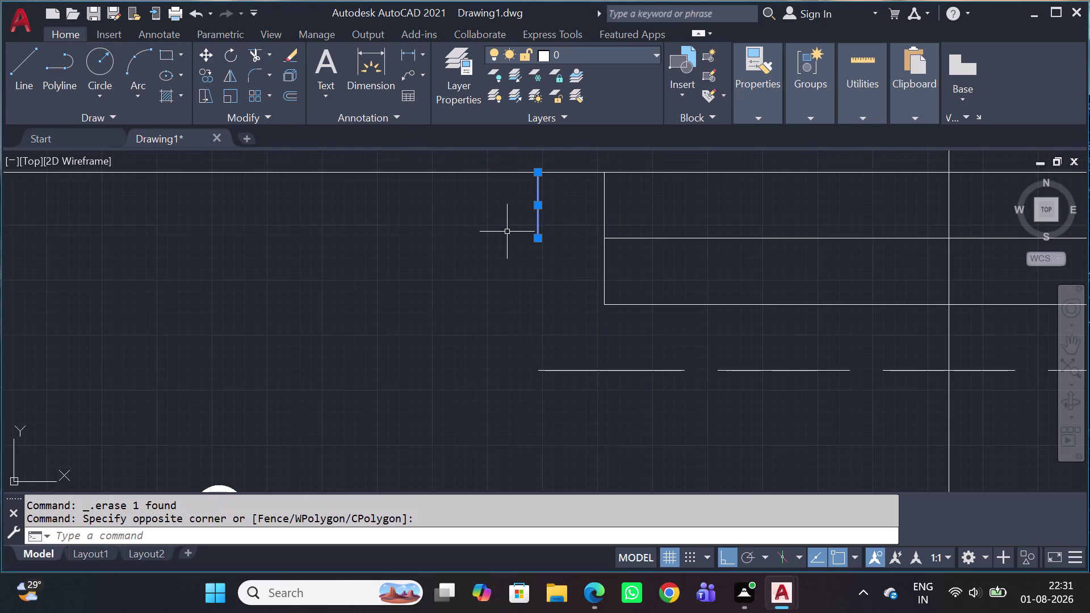
key(Delete)
Start a line at the wall-line corner and draw a 1500 downward side.
text(l)
key(space)
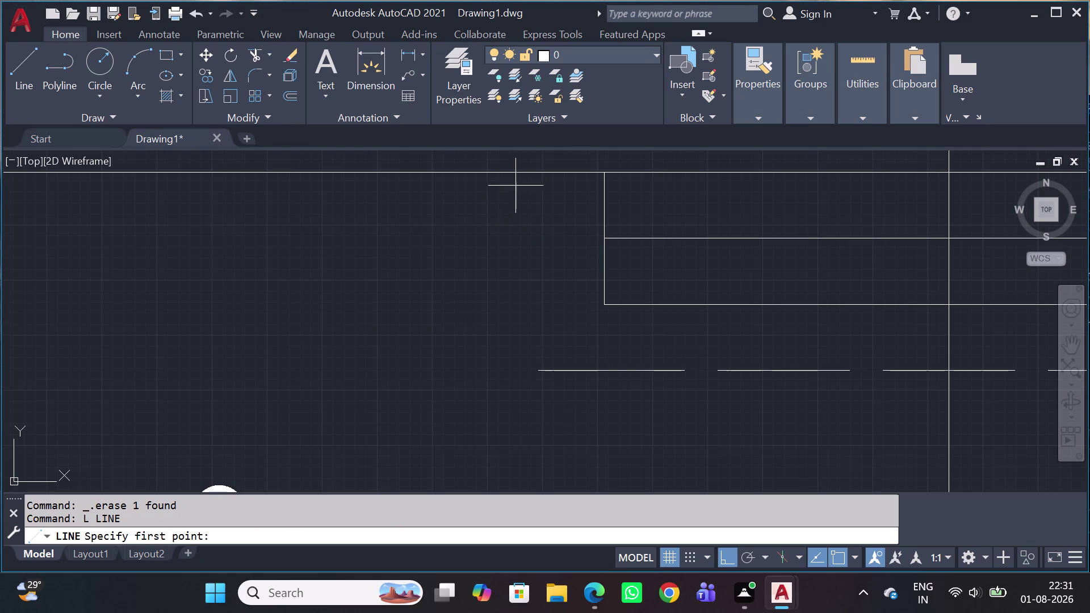
click(537, 172)
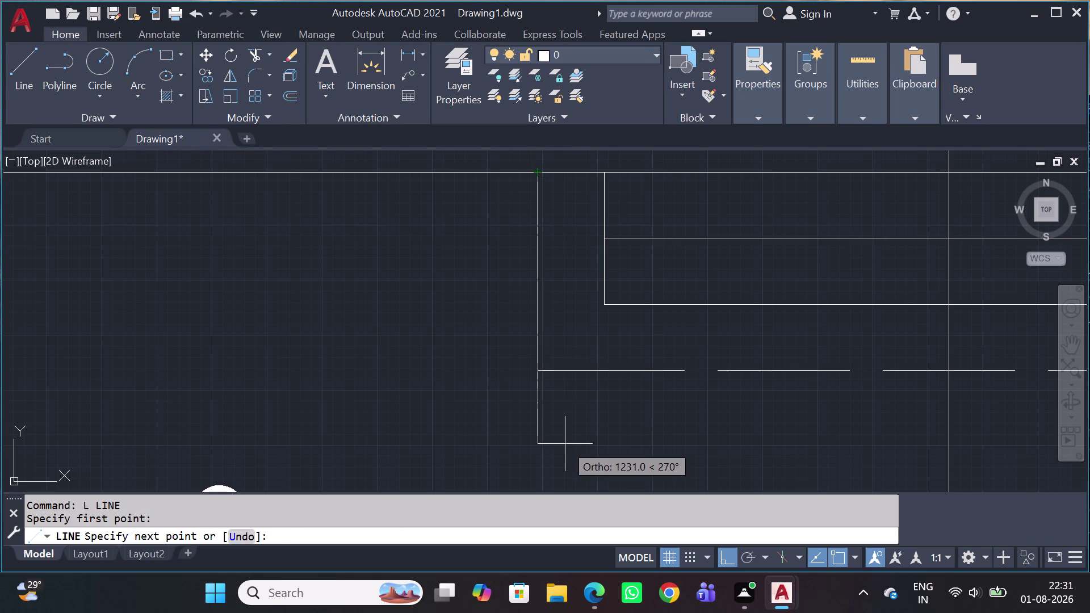
key(1)
text(500)
key(space)
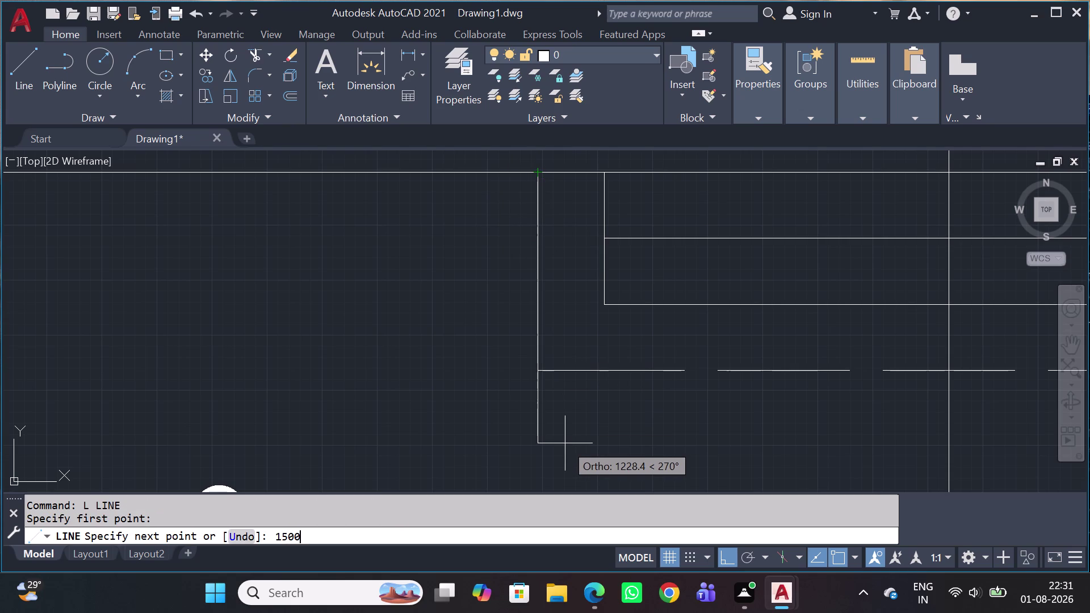
Continue the outline 3730 across and back up to the dashed ledge line.
scroll(down, 3)
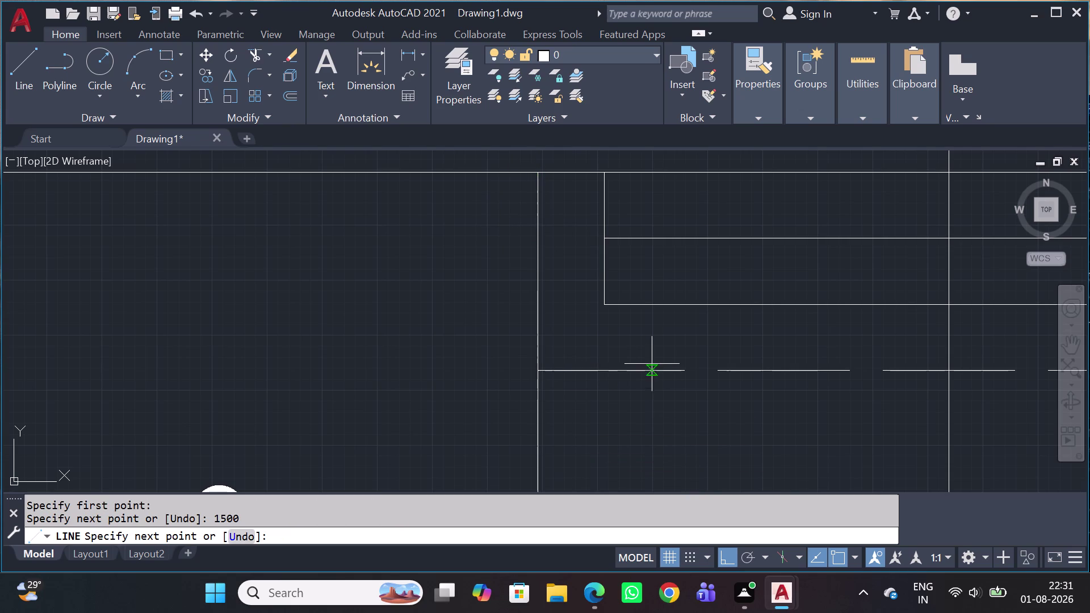
middle_drag(653, 367, 589, 276)
middle_drag(771, 403, 334, 380)
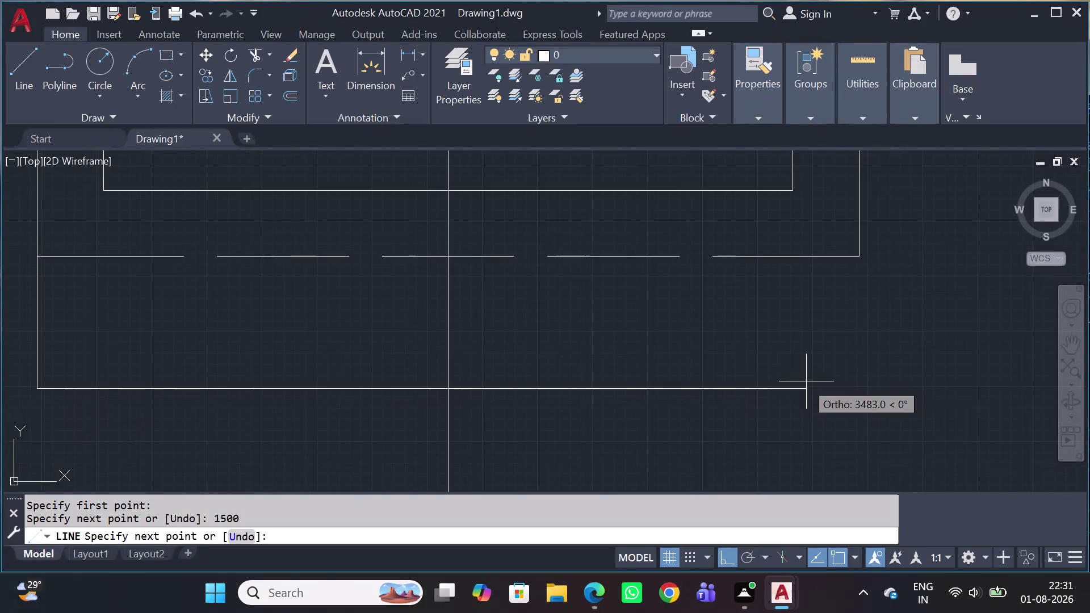
text(3)
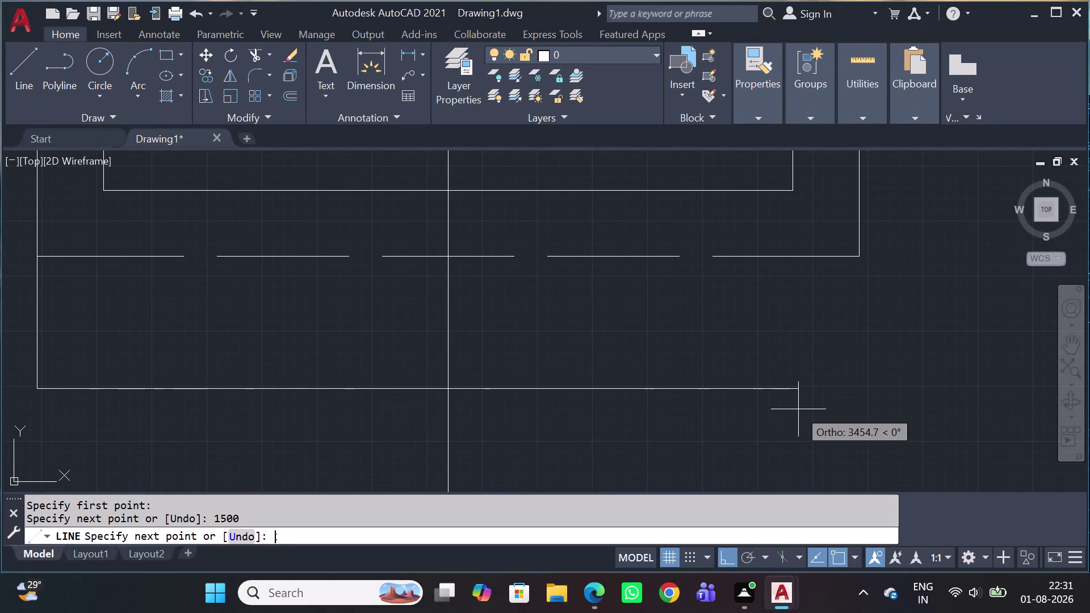
text(730)
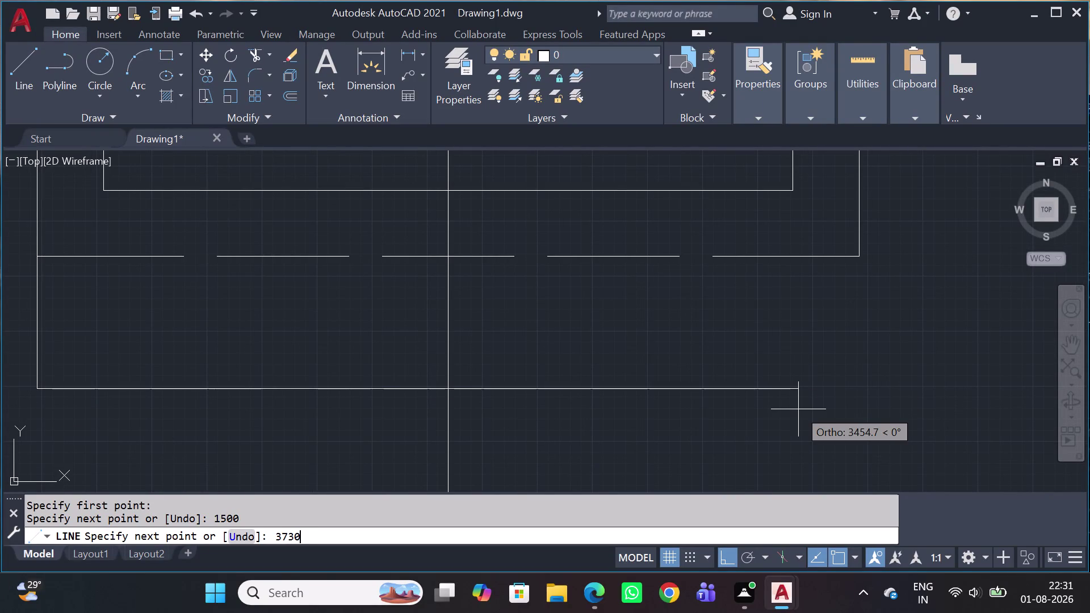
key(Return)
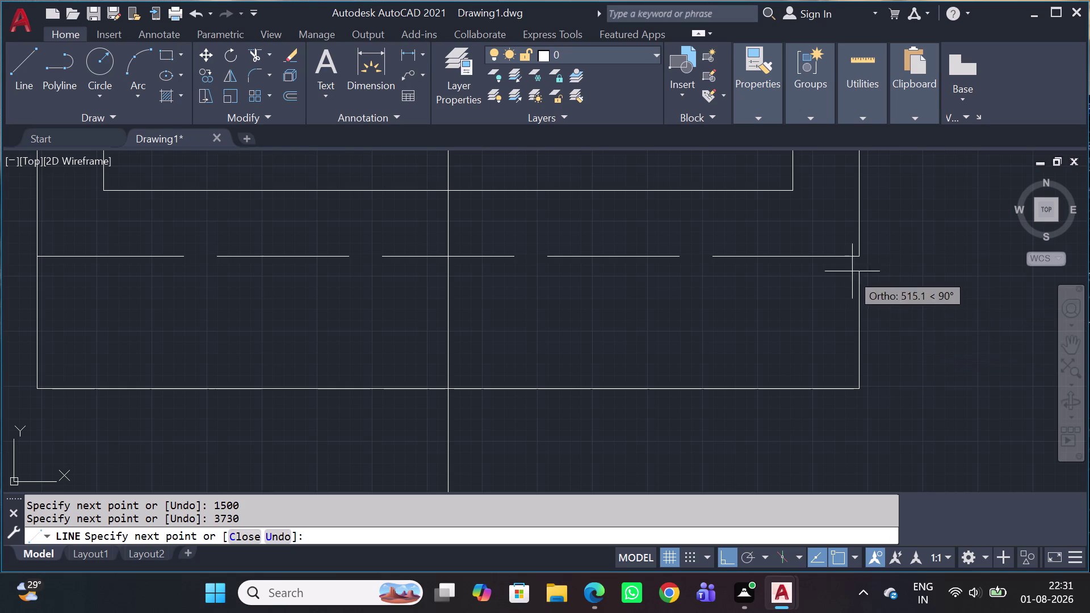
click(858, 256)
key(Escape)
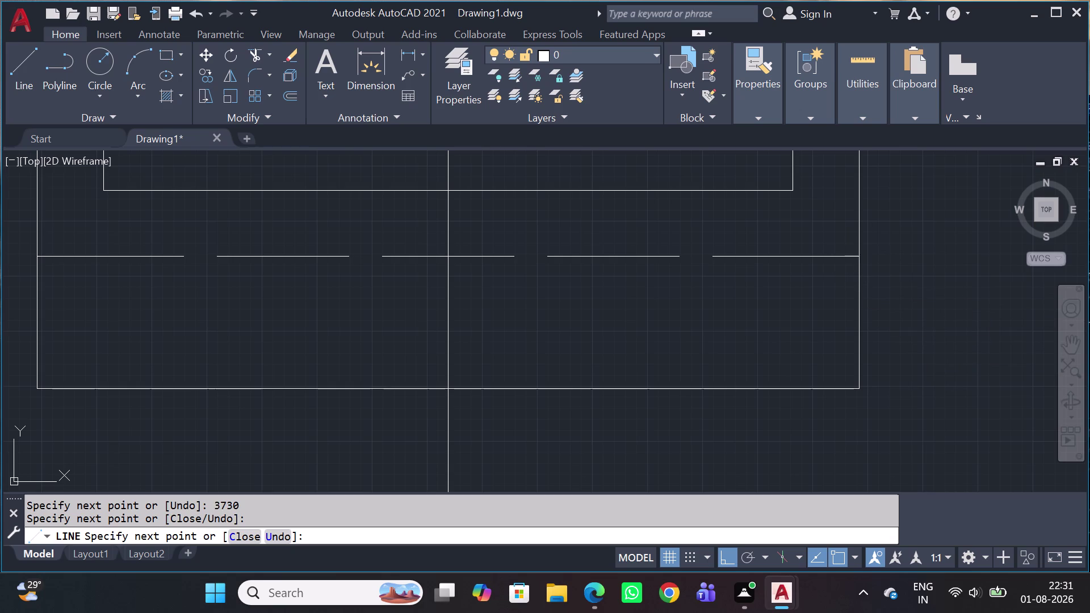
click(754, 231)
click(661, 311)
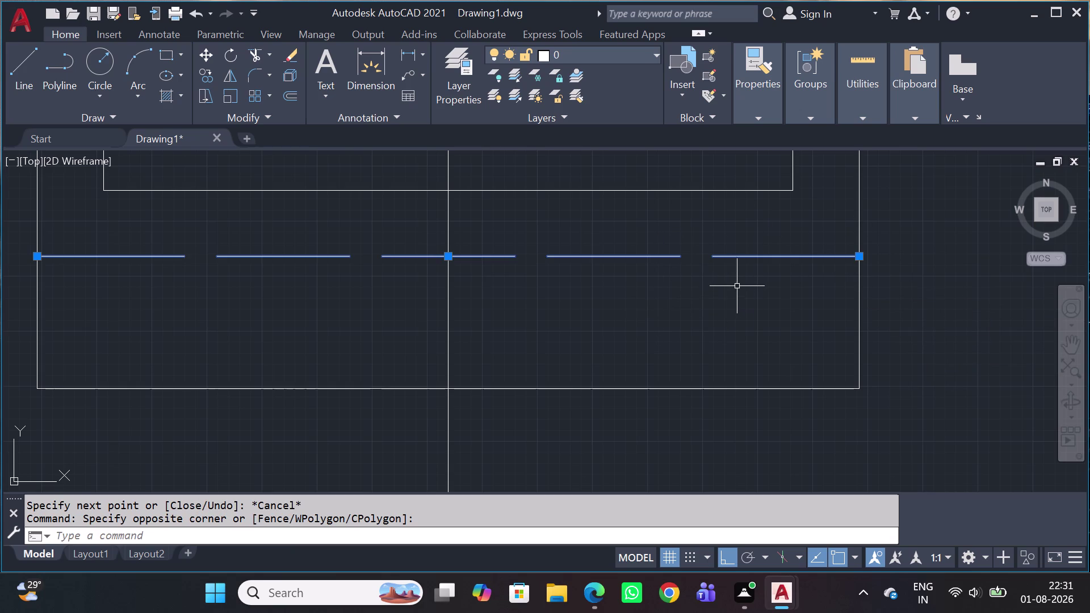
Delete the old dashed ledge line.
key(Delete)
scroll(down, 3)
middle_drag(751, 265, 750, 315)
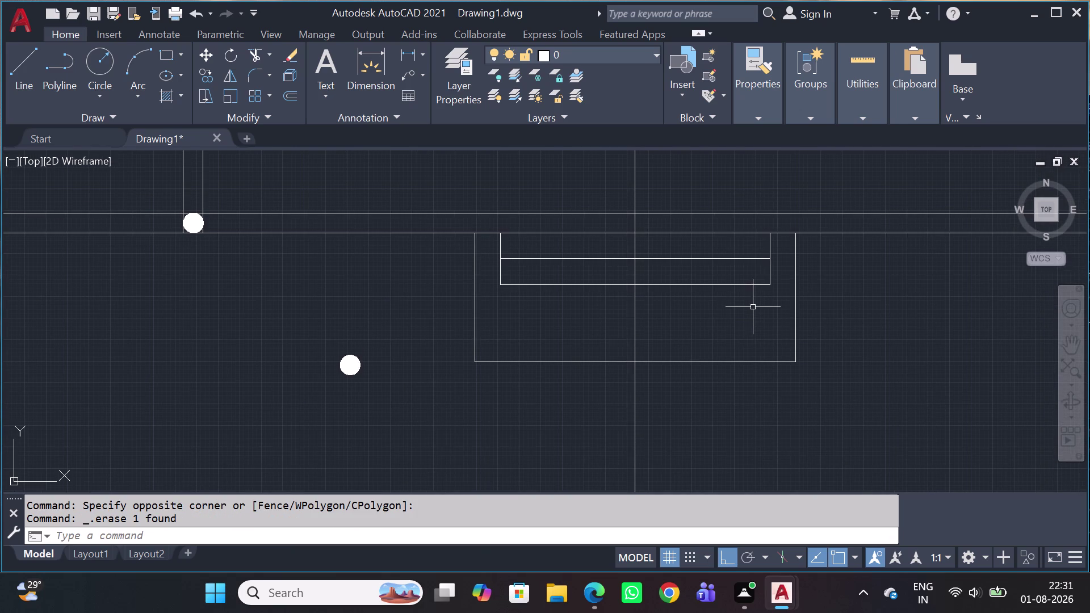
Start Match Properties using the dashed left edge as the source.
key(m)
key(a)
key(space)
scroll(down, 3)
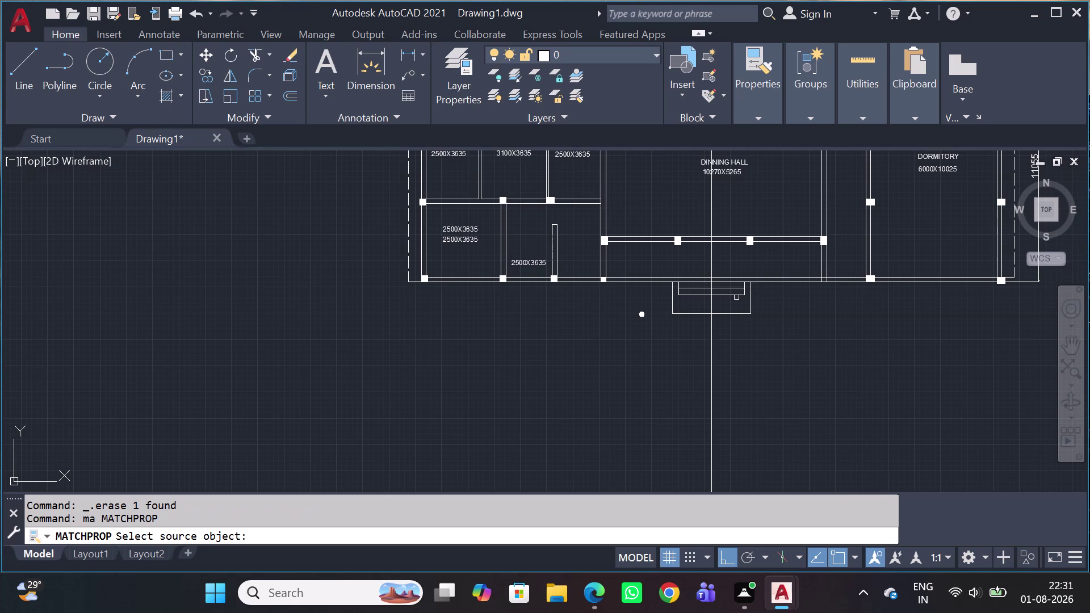
scroll(up, 3)
click(407, 200)
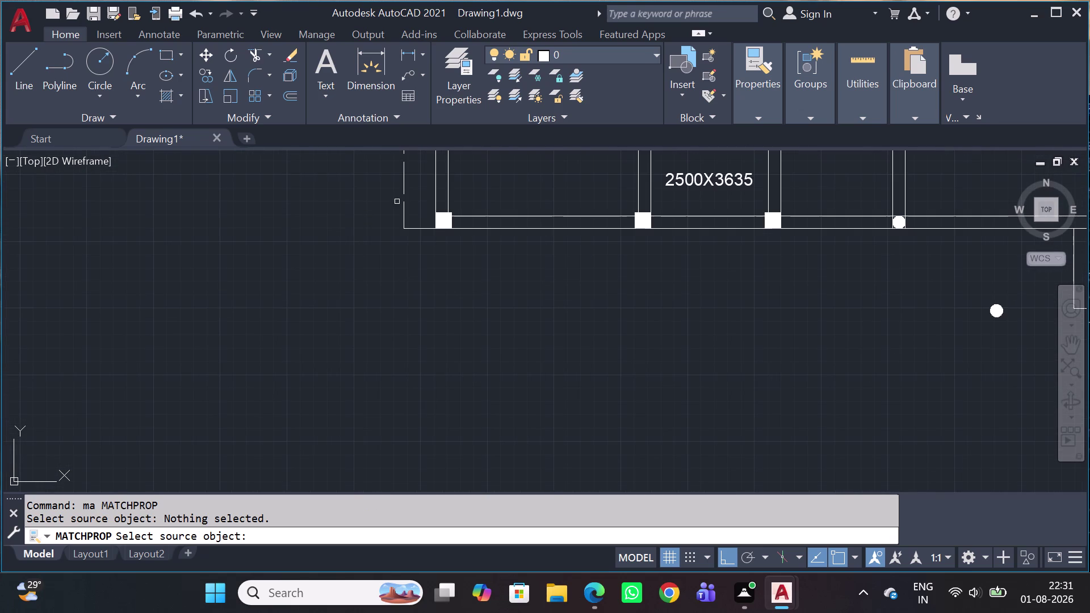
click(405, 210)
middle_drag(874, 212, 874, 213)
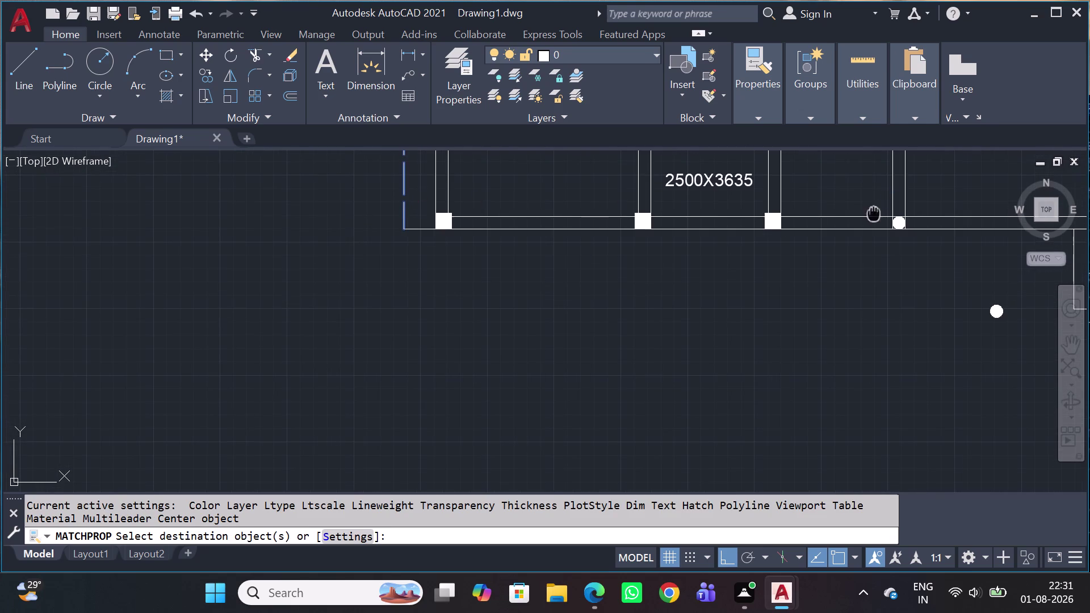
middle_drag(874, 213, 461, 332)
Apply the dashed style to the recess's lower edge and nearby recess lines.
click(661, 398)
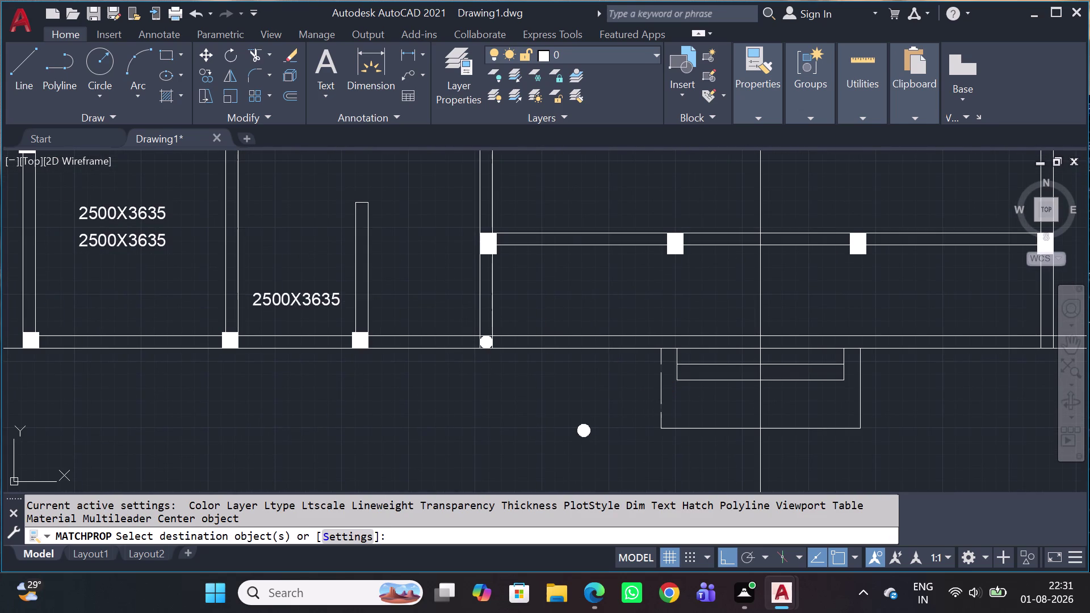
click(699, 431)
click(699, 424)
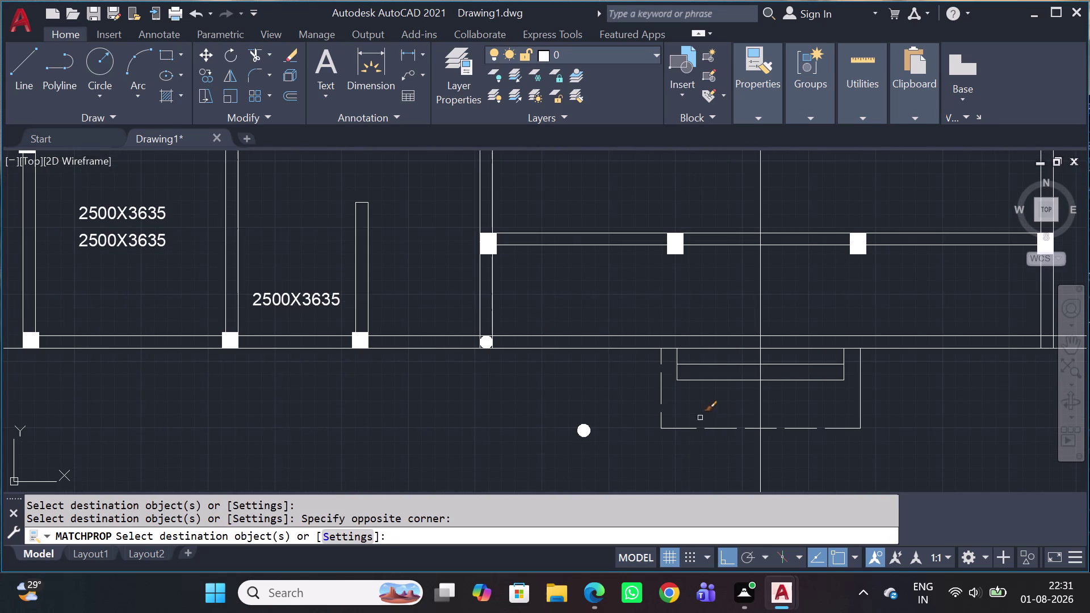
click(868, 391)
click(837, 427)
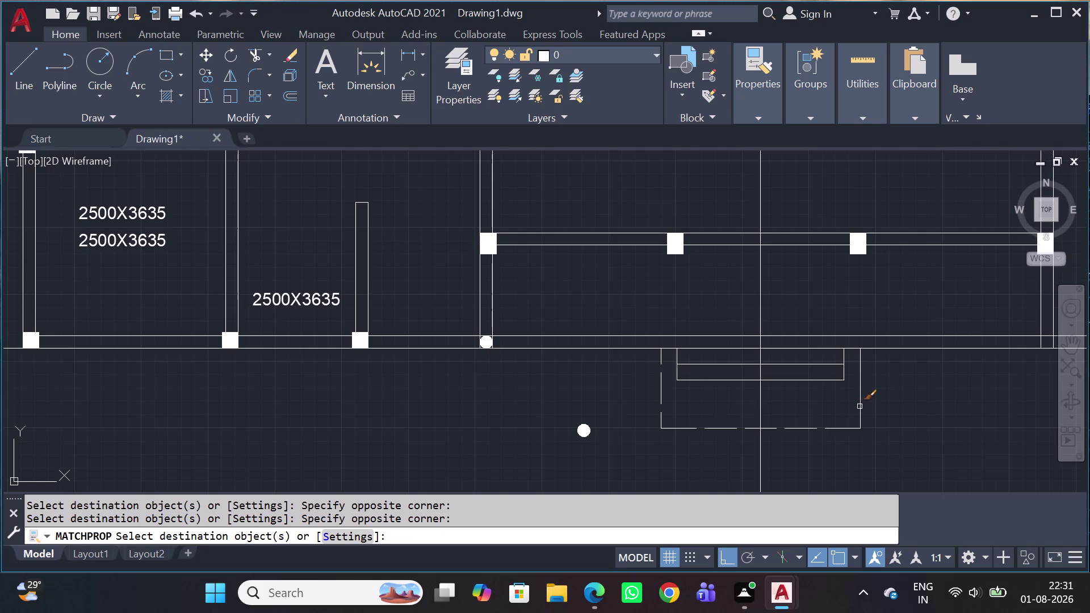
click(859, 406)
click(859, 400)
click(859, 390)
triple_click(860, 385)
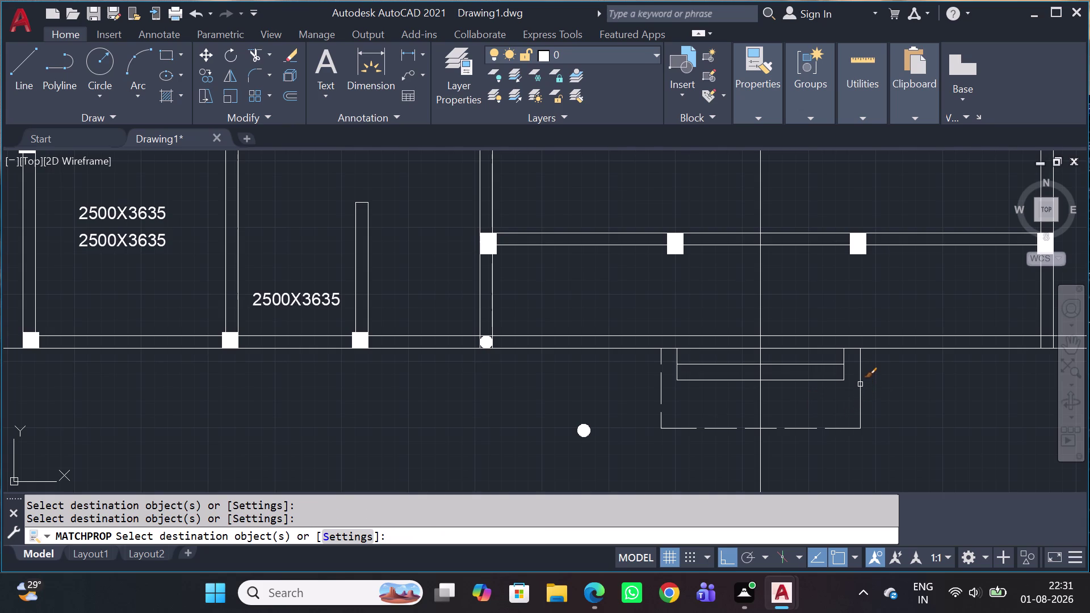
key(Escape)
Delete the three broken pieces of the recess's right side.
click(863, 384)
click(849, 389)
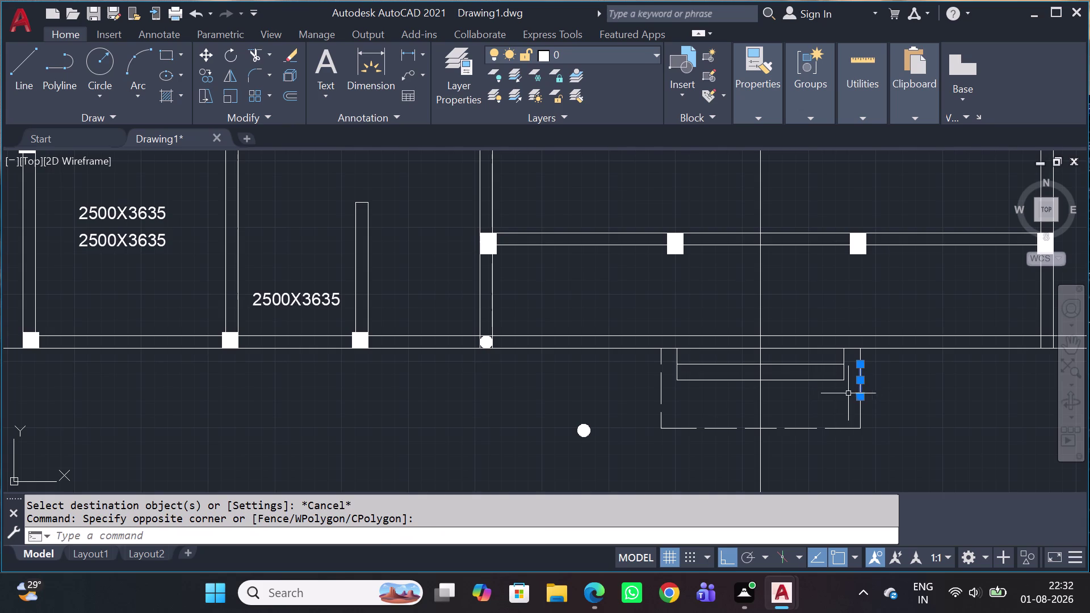
key(Delete)
click(865, 384)
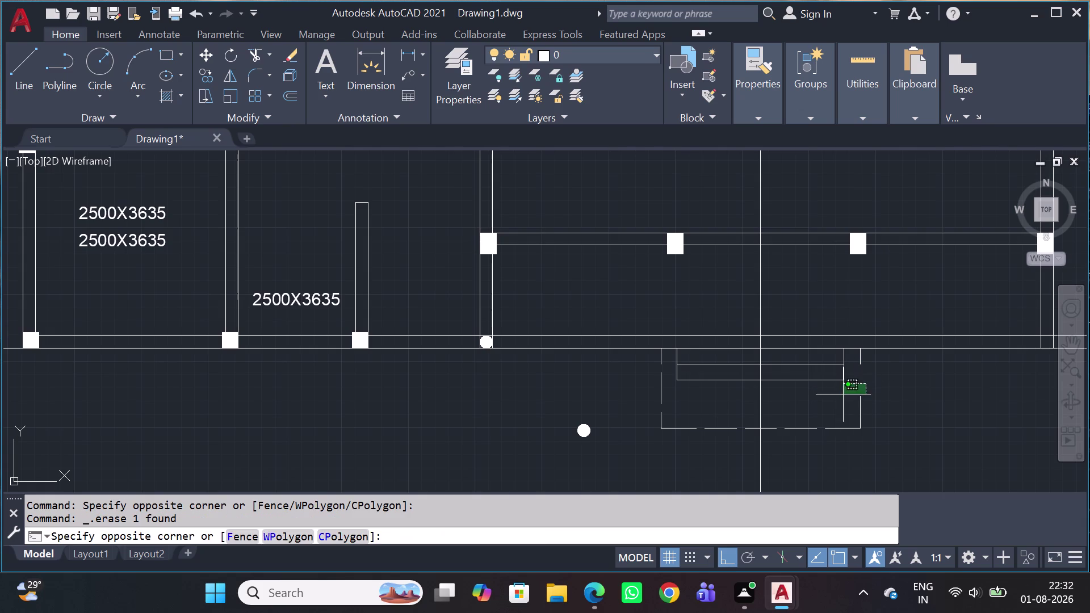
click(835, 407)
key(Delete)
click(867, 364)
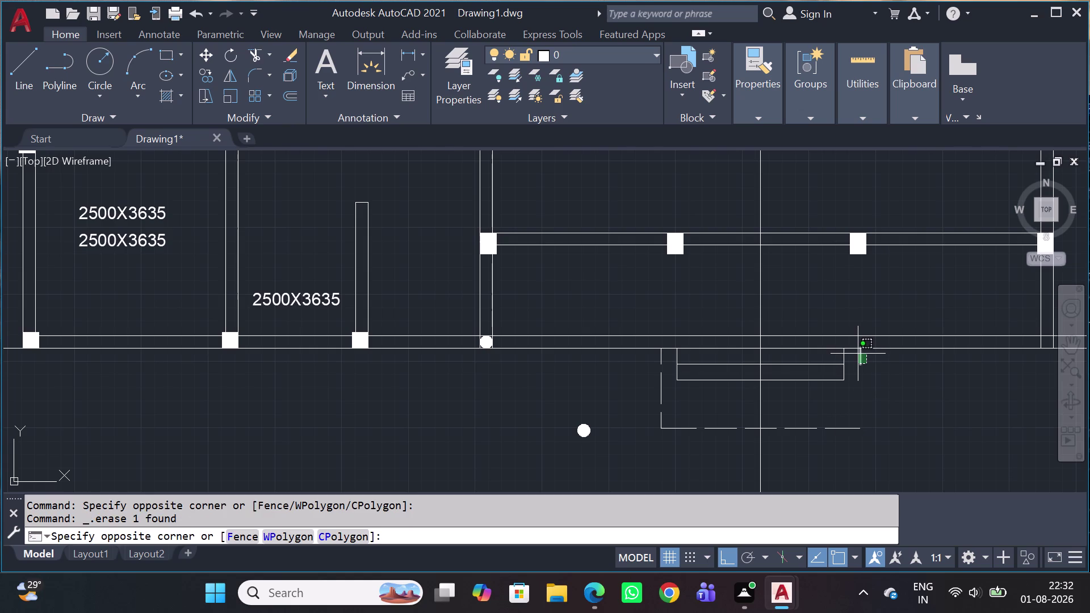
click(857, 354)
key(Delete)
Draw one line from the recess's bottom-right corner up to the wall line.
key(l)
key(space)
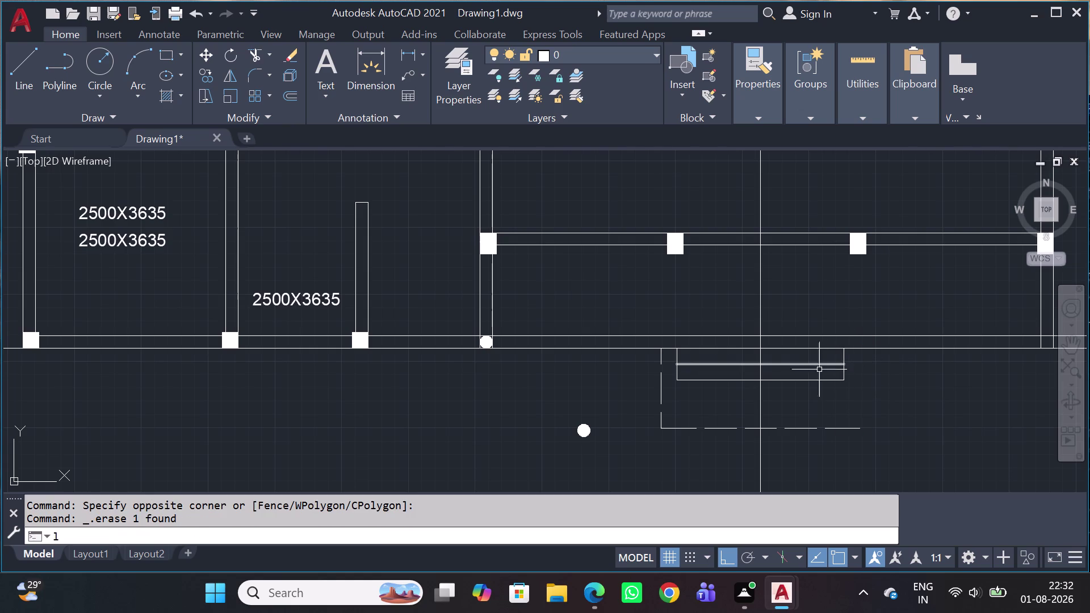
drag(859, 427, 856, 398)
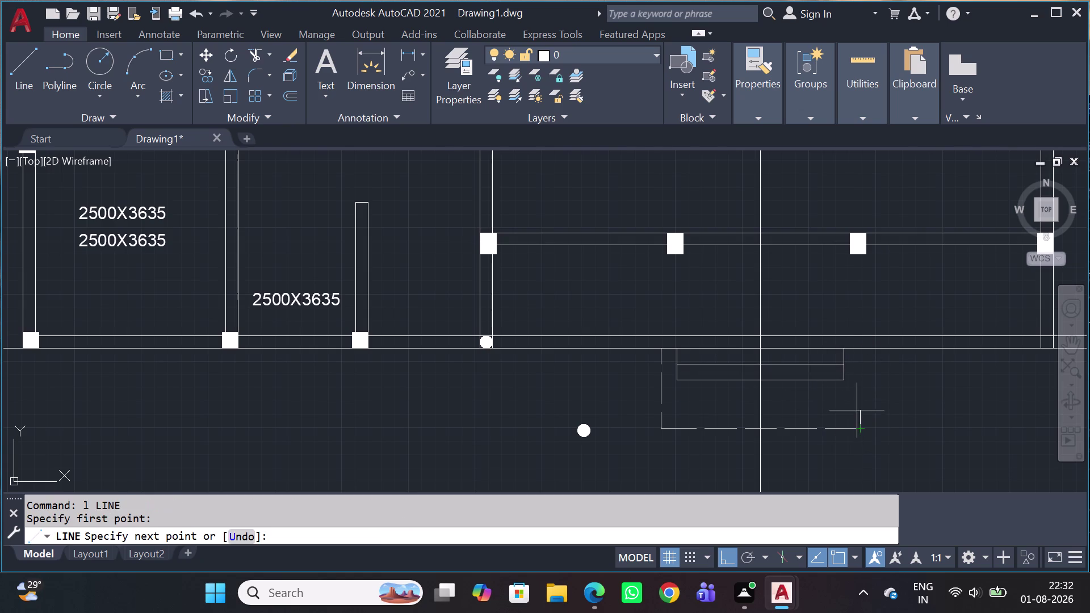
click(859, 348)
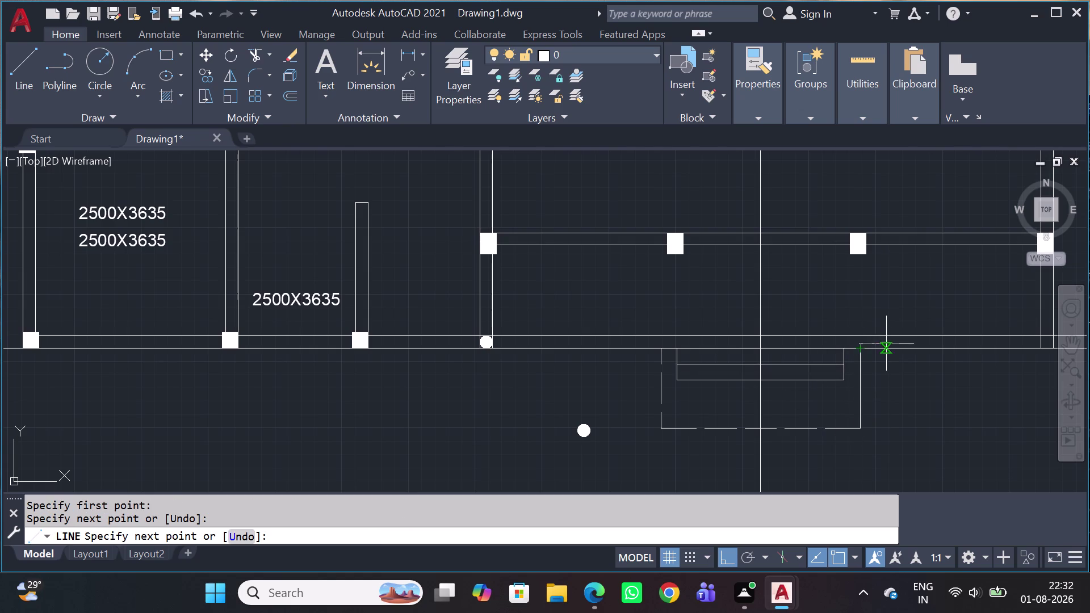
key(Escape)
key(m)
key(q)
key(BackSpace)
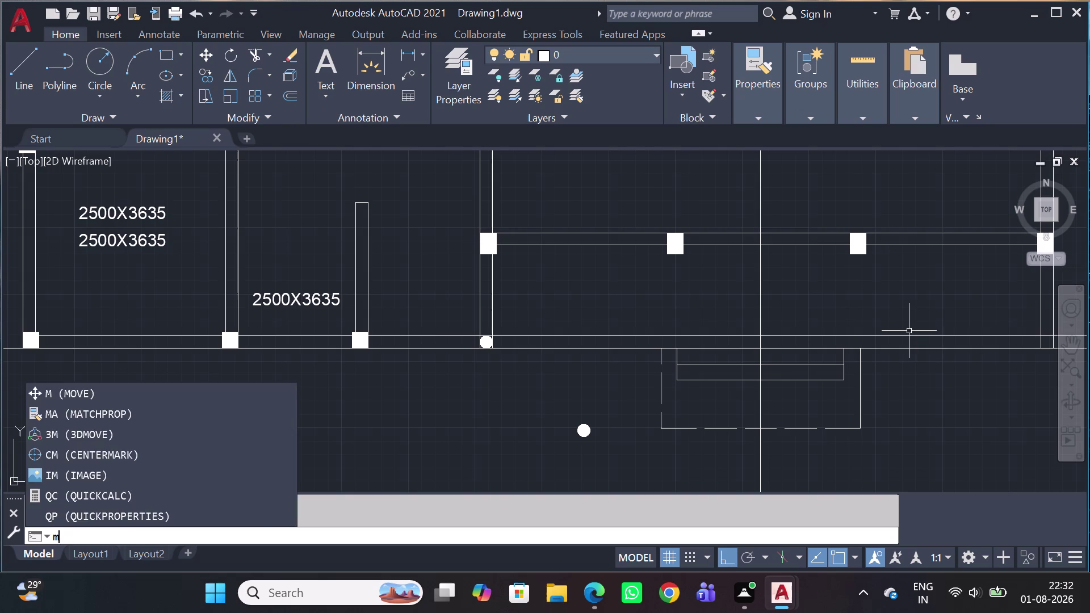
key(a)
key(space)
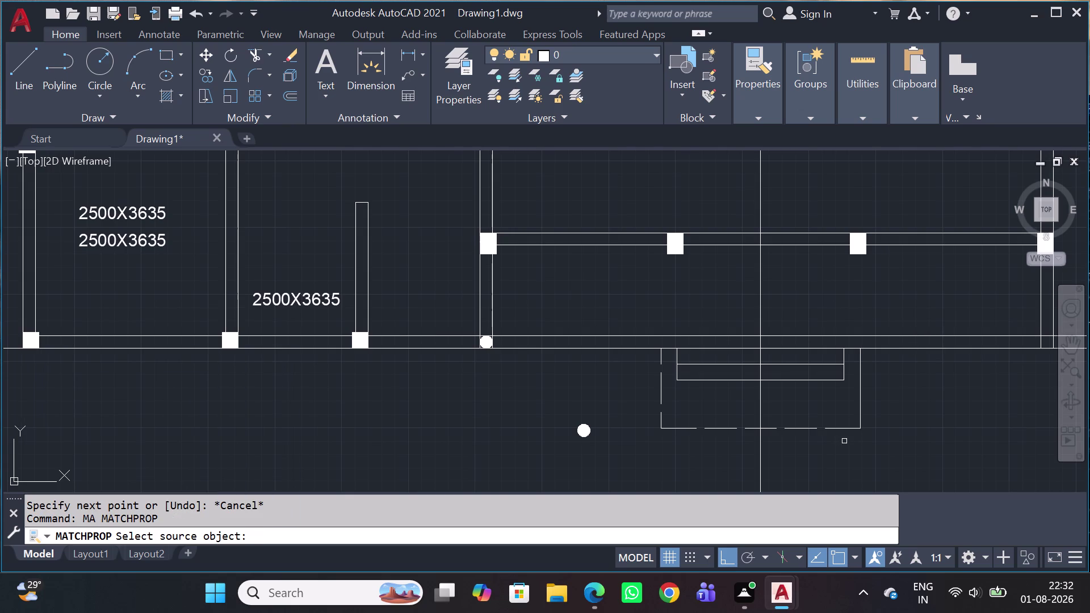
Match the recess's right vertical line to the dashed style of its lower edge.
click(841, 431)
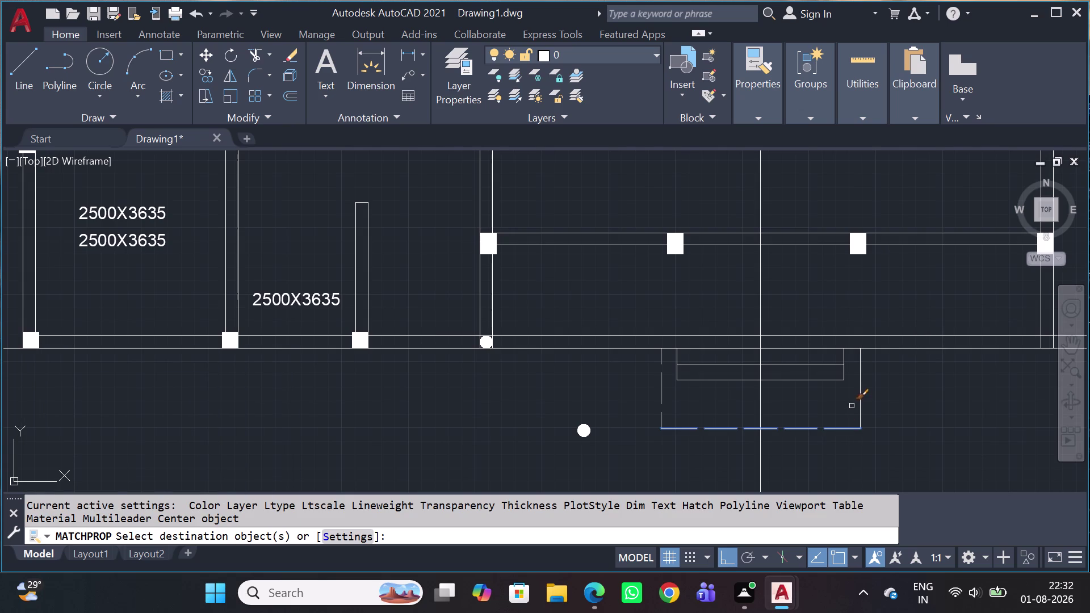
click(860, 390)
scroll(down, 3)
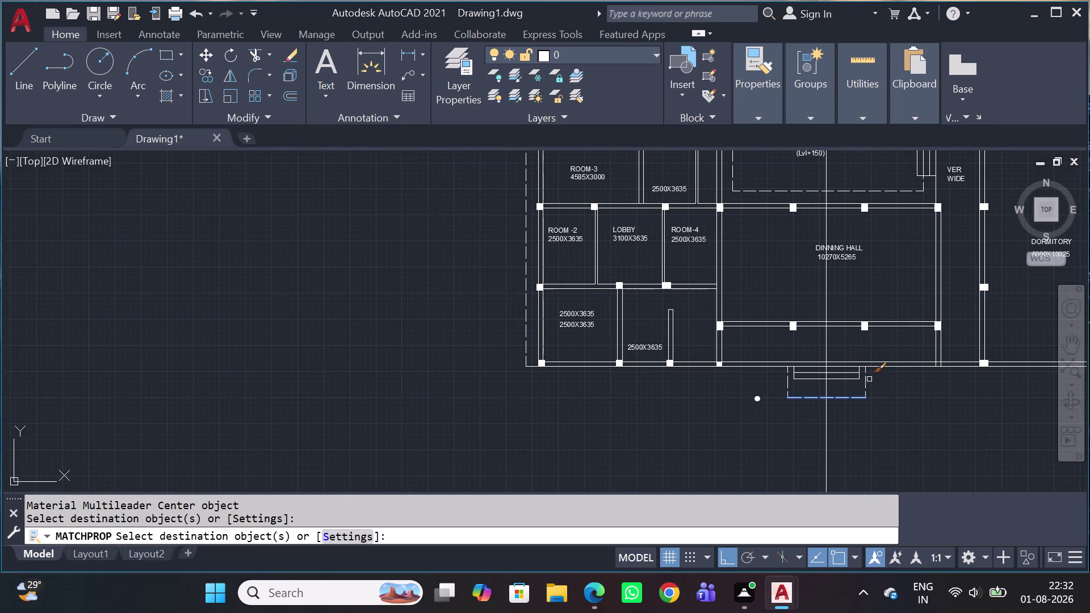
key(Escape)
scroll(up, 3)
scroll(down, 3)
middle_drag(863, 364, 820, 368)
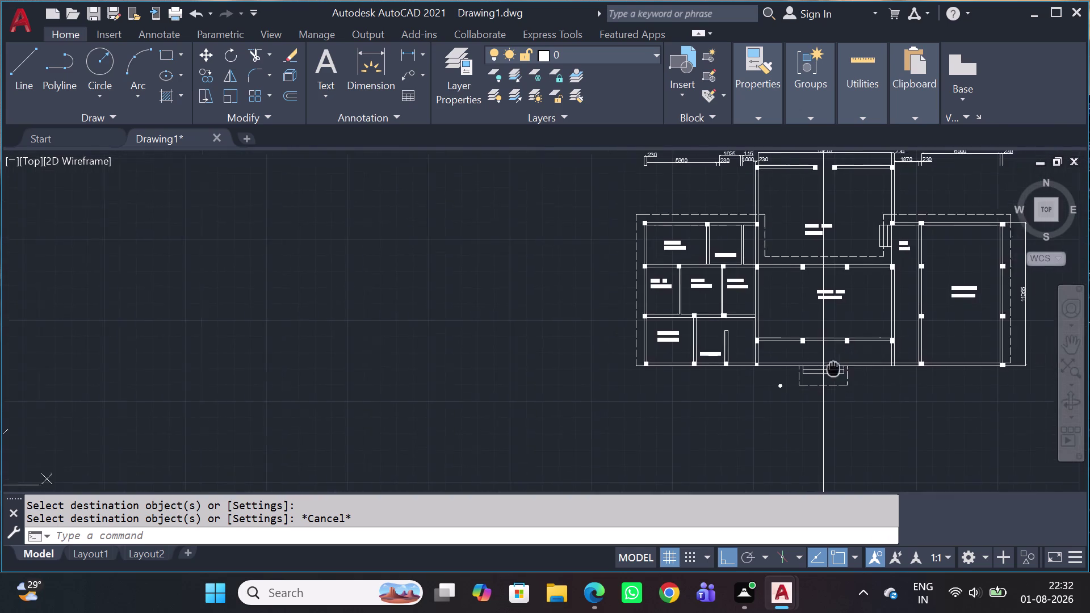
middle_drag(820, 368, 726, 366)
scroll(down, 3)
scroll(up, 3)
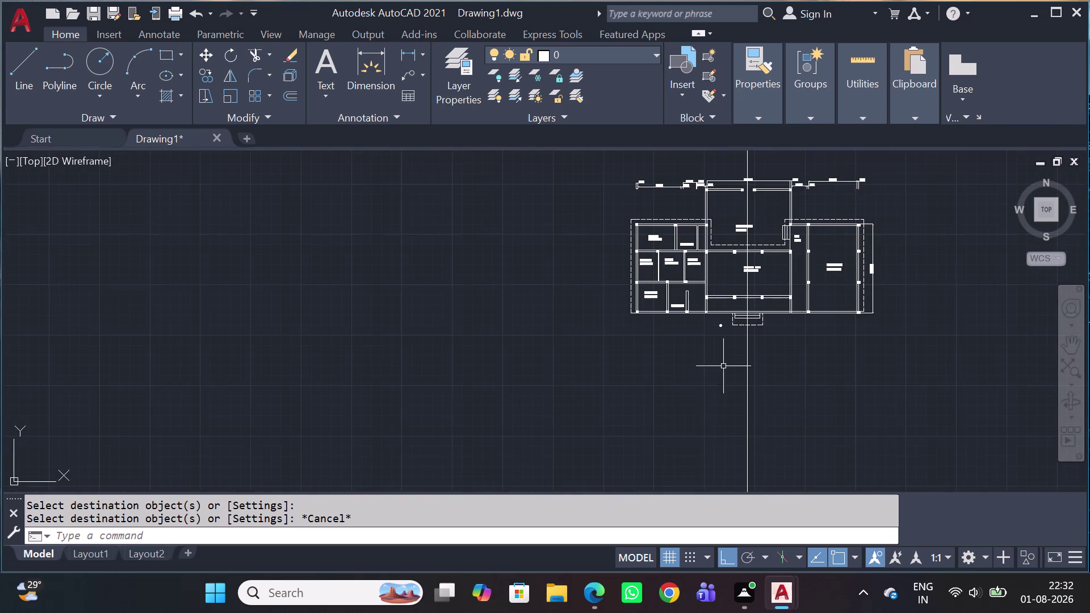
scroll(up, 3)
scroll(up, 3)
middle_drag(695, 341, 680, 357)
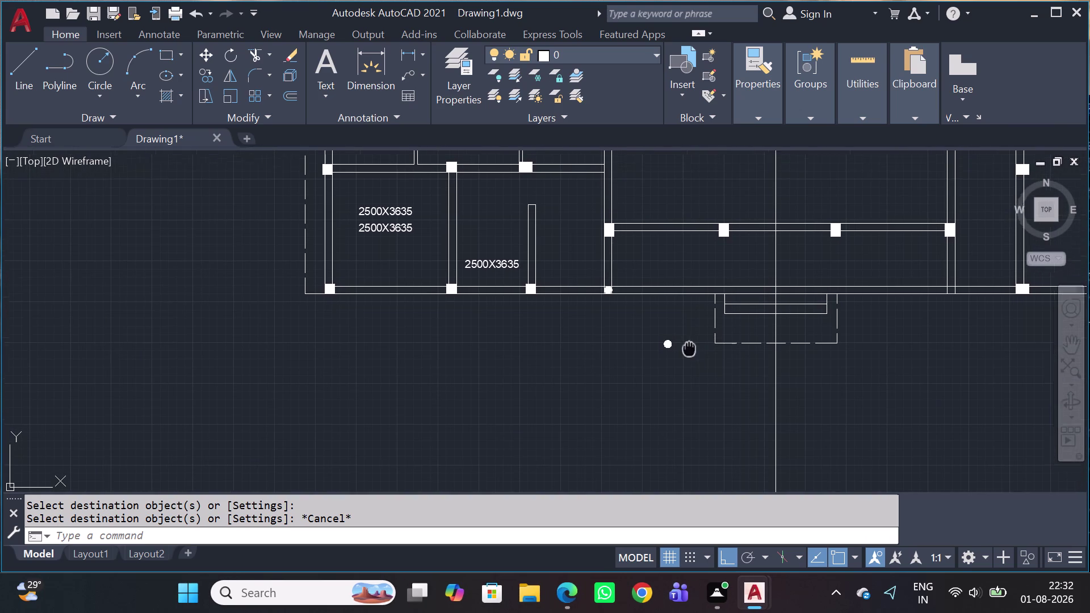
Select the round column marker and start copying it from its top point.
click(678, 361)
click(635, 337)
key(c)
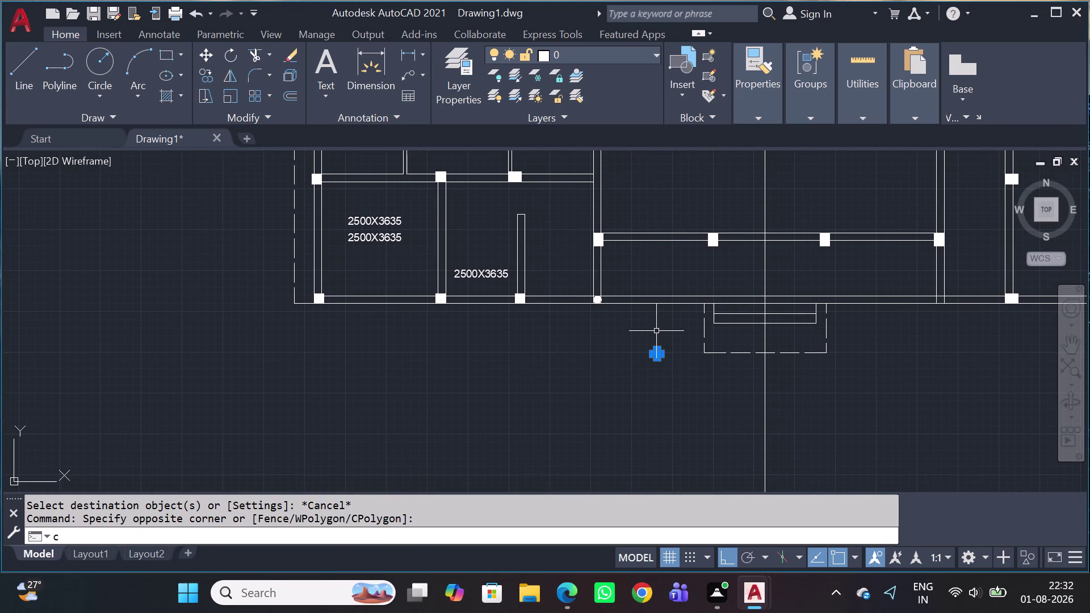
key(o)
key(space)
scroll(up, 3)
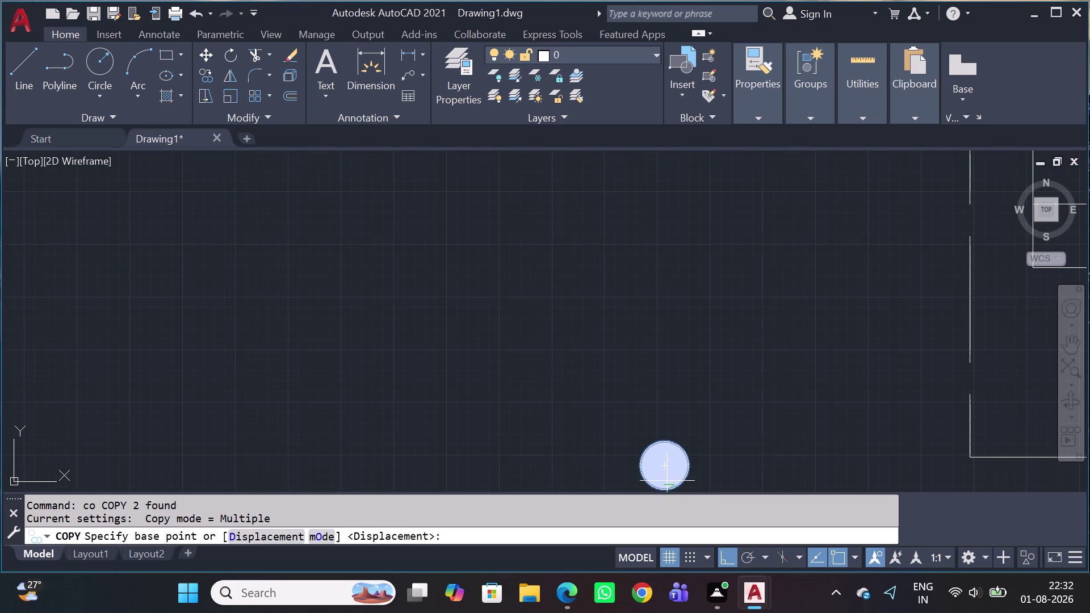
click(668, 445)
scroll(down, 3)
middle_drag(864, 327, 863, 328)
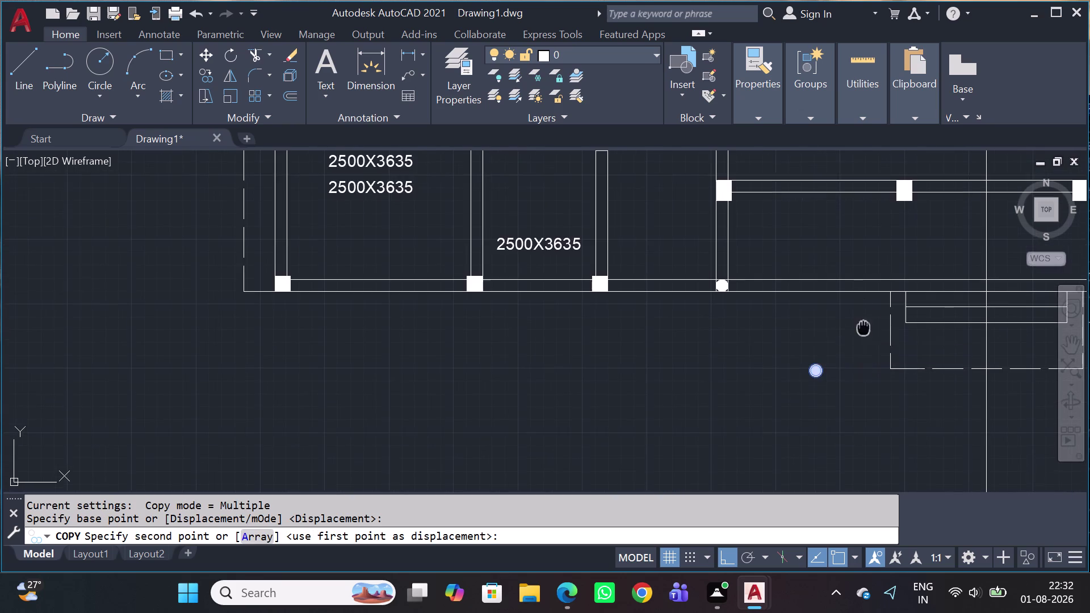
middle_drag(864, 328, 690, 407)
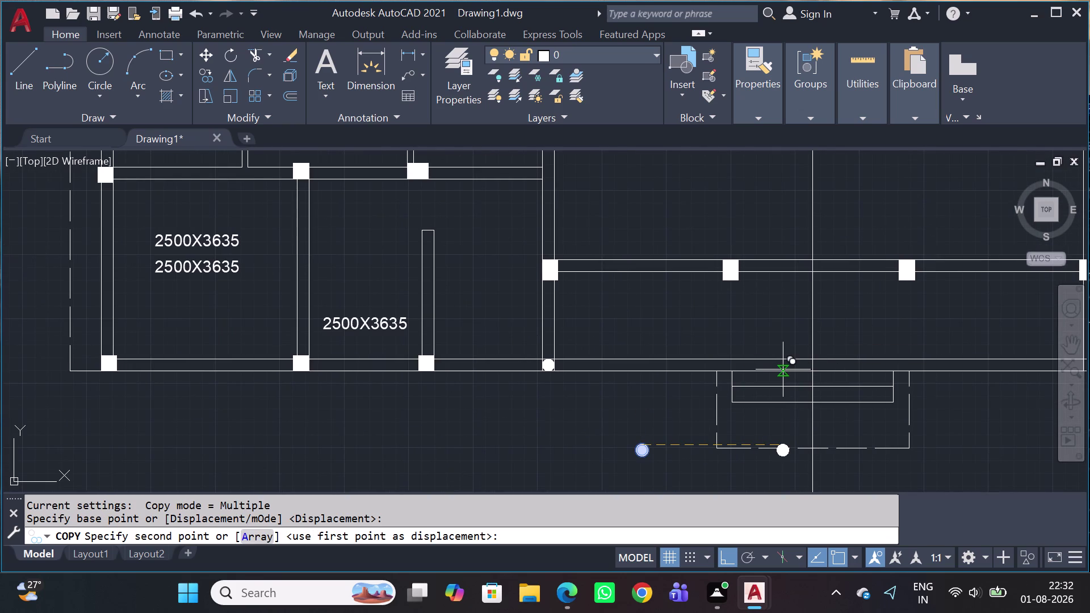
key(shift+F8)
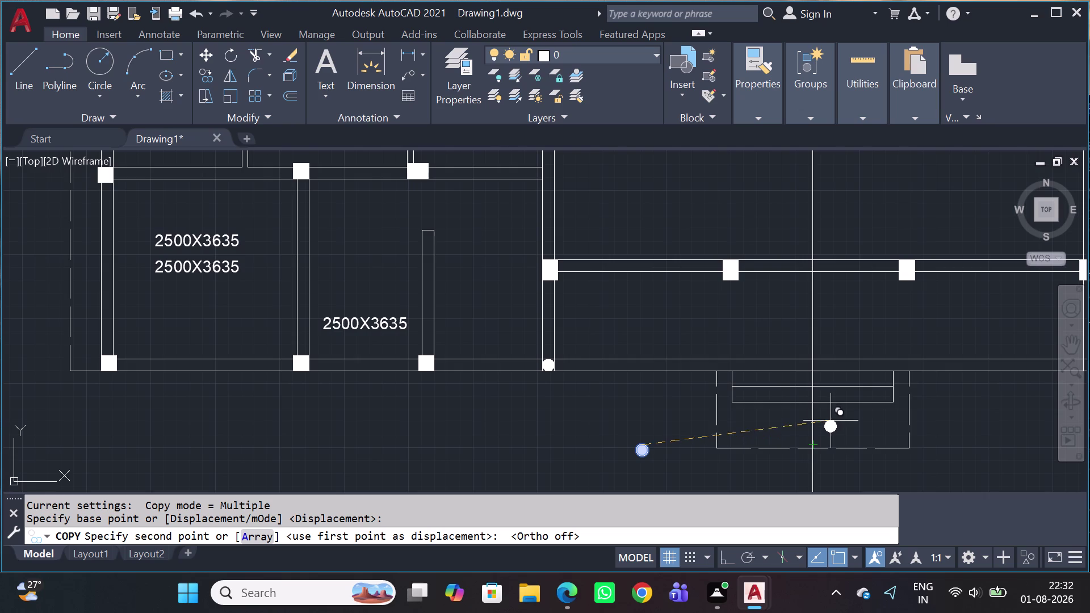
Place the first marker copy on the front wall line.
middle_drag(831, 423, 612, 430)
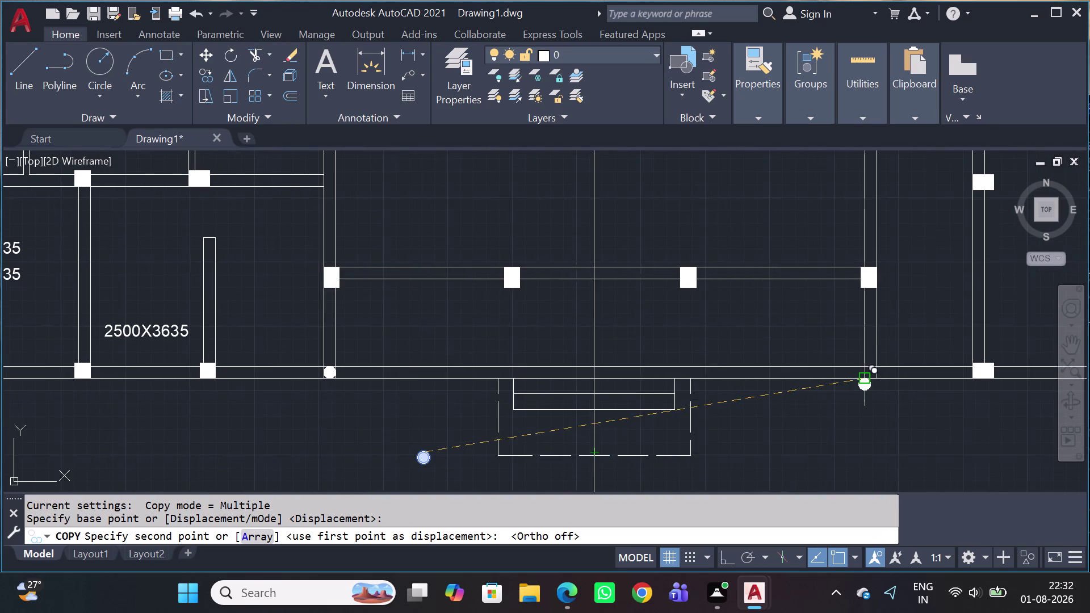
scroll(up, 3)
scroll(up, 3)
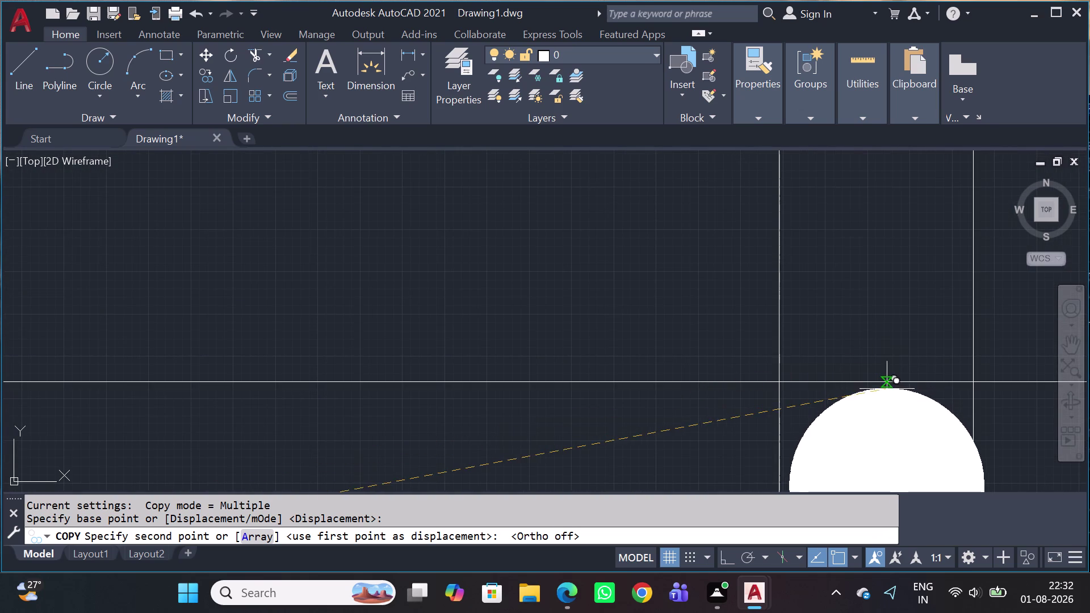
scroll(up, 3)
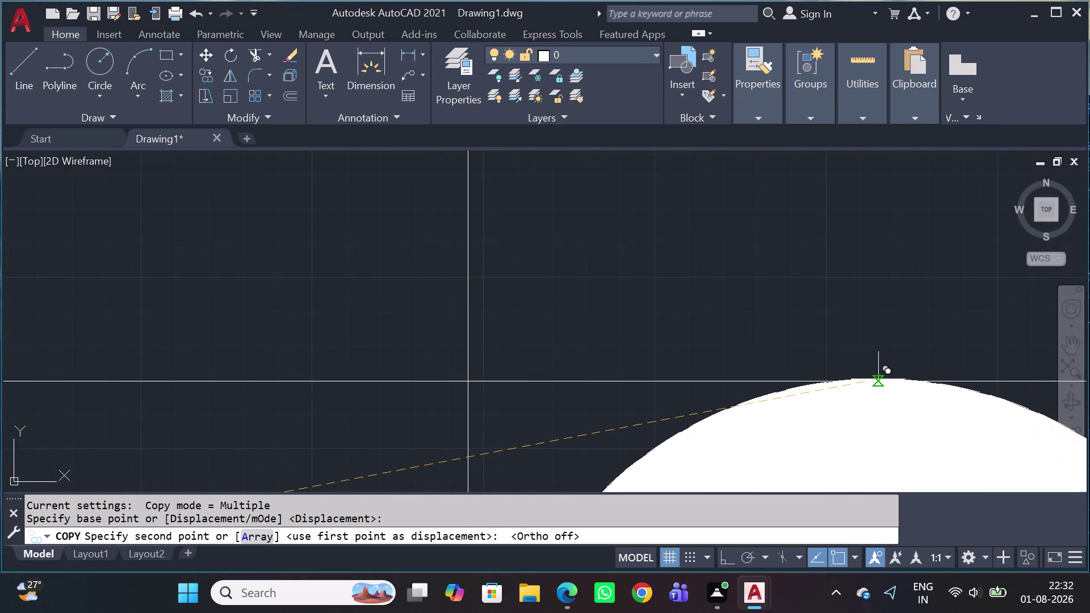
scroll(down, 3)
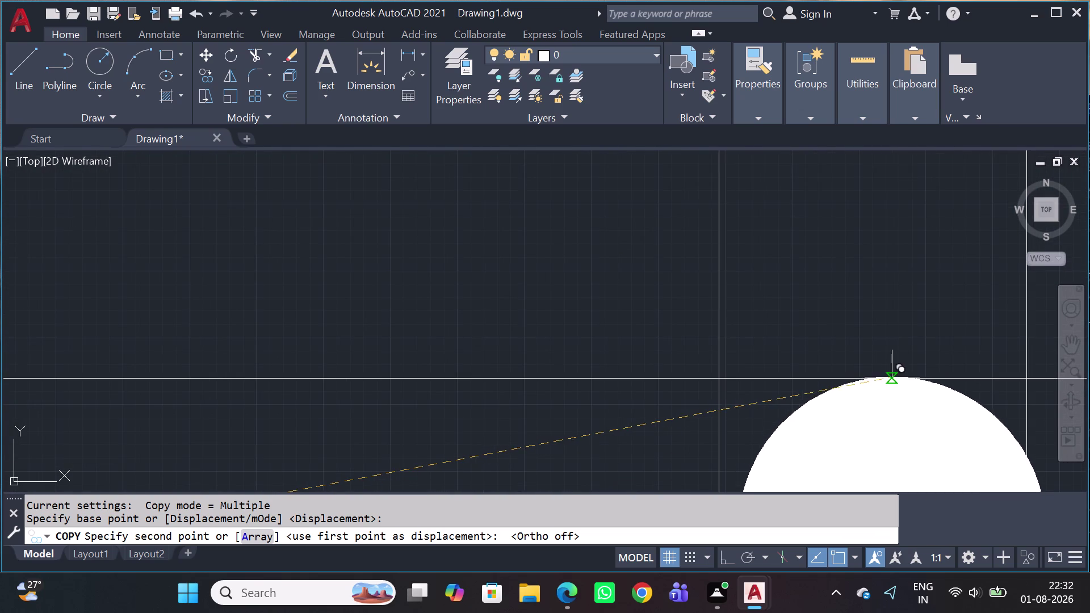
scroll(up, 3)
middle_drag(893, 380, 849, 361)
scroll(down, 3)
scroll(up, 3)
middle_drag(854, 366, 783, 330)
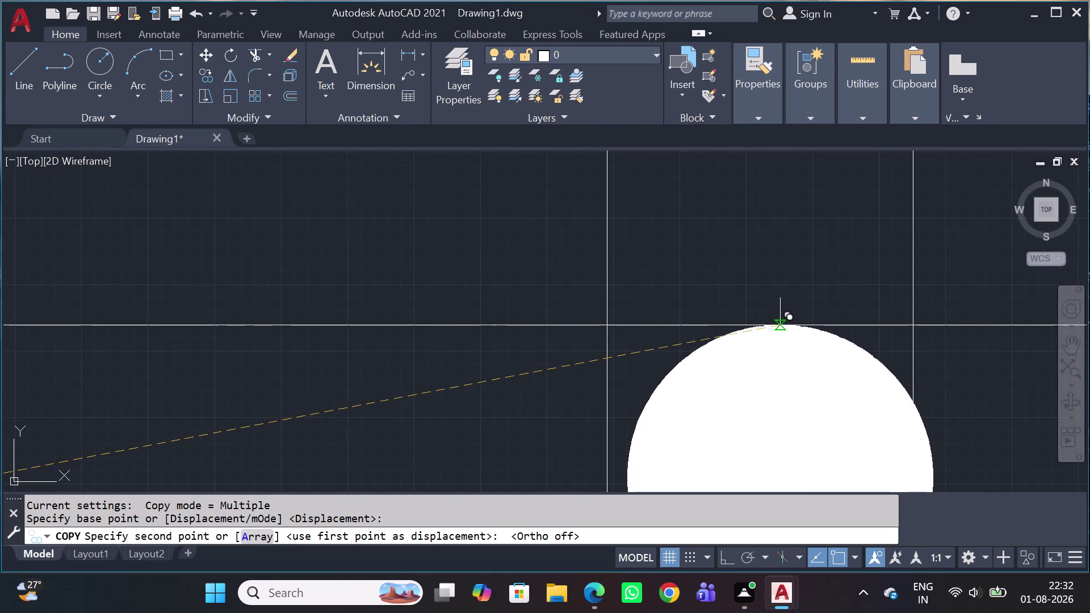
click(780, 325)
Place more marker copies at the wall corner and along the wall, then end copying.
scroll(down, 3)
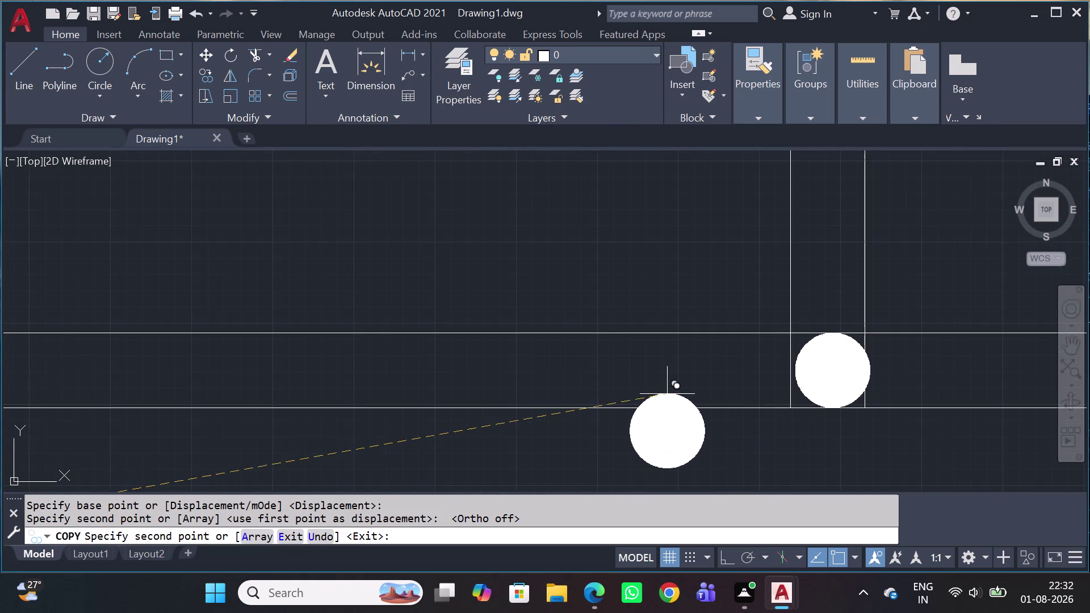
middle_drag(643, 394, 819, 360)
scroll(down, 3)
scroll(up, 3)
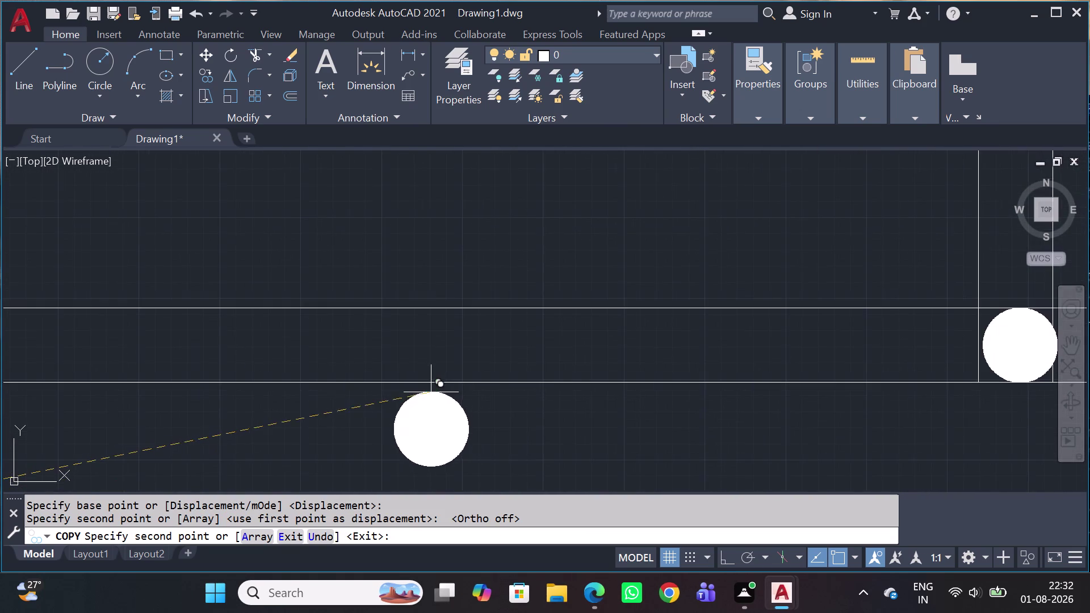
middle_drag(430, 394, 822, 300)
scroll(down, 3)
scroll(up, 3)
scroll(up, 3)
middle_drag(382, 306, 647, 301)
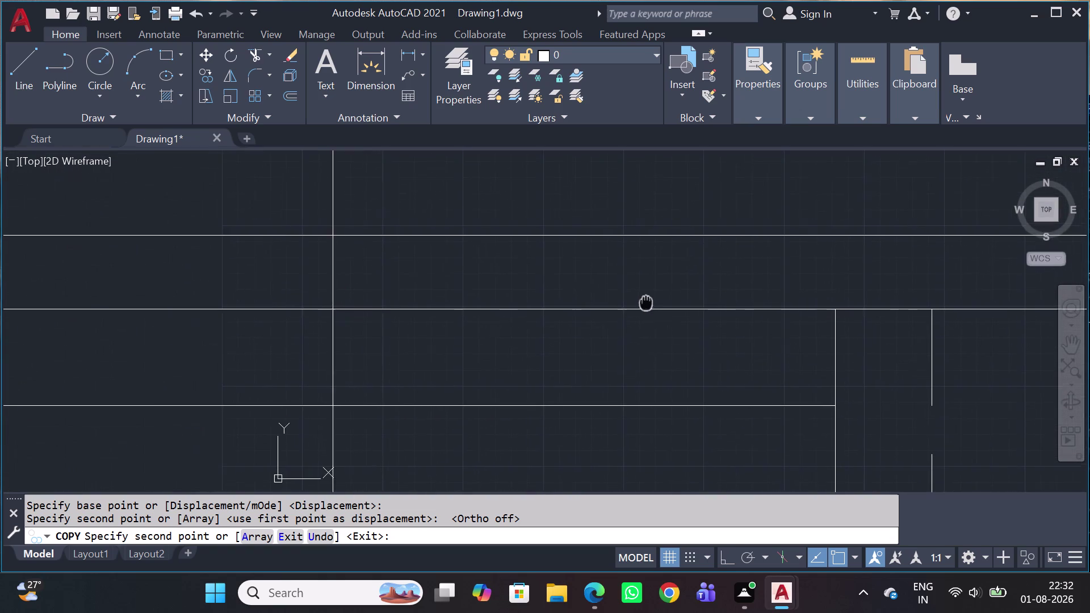
scroll(down, 3)
scroll(up, 3)
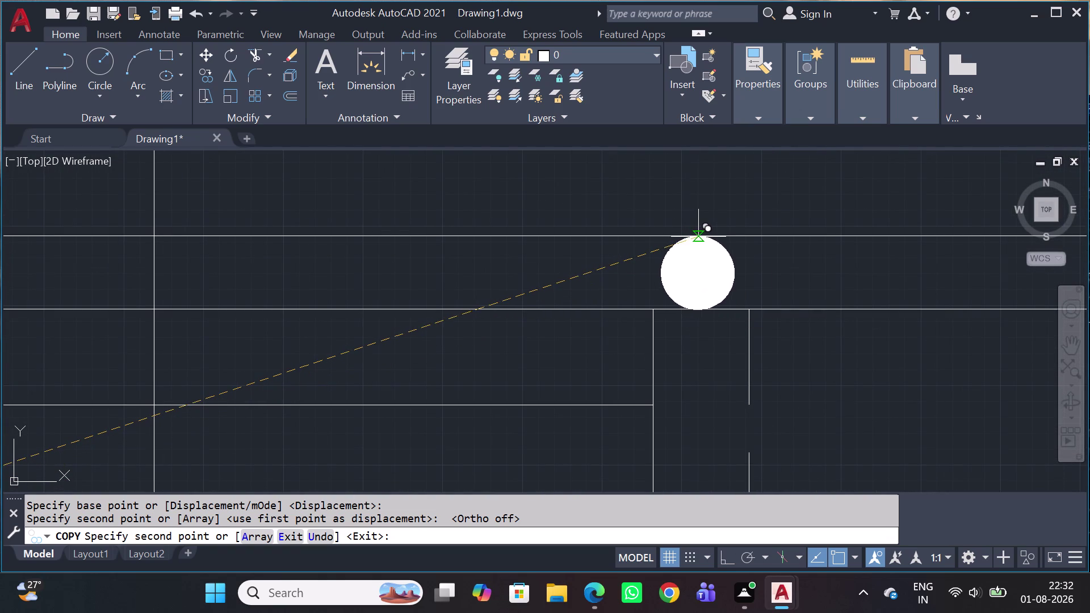
click(699, 245)
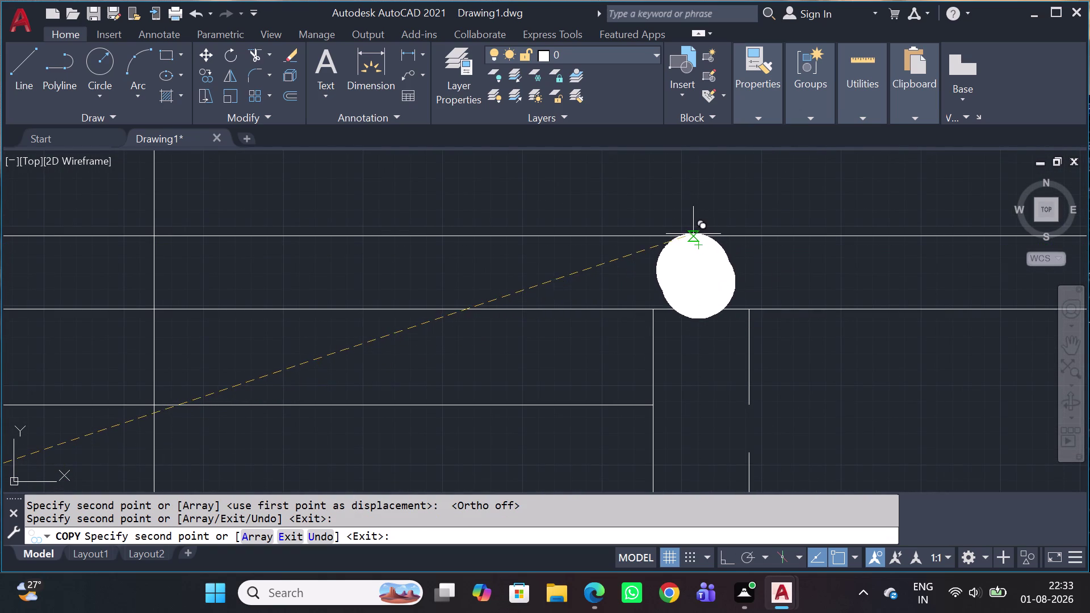
scroll(up, 3)
scroll(down, 3)
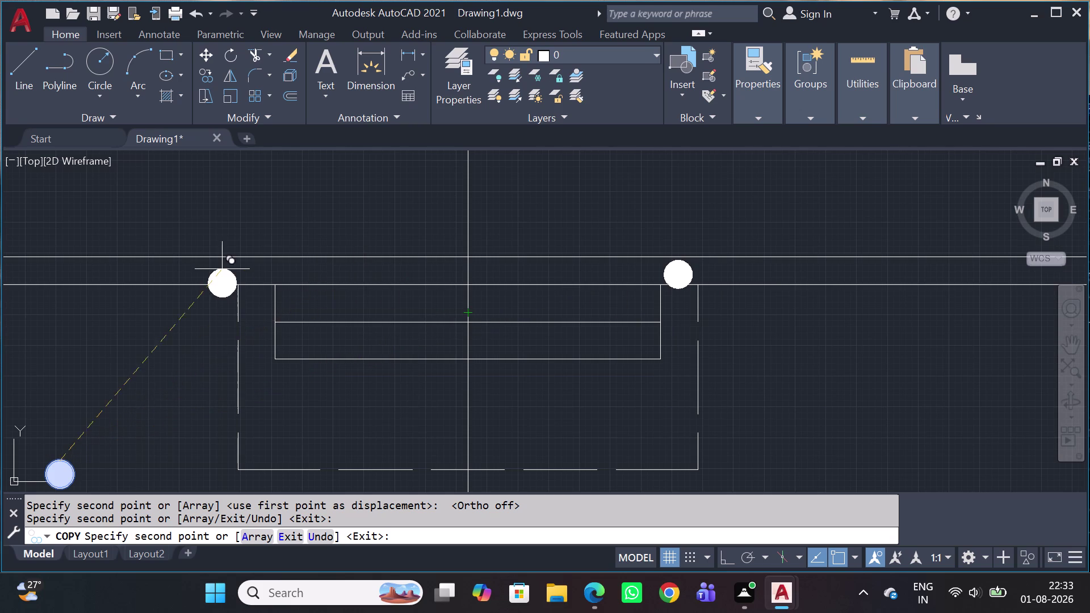
scroll(up, 3)
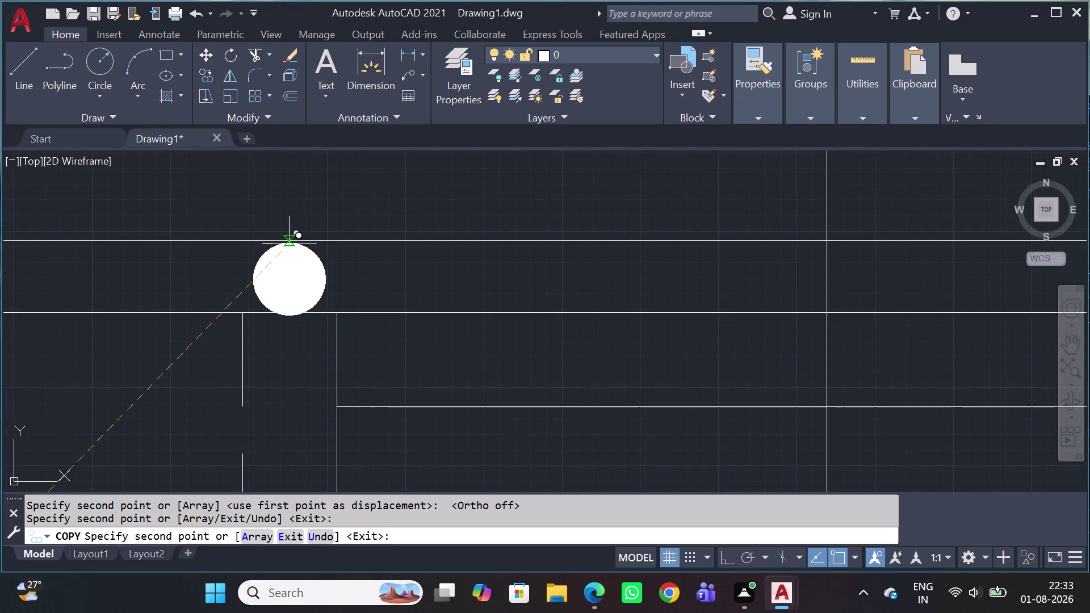
scroll(up, 3)
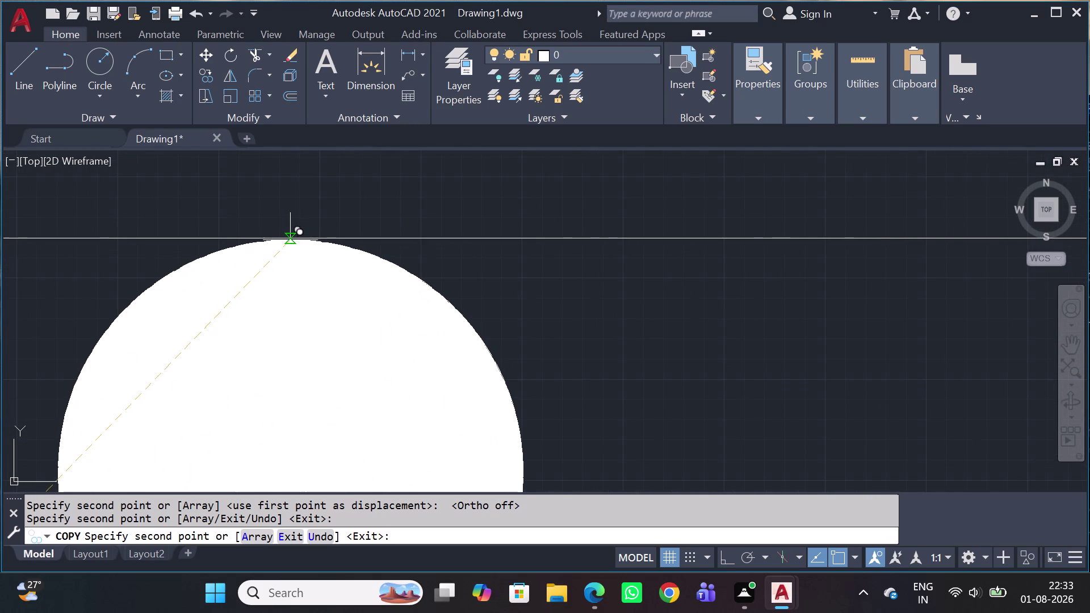
click(294, 239)
scroll(down, 3)
scroll(up, 3)
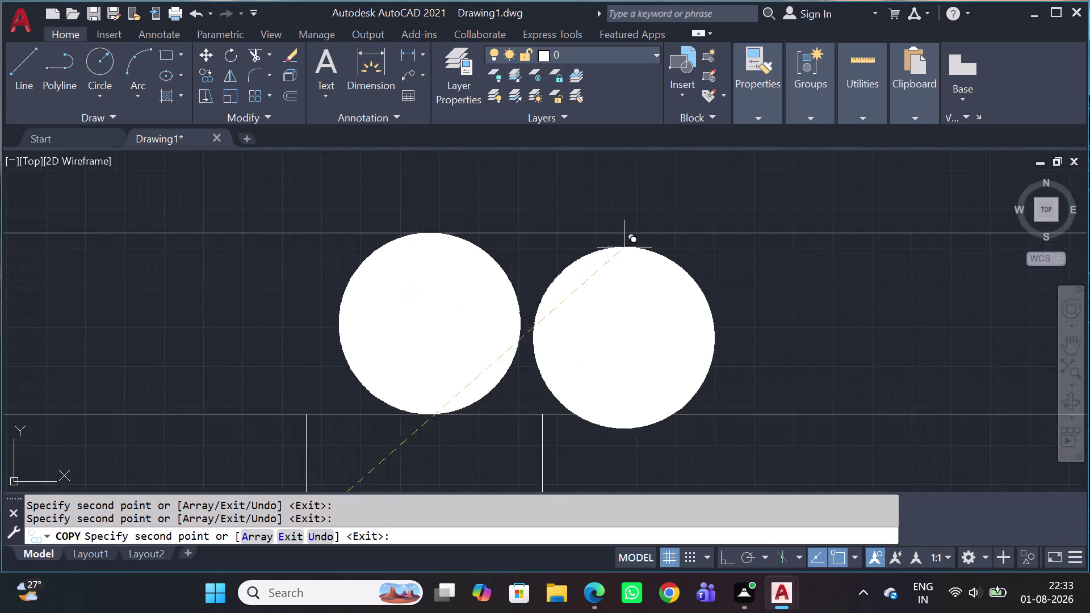
scroll(down, 3)
middle_drag(770, 248, 592, 286)
scroll(down, 3)
key(Escape)
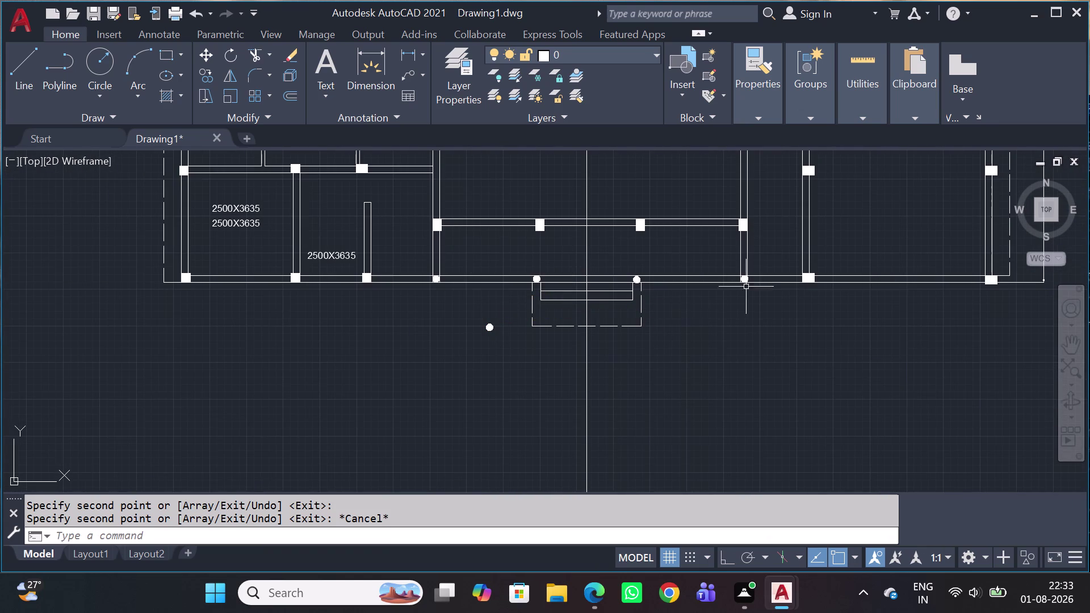
Move the selected column marker up onto the front wall line.
scroll(up, 3)
drag(537, 194, 551, 201)
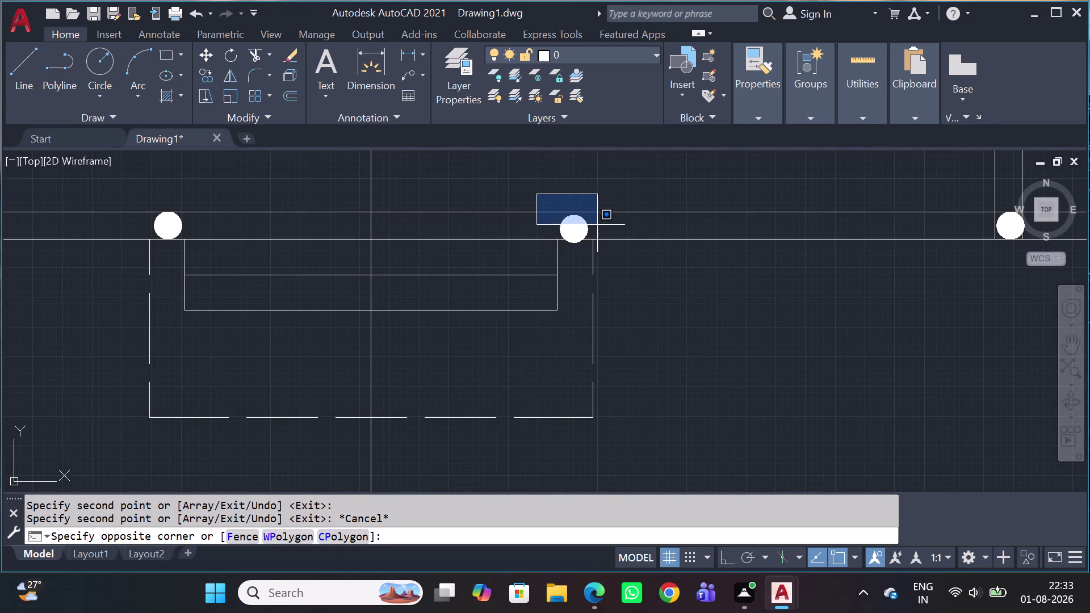
click(604, 247)
key(m)
key(space)
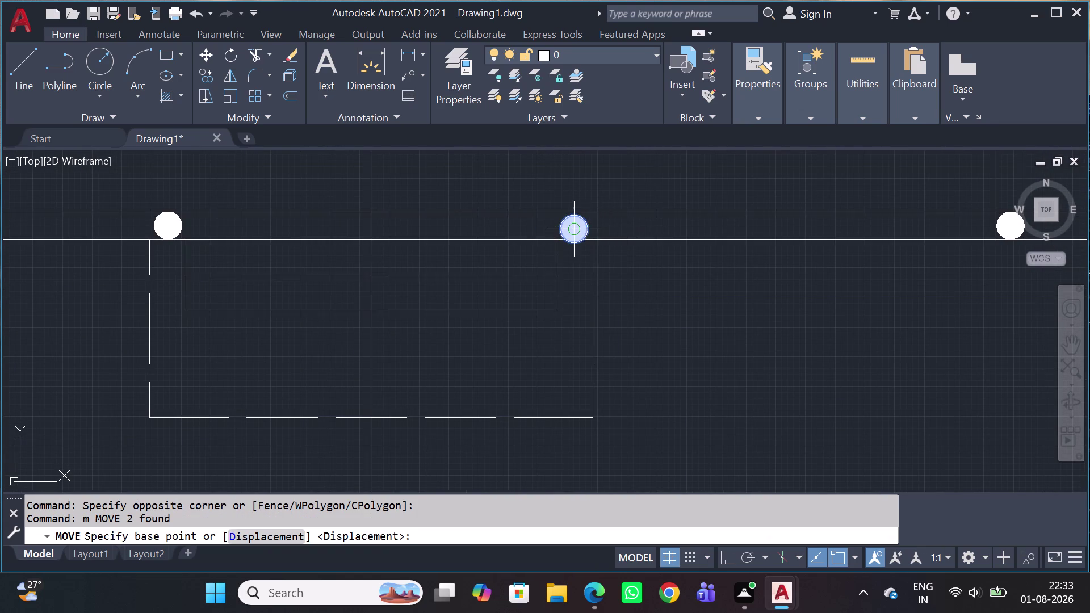
scroll(up, 3)
click(581, 189)
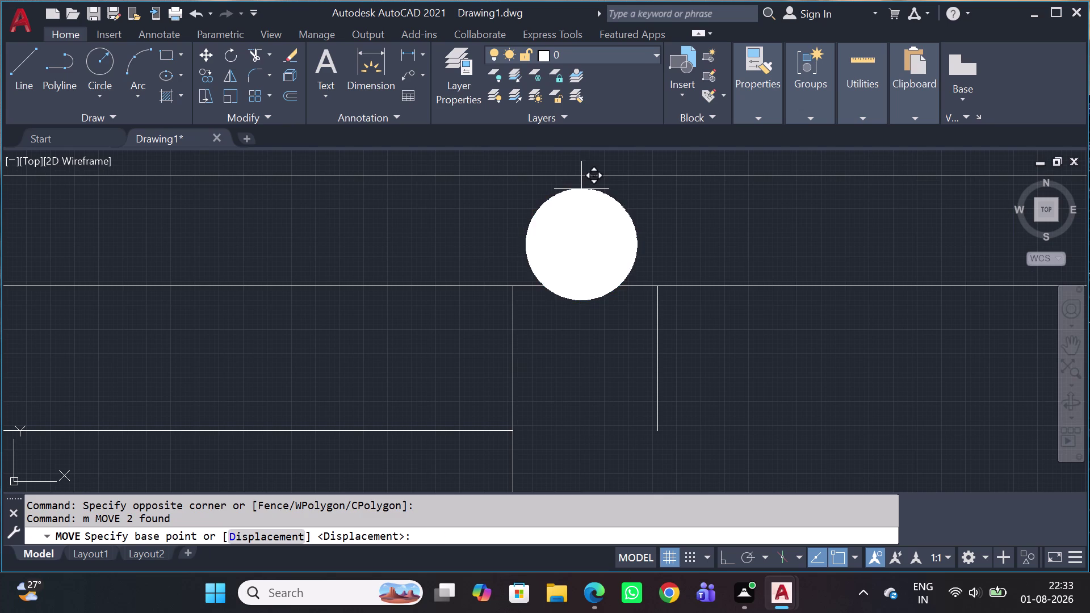
click(581, 175)
Delete the stray circle marker left below the plan.
scroll(down, 3)
scroll(down, 3)
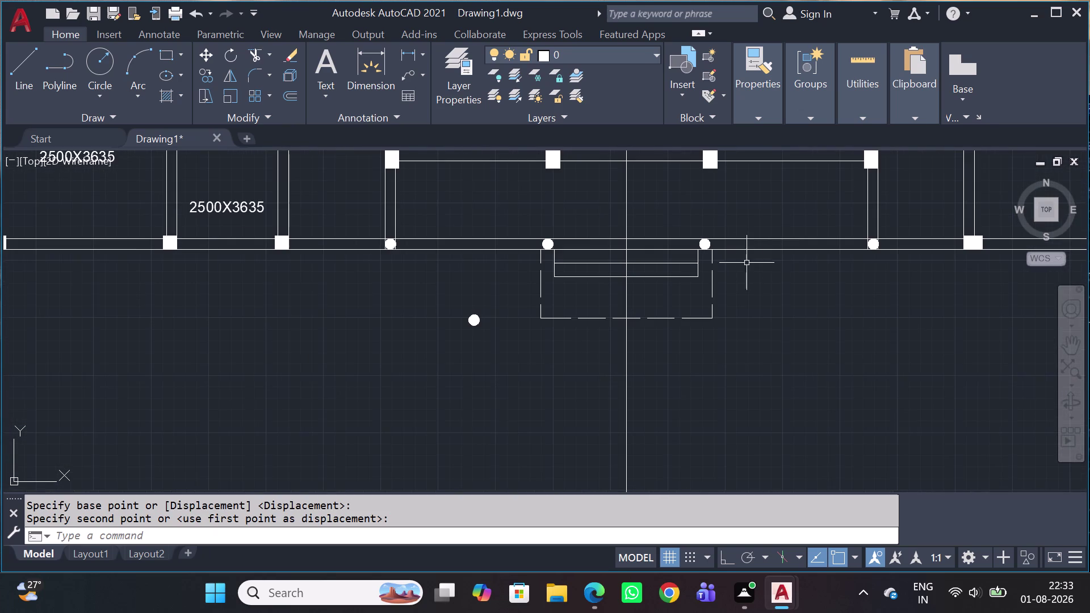
middle_drag(766, 275, 695, 286)
scroll(down, 3)
scroll(up, 3)
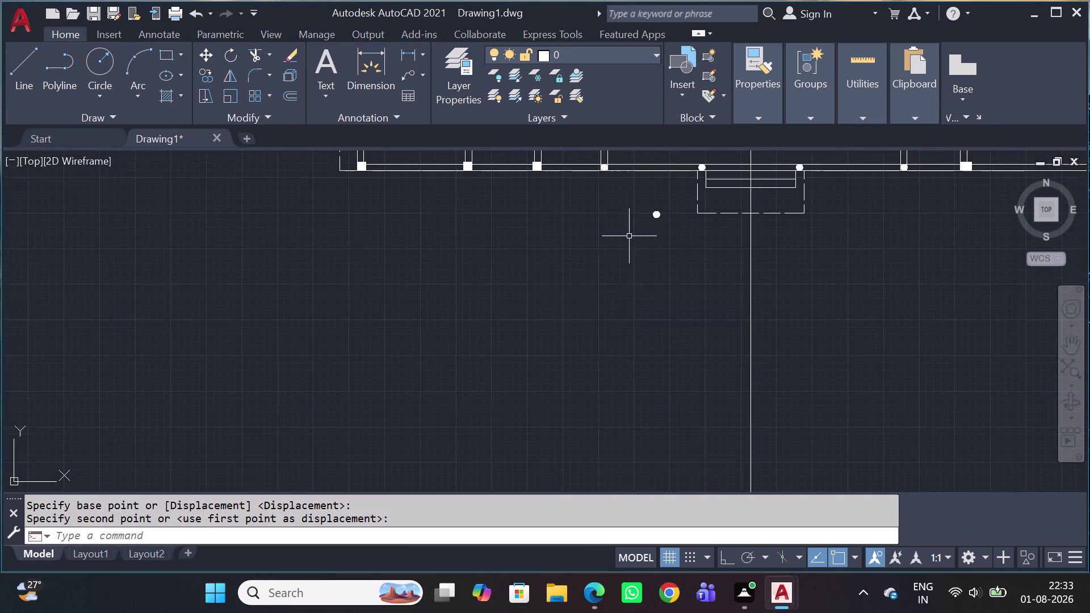
scroll(up, 3)
drag(788, 274, 777, 279)
click(644, 221)
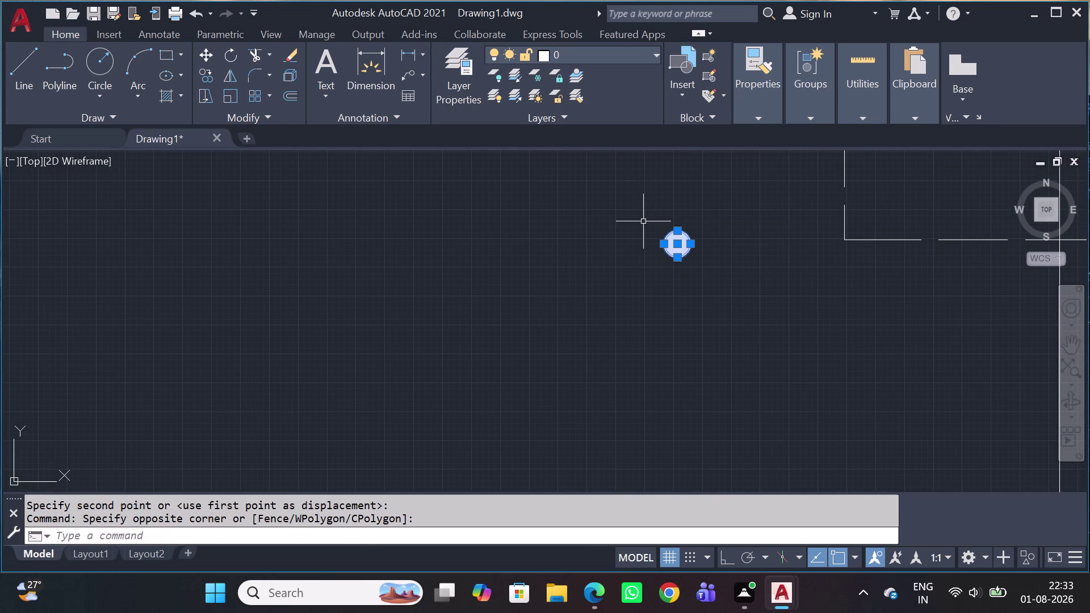
key(Delete)
scroll(down, 3)
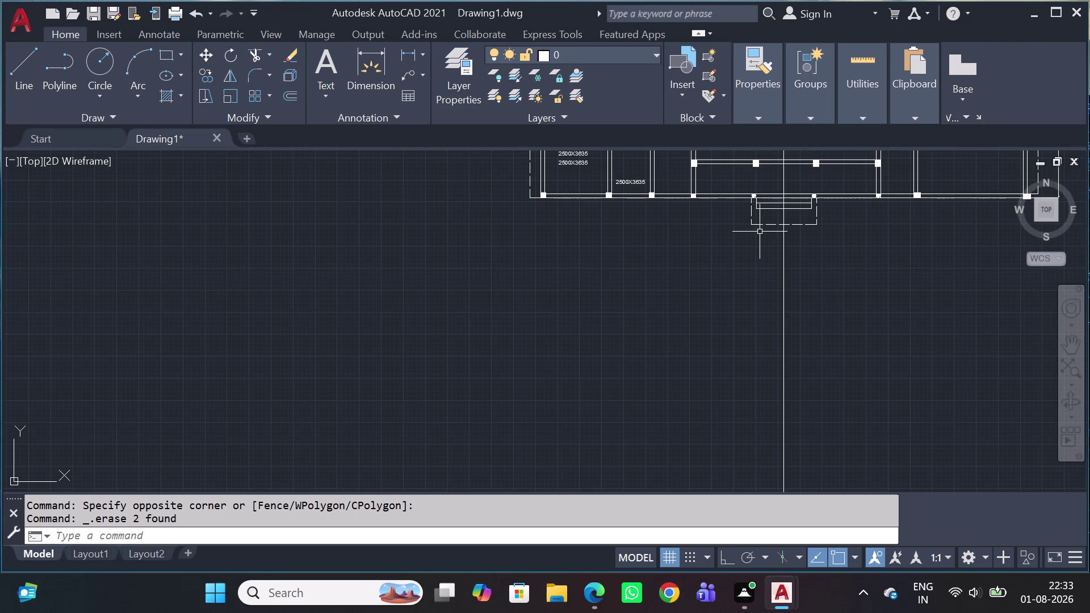
middle_drag(760, 235, 744, 431)
middle_drag(890, 340, 826, 315)
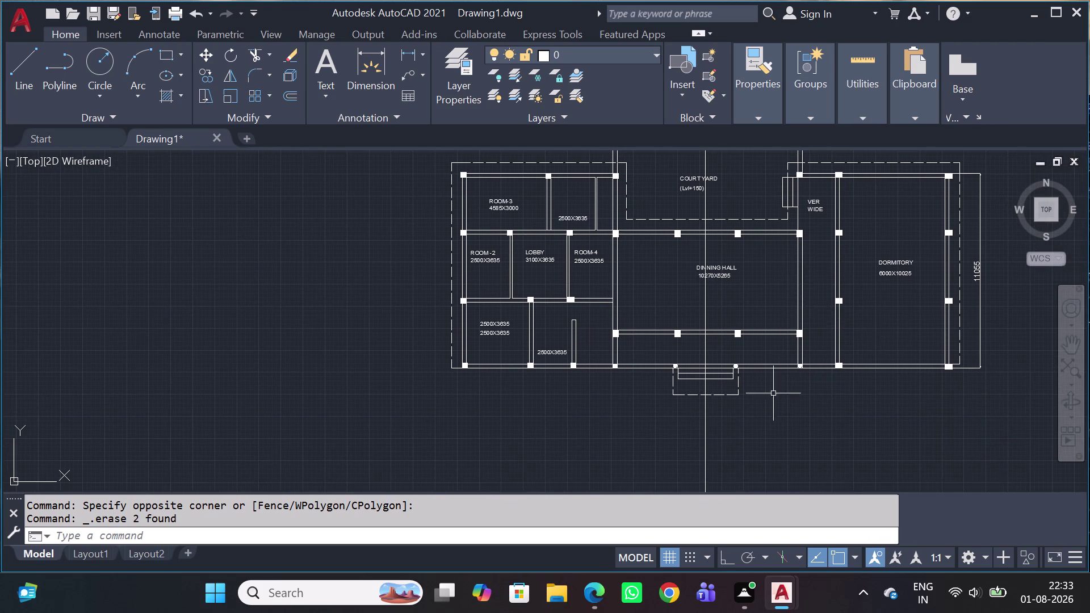
scroll(up, 3)
scroll(down, 3)
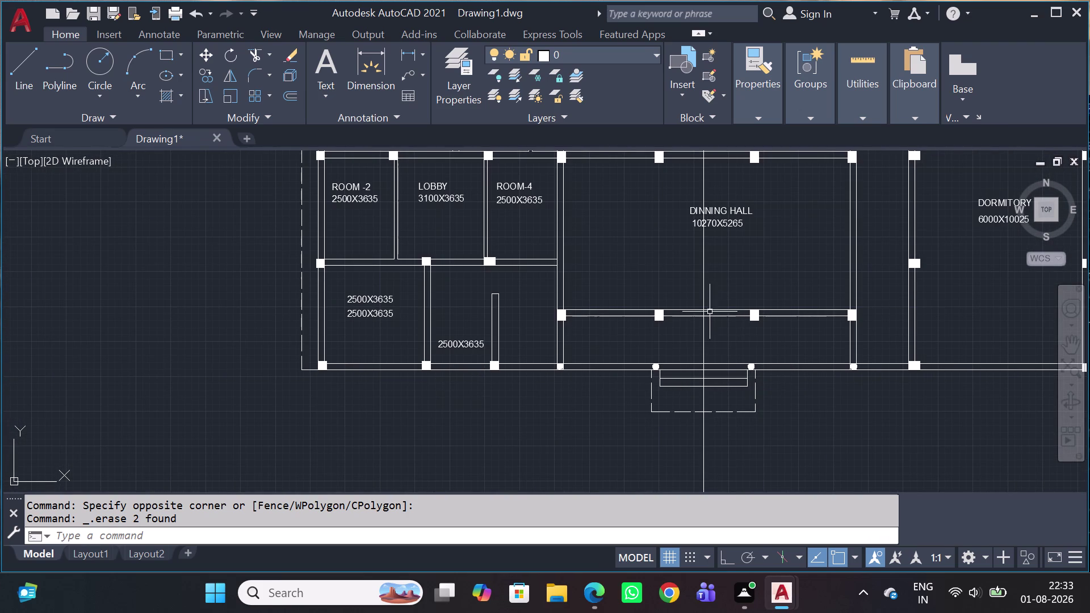
scroll(up, 3)
scroll(up, 3)
Delete the vertical guide line running through the front wall.
drag(724, 368, 727, 374)
click(645, 406)
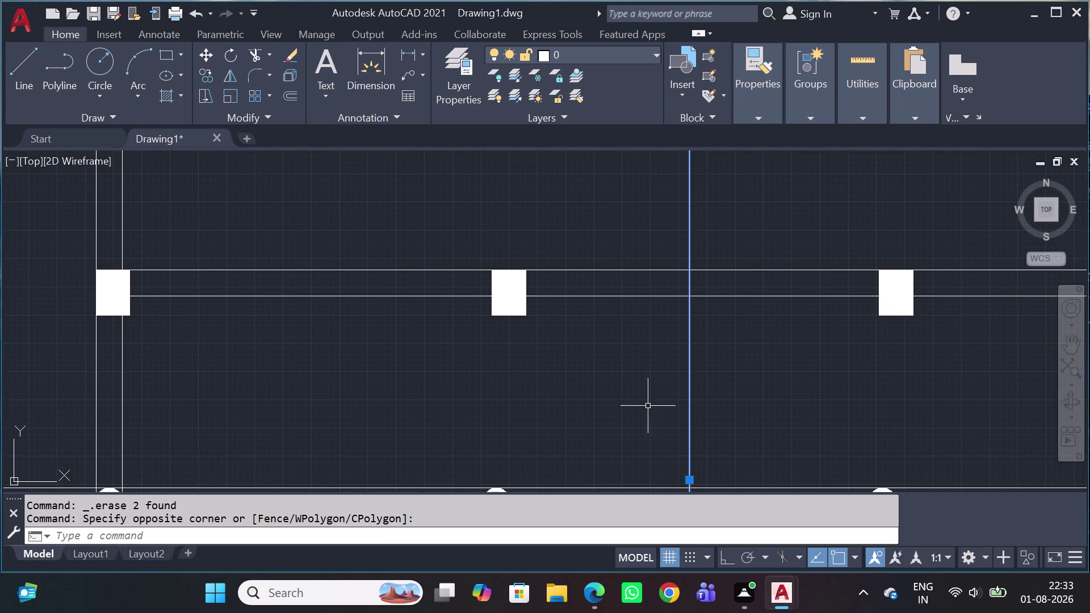
key(Delete)
scroll(down, 3)
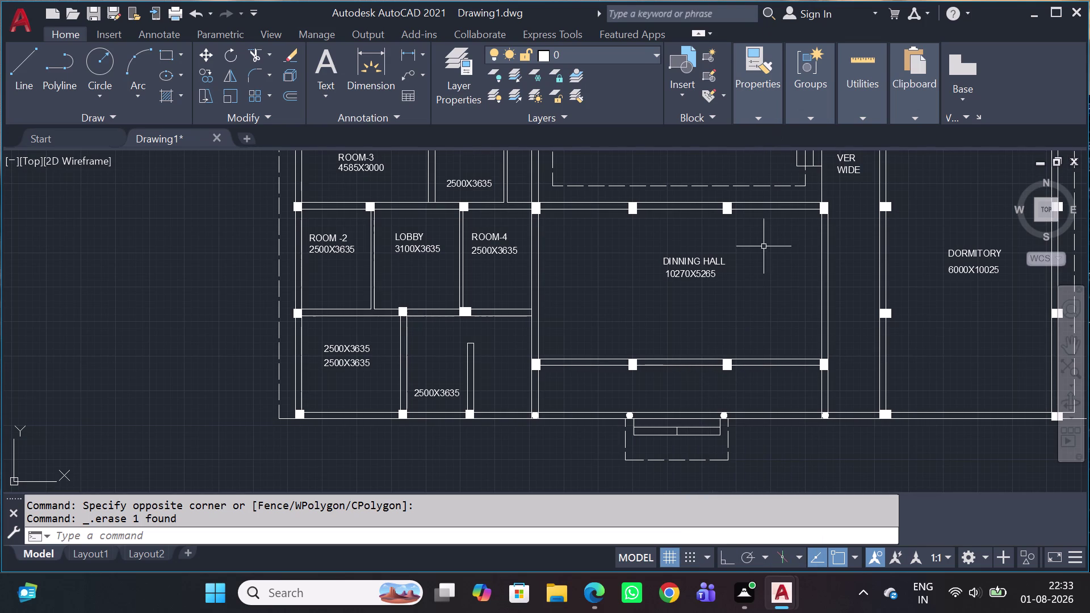
middle_drag(720, 275, 461, 309)
scroll(down, 3)
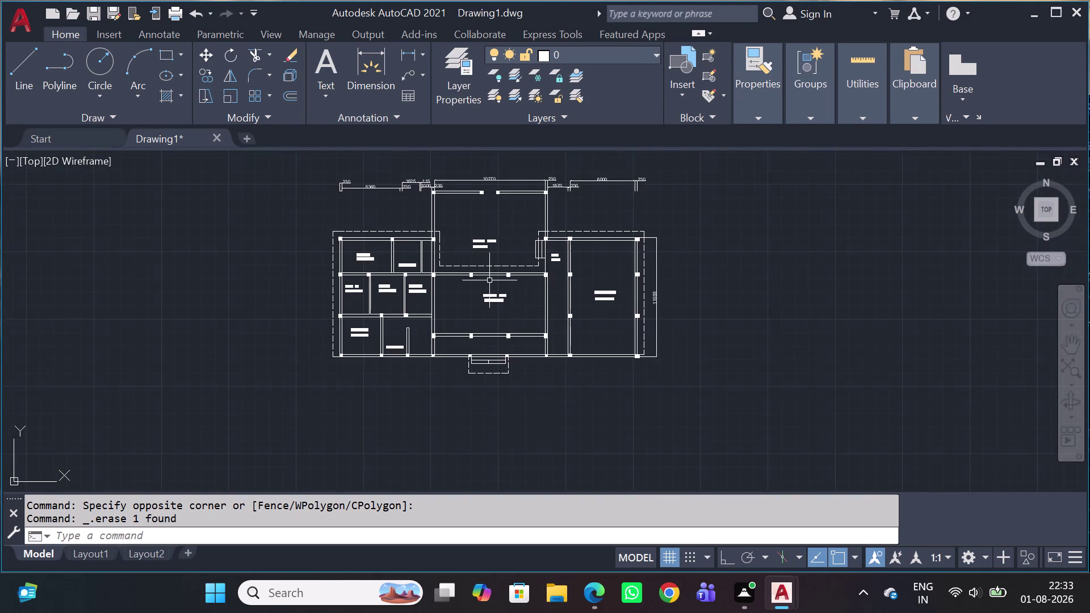
scroll(up, 3)
Pan over the whole plan, then undo the latest change.
middle_drag(480, 262, 494, 266)
scroll(up, 3)
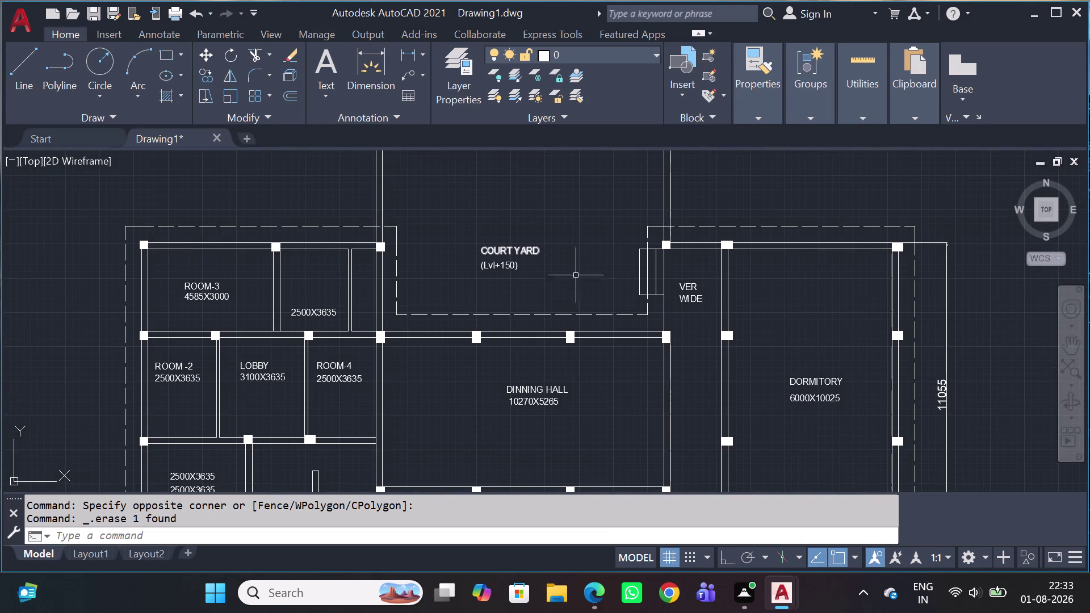
scroll(down, 3)
middle_drag(834, 407, 833, 375)
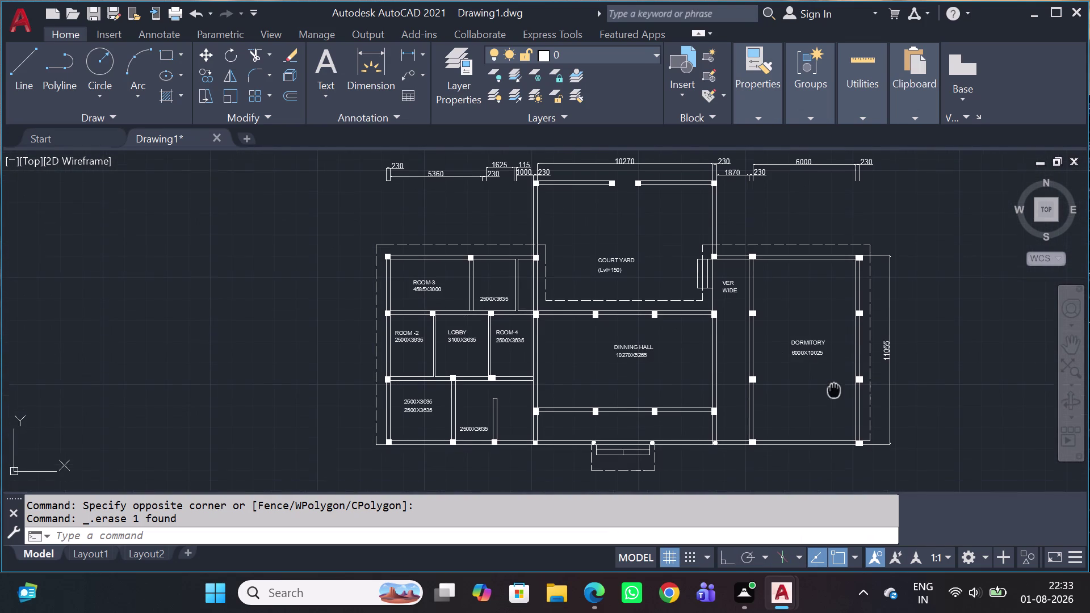
middle_drag(834, 374, 833, 337)
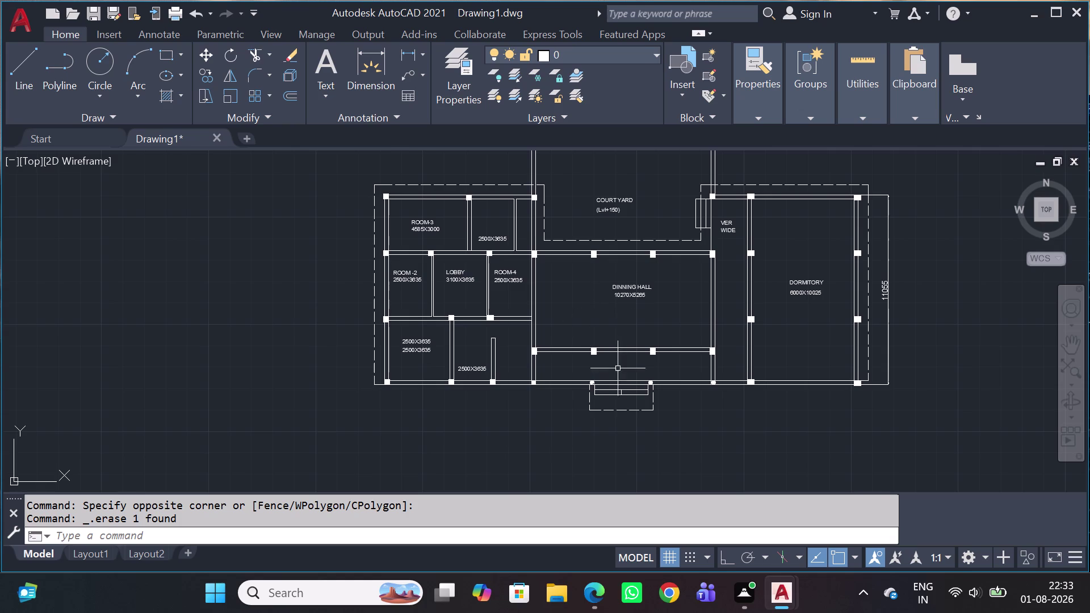
scroll(up, 3)
scroll(up, 3)
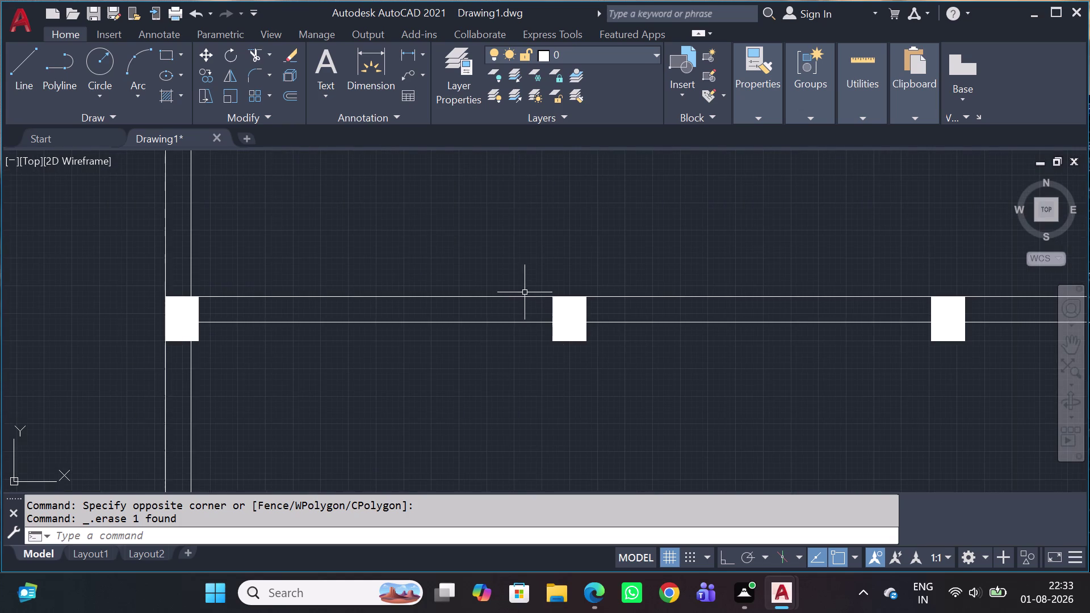
scroll(down, 3)
key(ctrl+z)
Undo to restore the guide line and draw a 750-long vertical line from the wall.
key(ctrl+z)
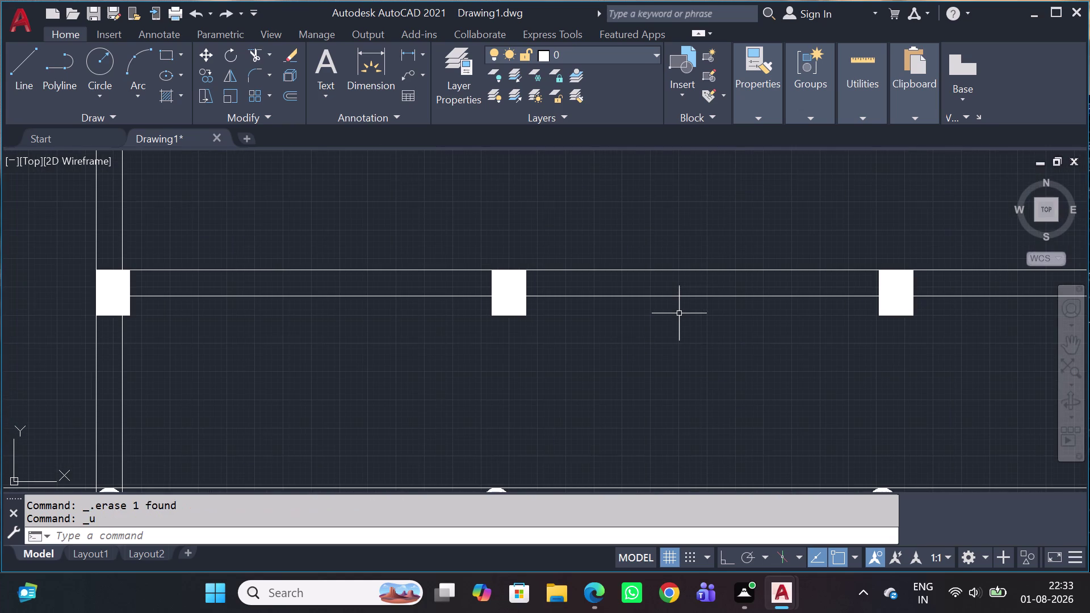
key(ctrl+z)
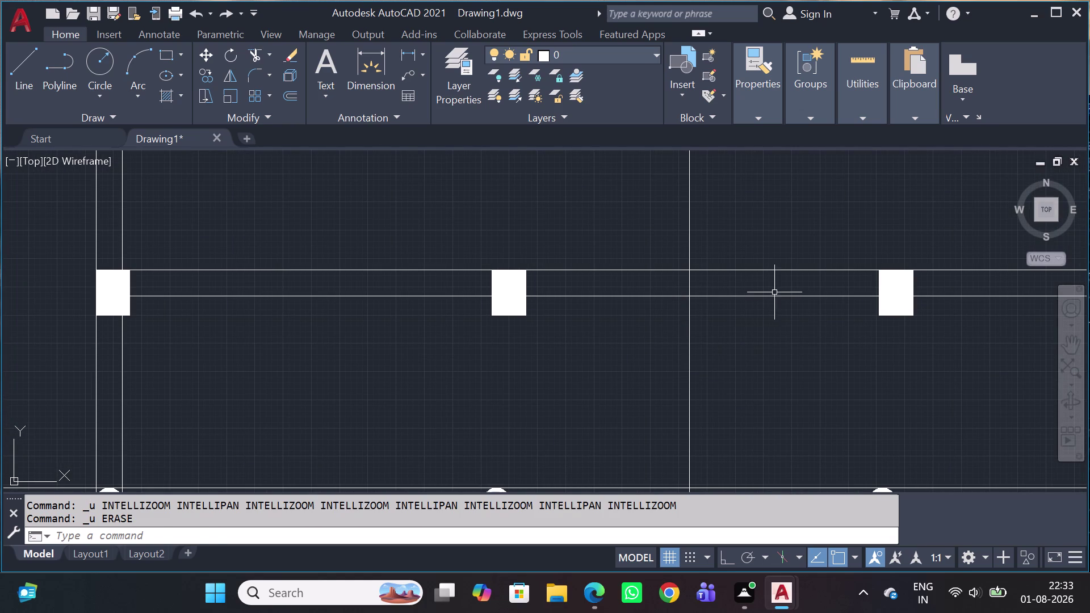
key(l)
key(space)
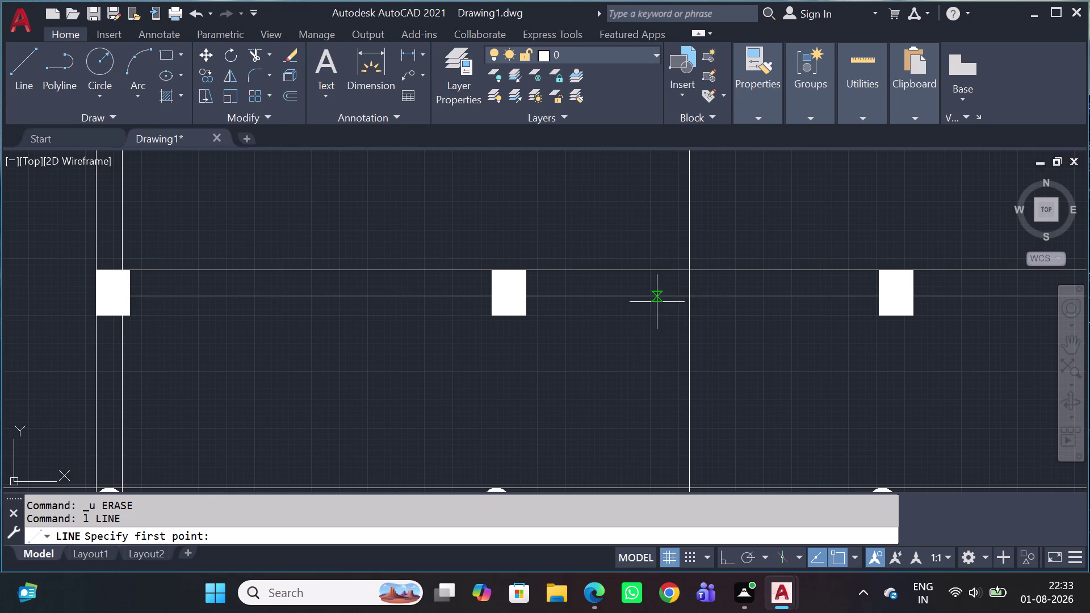
click(688, 277)
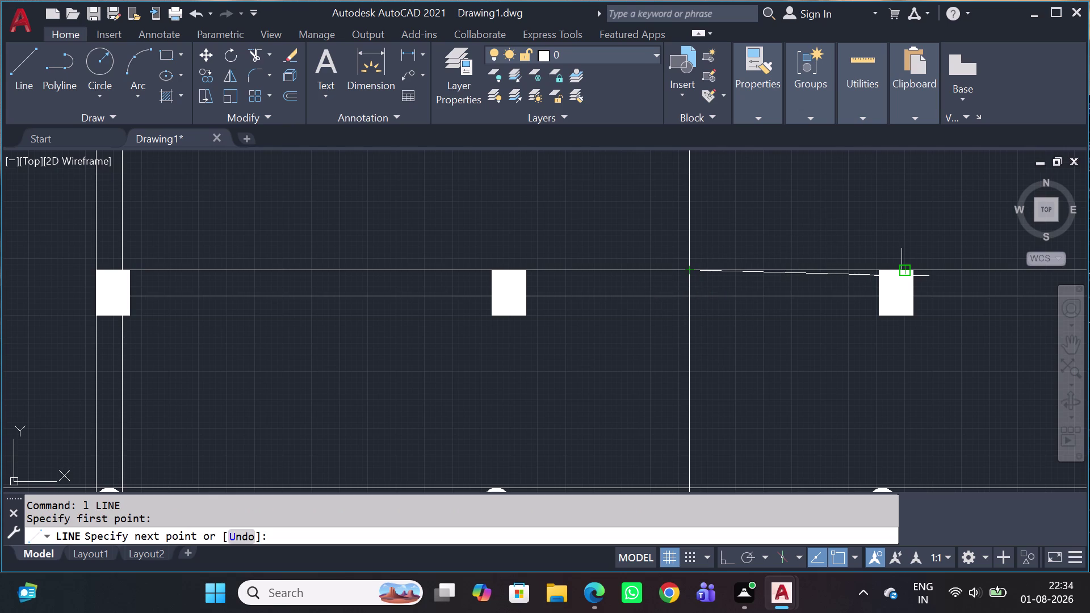
key(shift+F8)
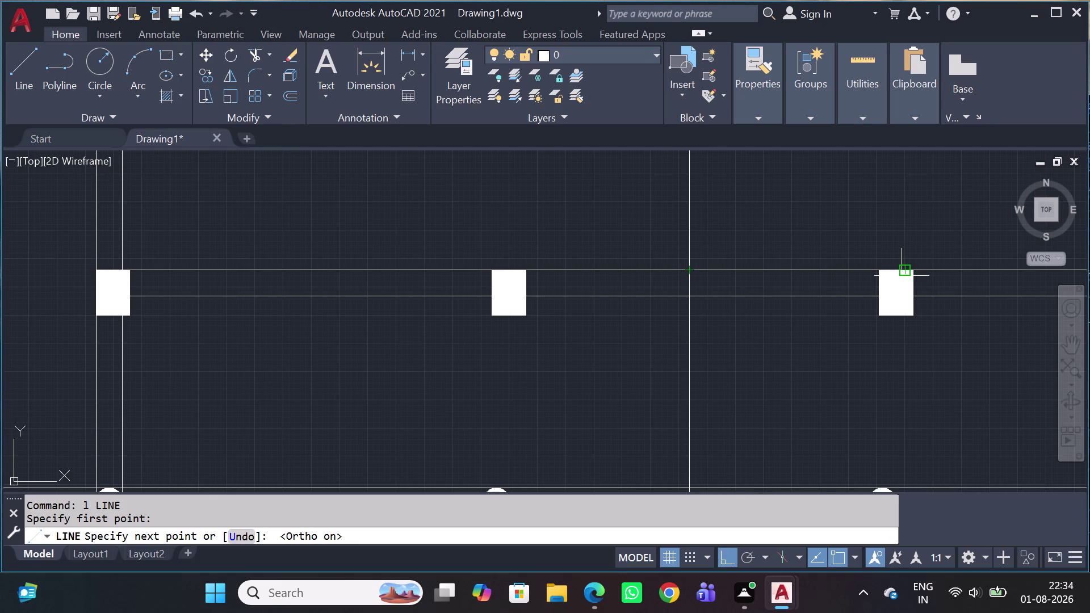
key(7)
text(5)
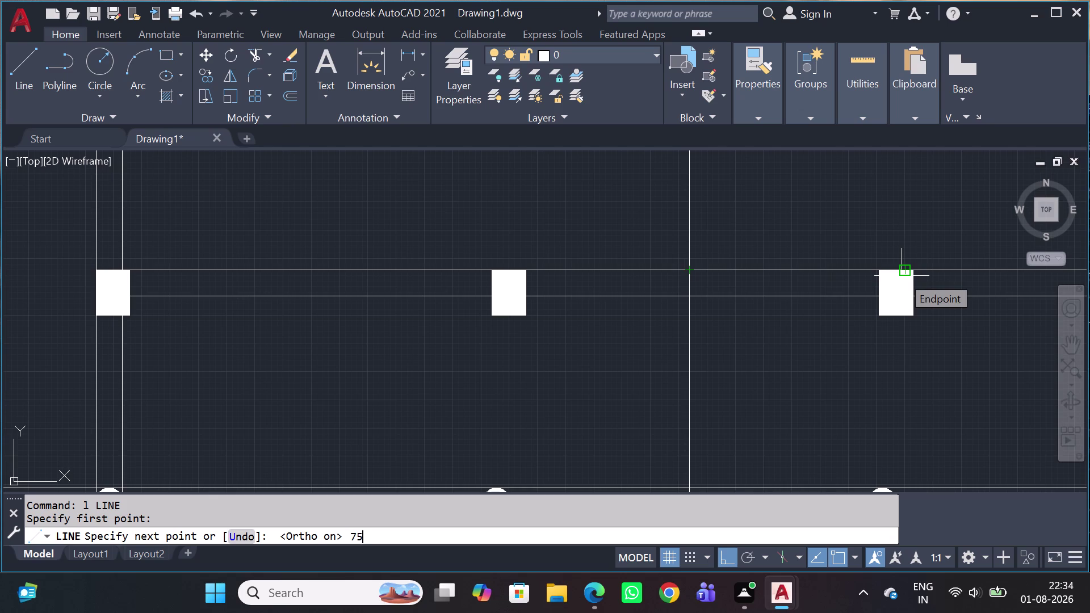
text(0)
key(Return)
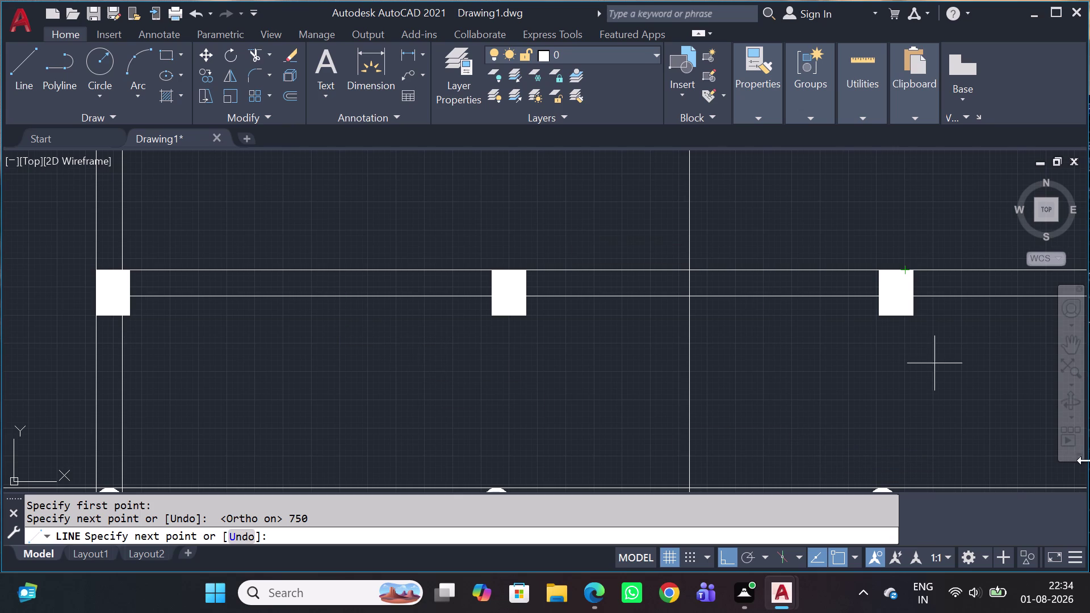
click(775, 299)
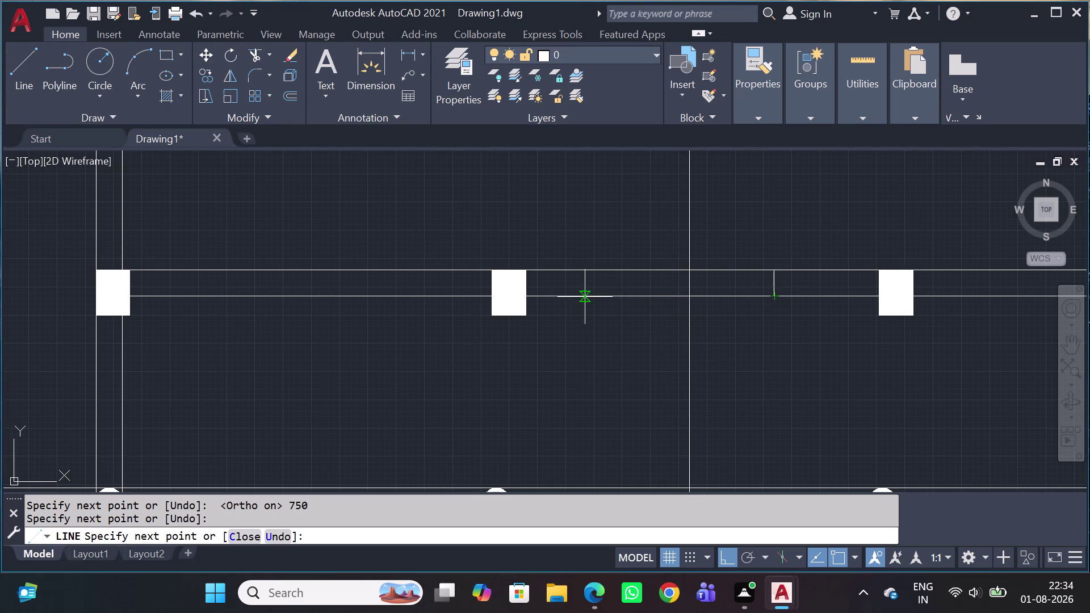
key(Escape)
Draw a second 750-long vertical mark across the double wall lines.
key(space)
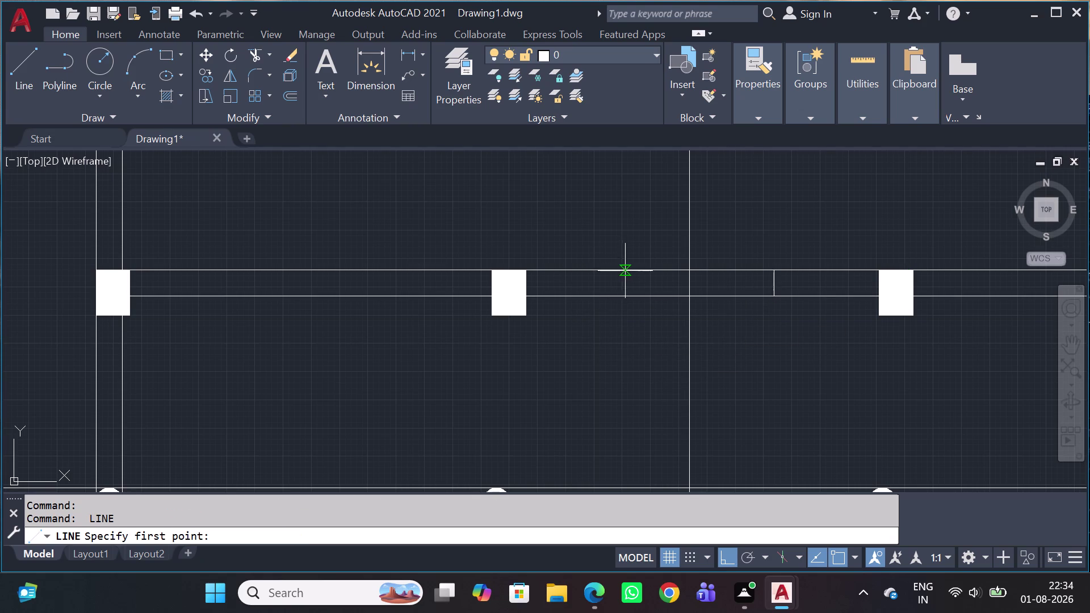
click(692, 274)
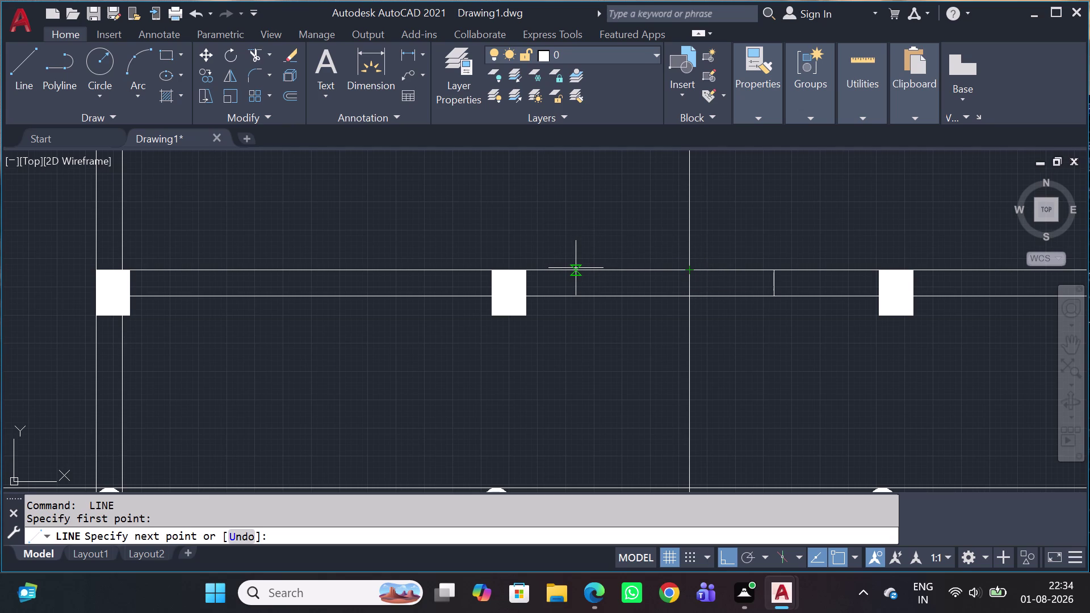
text(75)
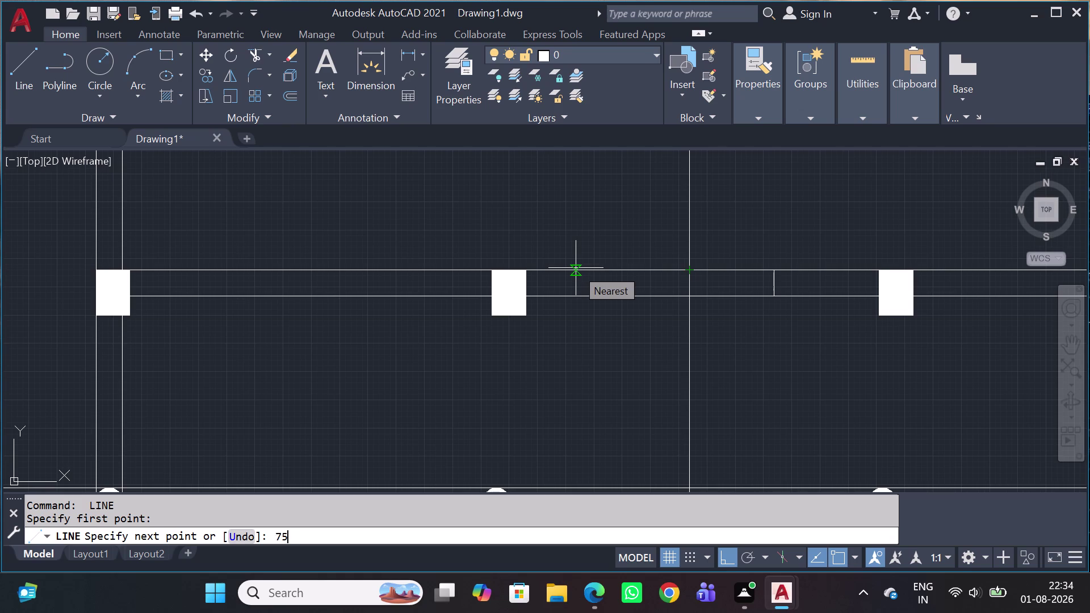
text(0)
key(space)
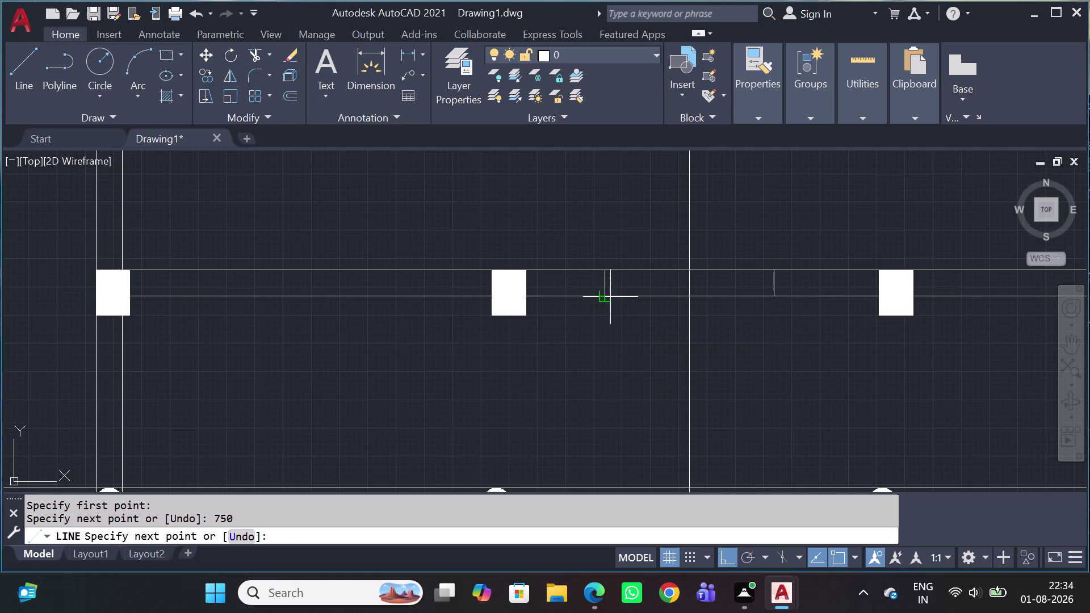
click(604, 301)
key(Escape)
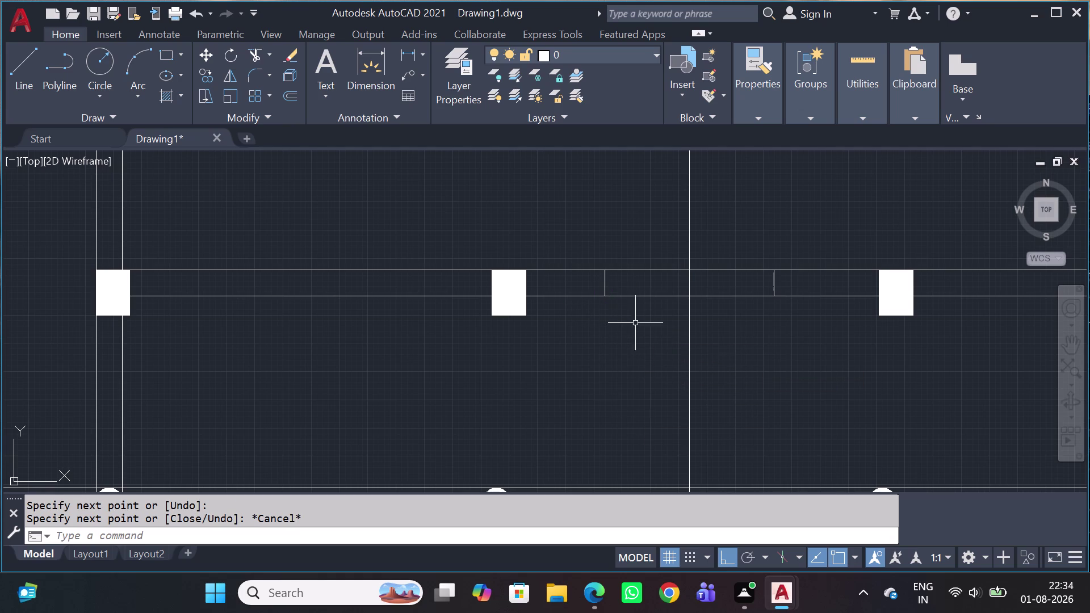
scroll(up, 3)
scroll(down, 3)
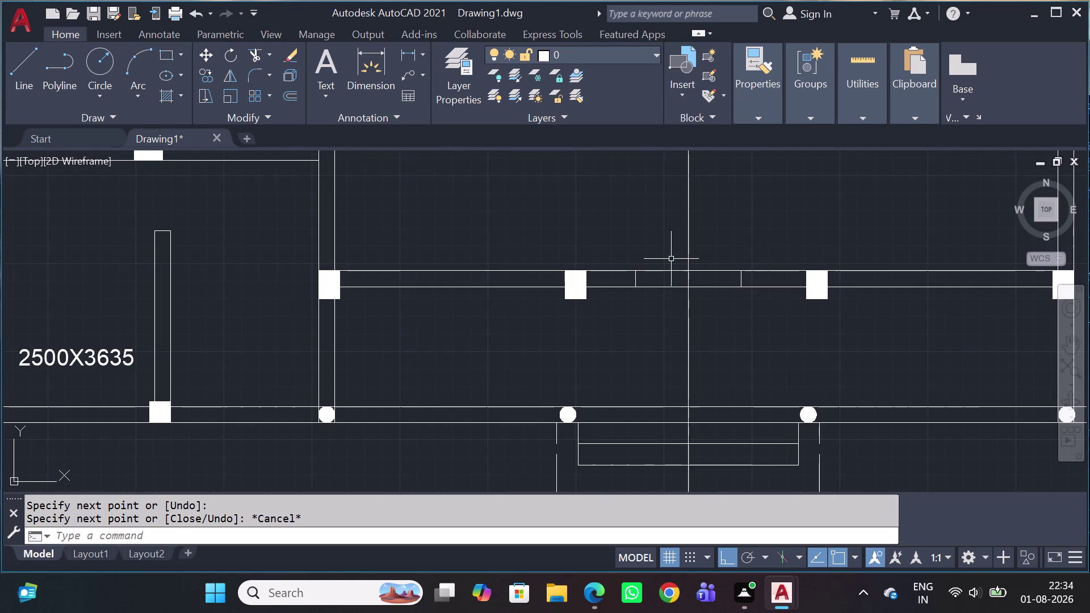
scroll(down, 3)
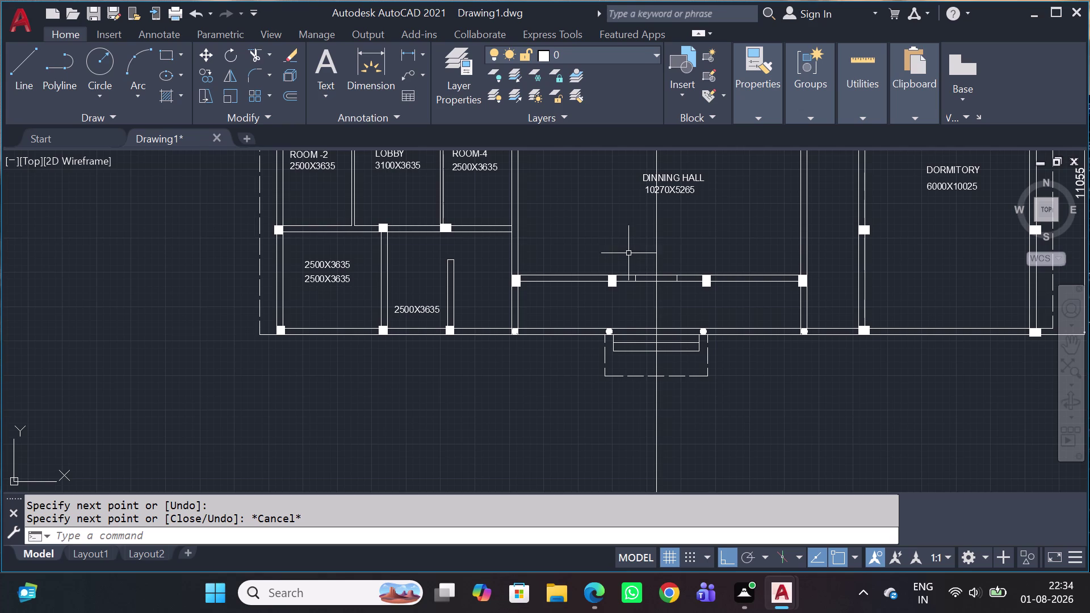
scroll(up, 3)
scroll(up, 3)
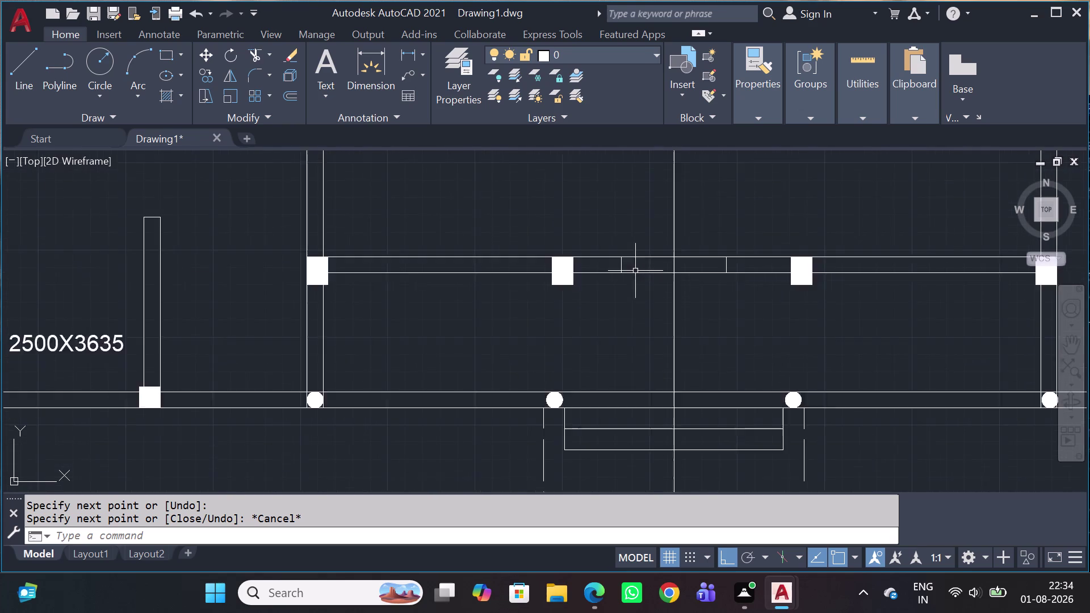
scroll(up, 3)
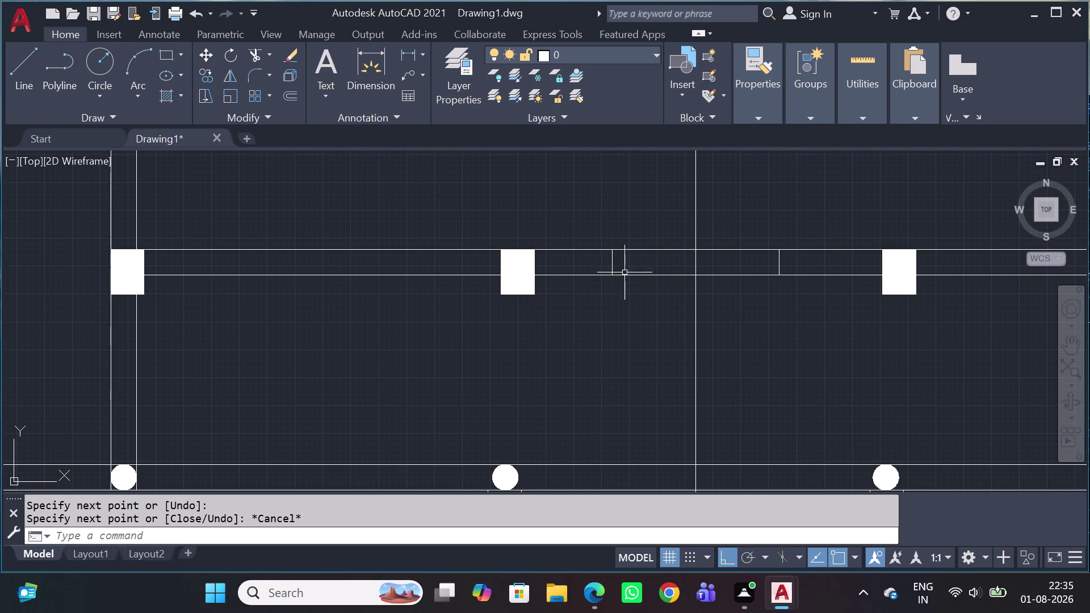
key(l)
key(space)
scroll(up, 3)
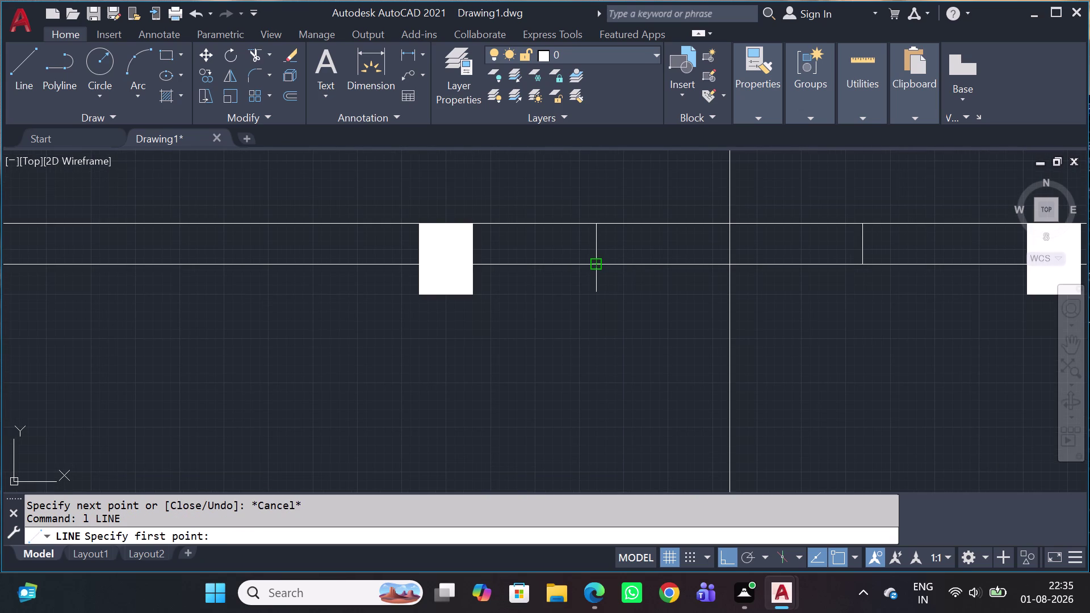
Draw the left step: down from the left mark, 115 right, then up to mid-wall.
click(593, 261)
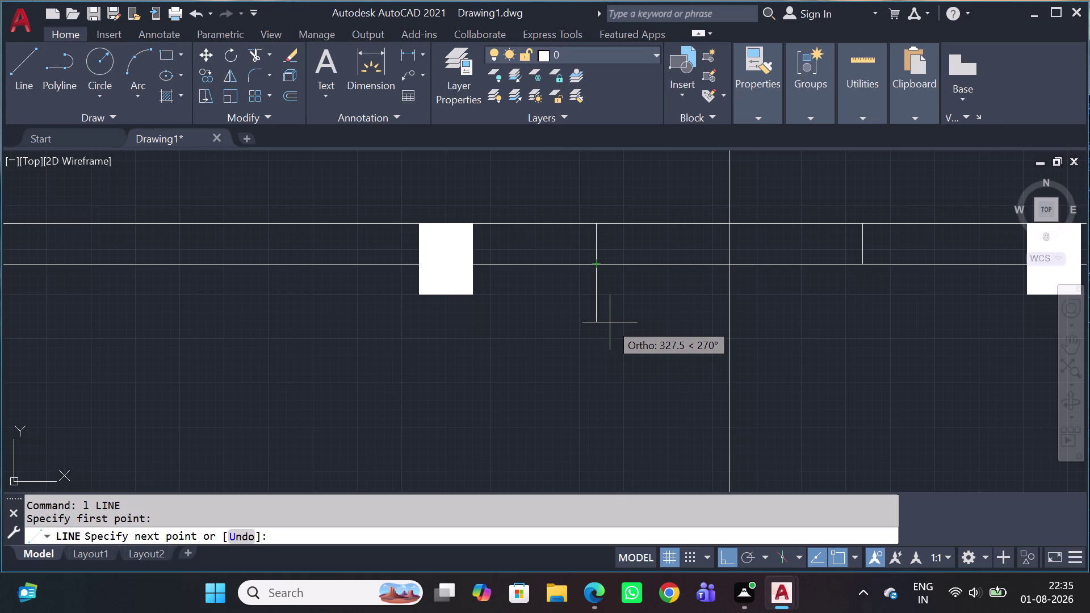
click(597, 294)
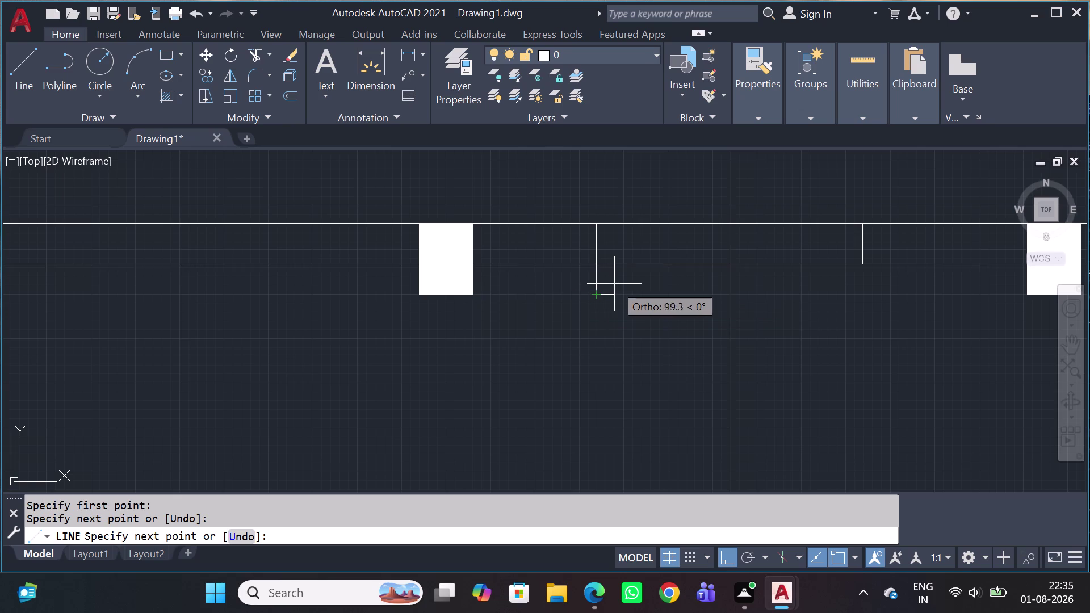
key(1)
key(1)
key(5)
key(space)
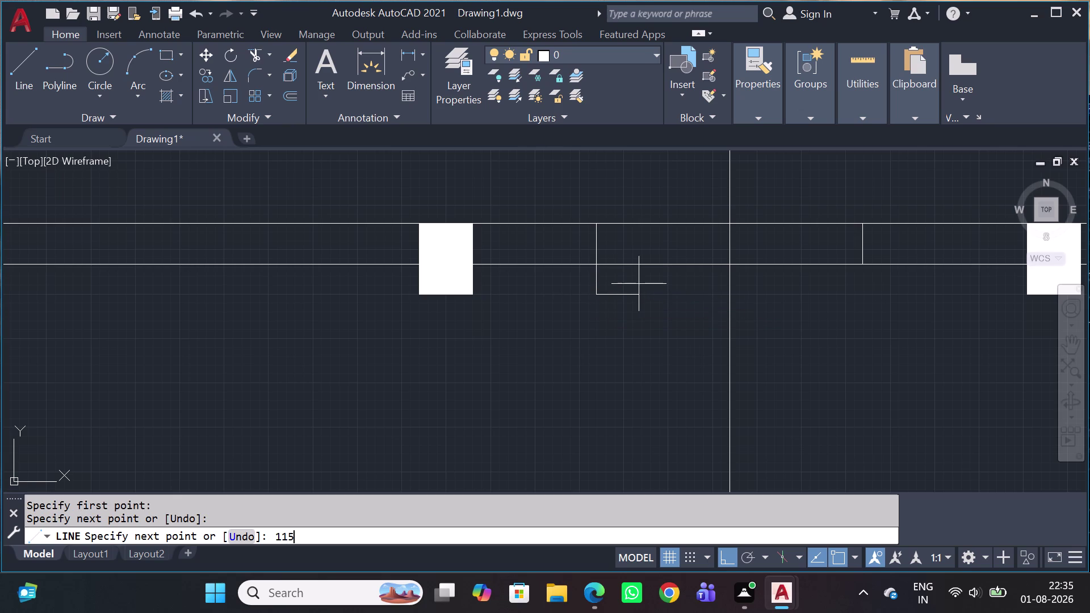
click(612, 264)
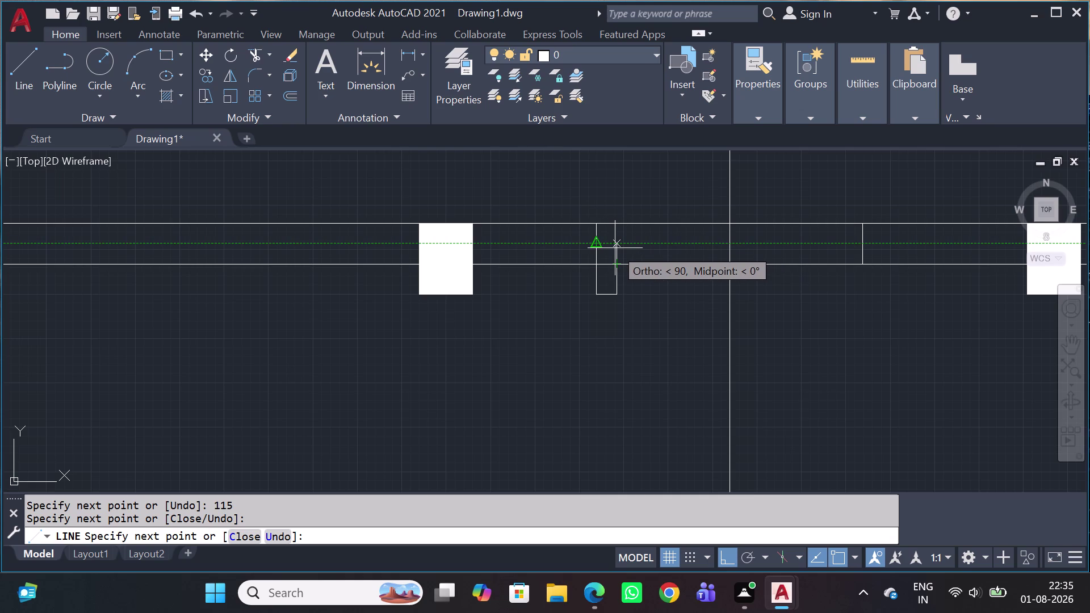
click(618, 245)
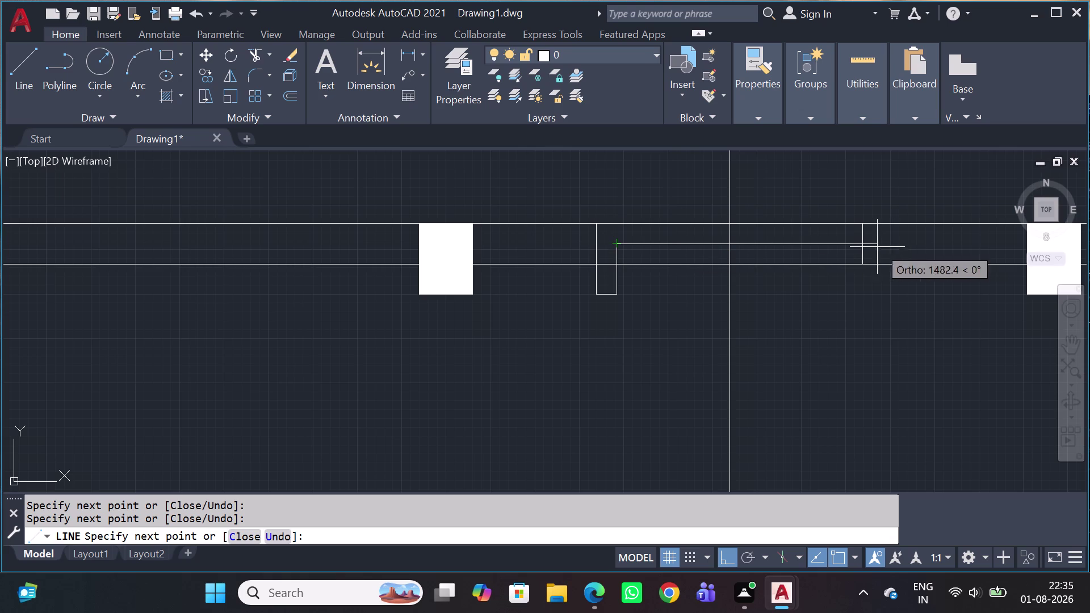
Run the recess edge to the right mark, step down and 115 right, then up to the outer wall.
click(864, 244)
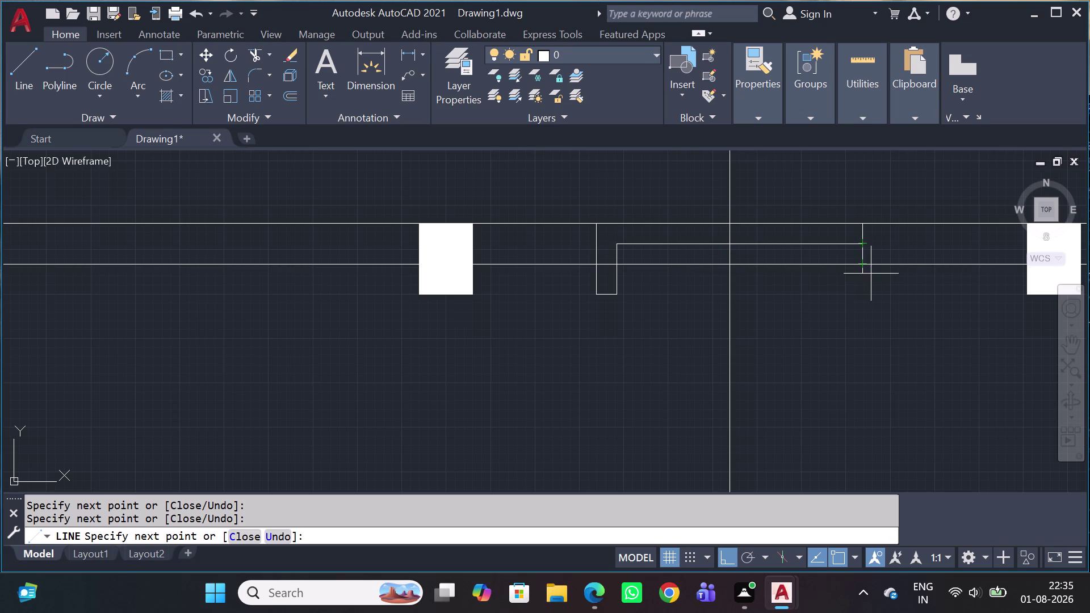
middle_drag(889, 304, 649, 309)
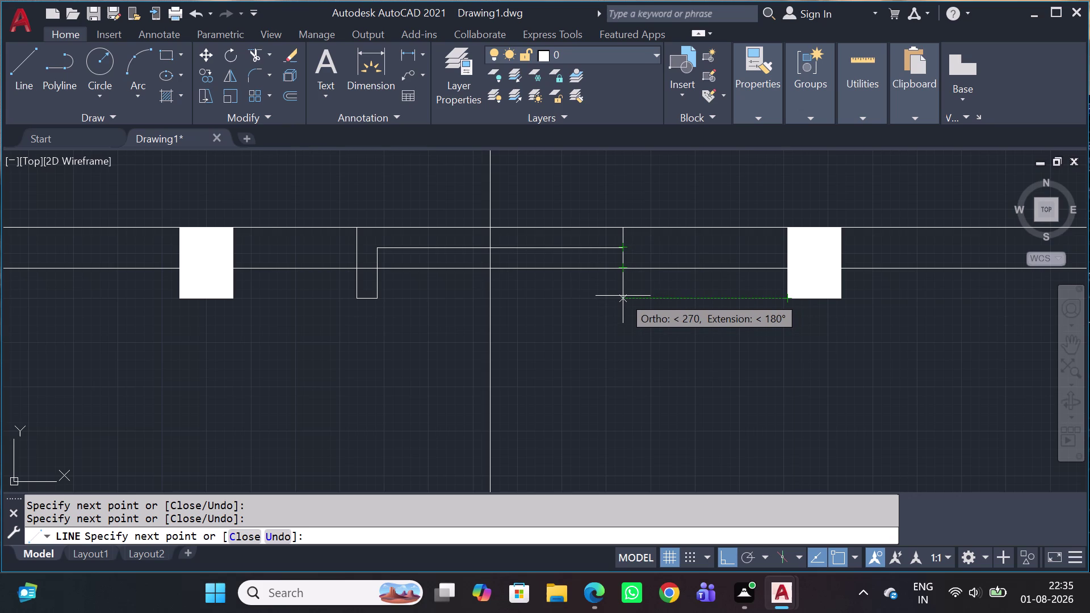
click(623, 298)
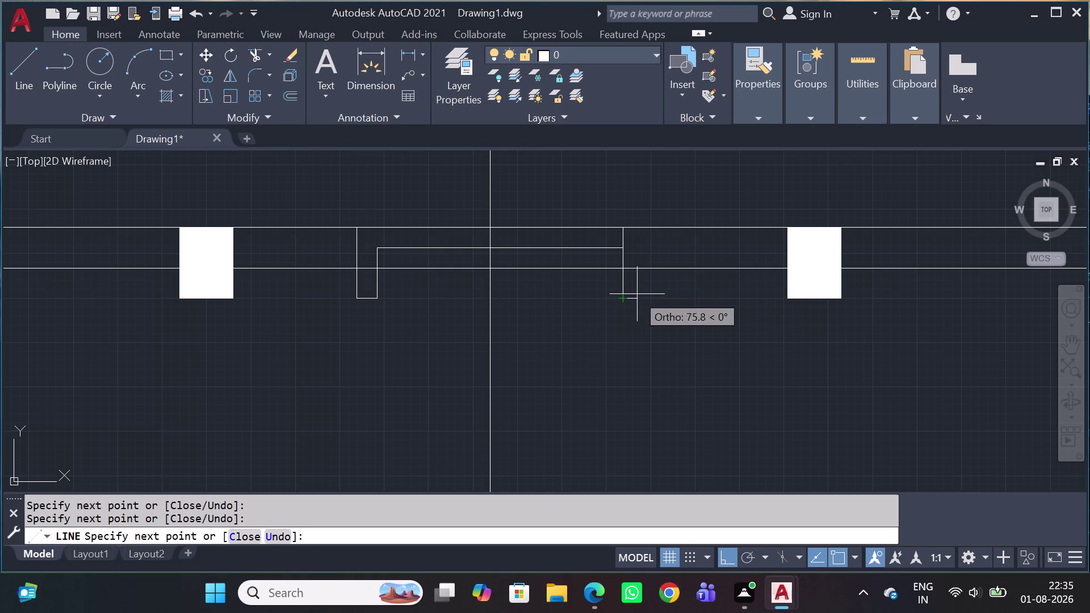
text(11)
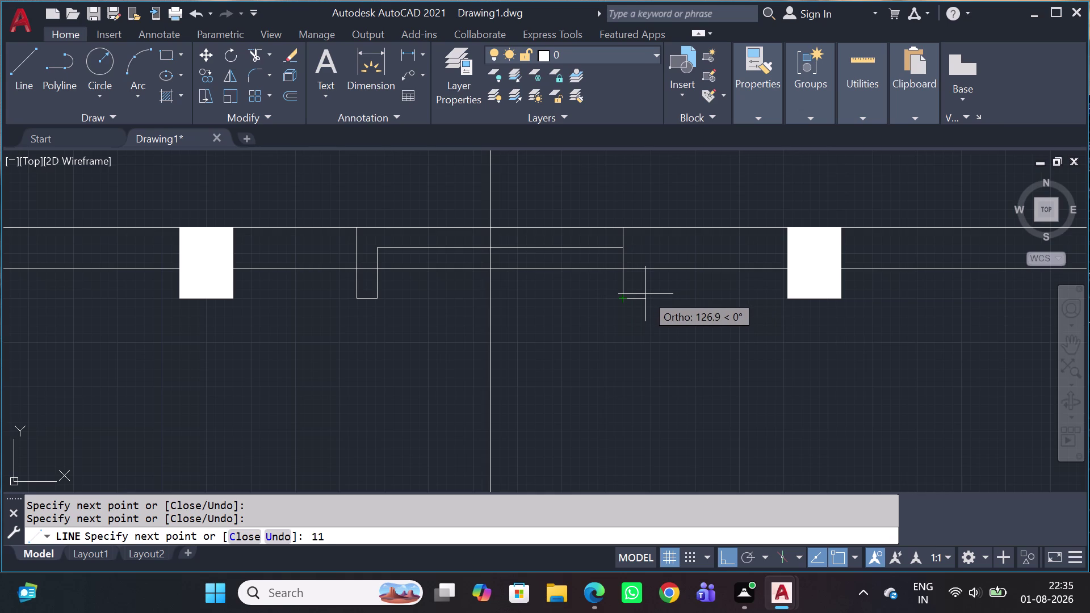
key(5)
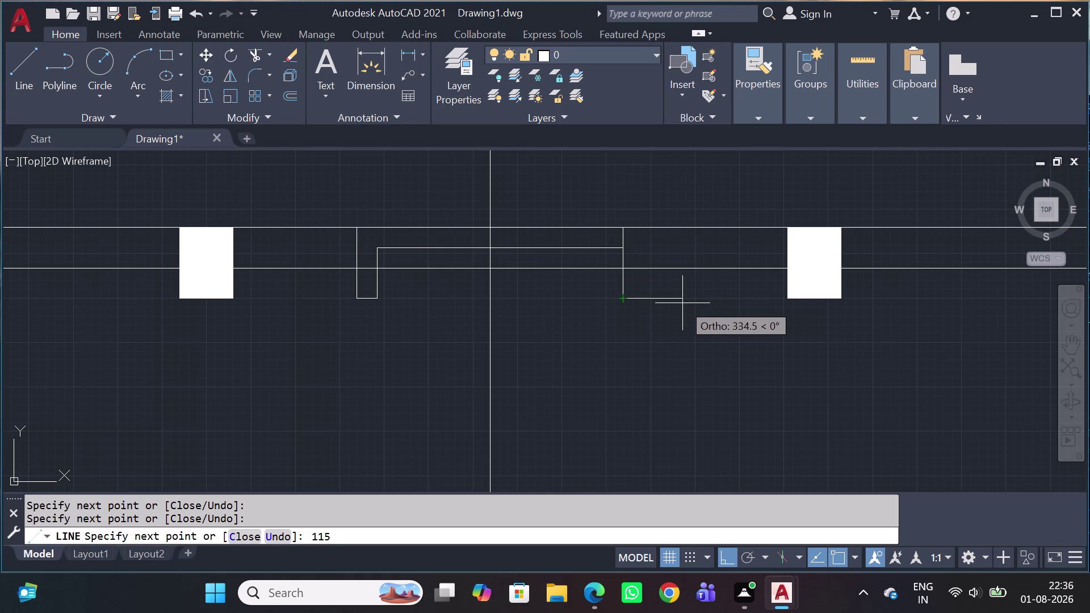
key(space)
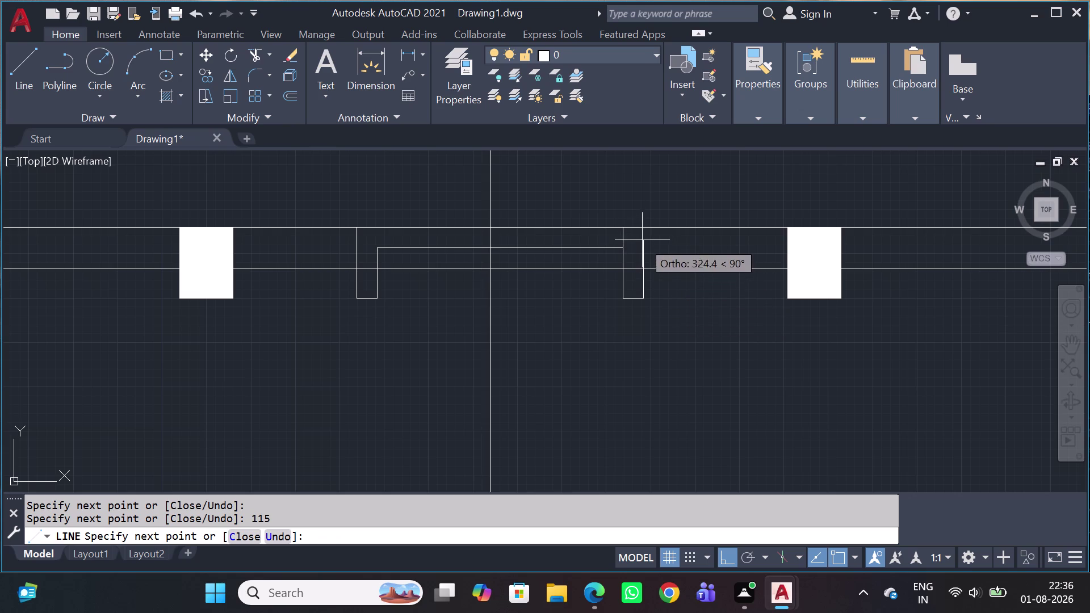
click(643, 229)
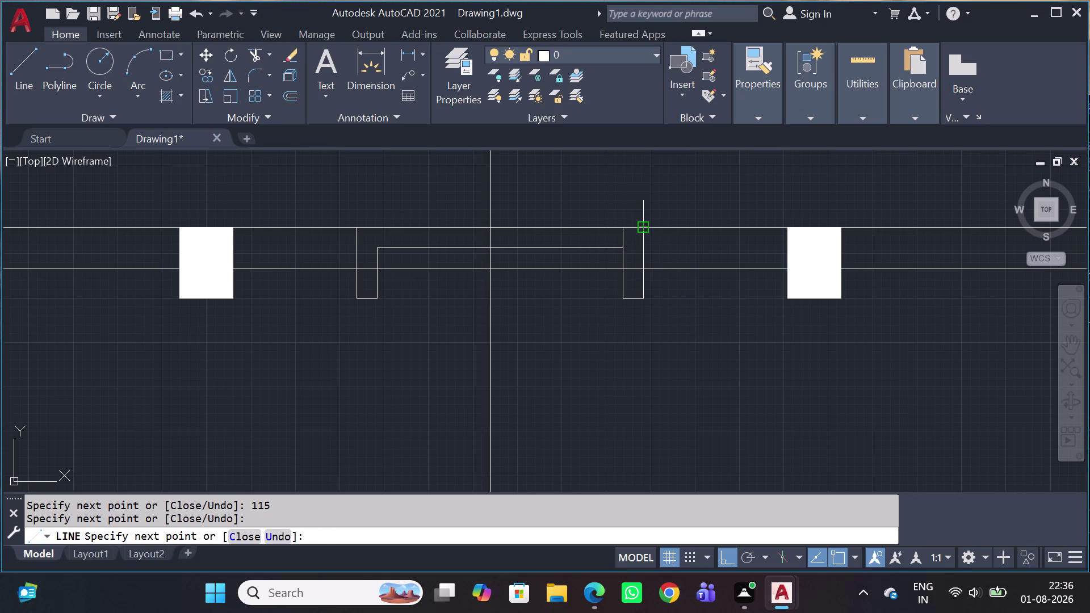
key(Escape)
scroll(up, 3)
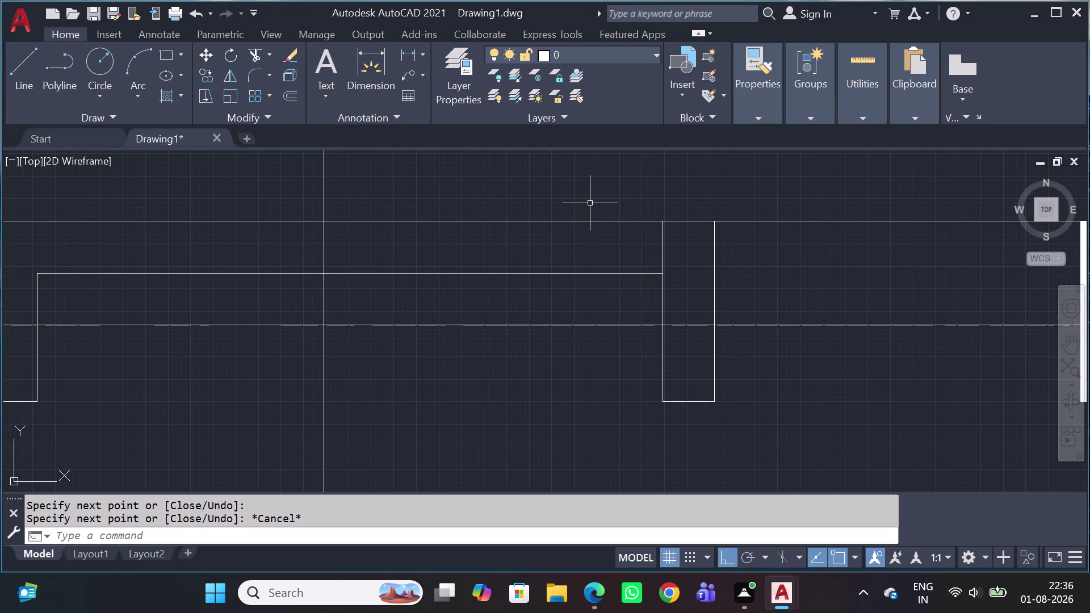
text(tr)
key(space)
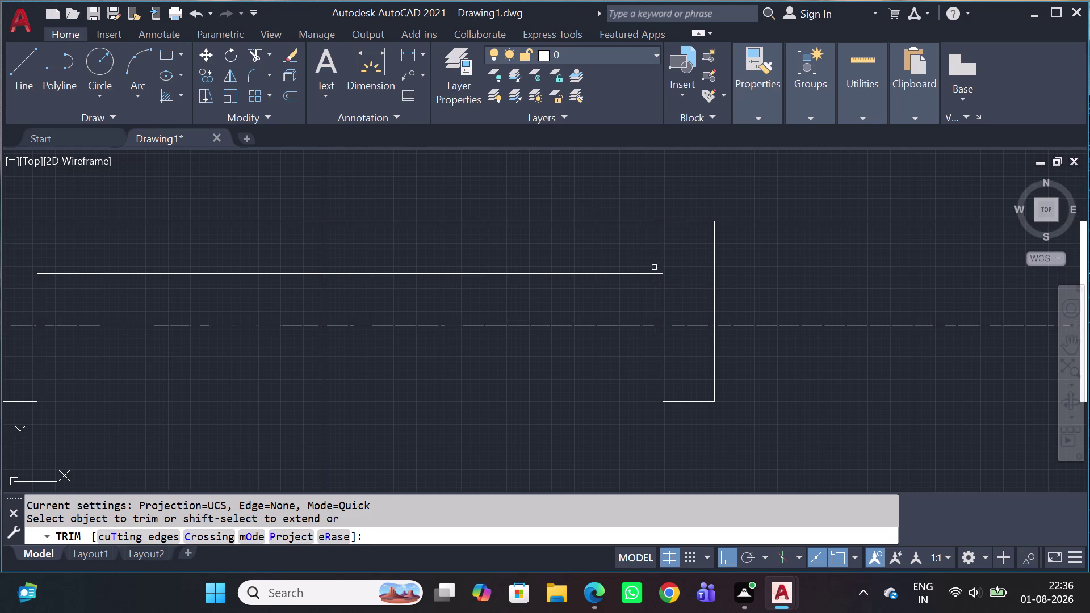
scroll(up, 3)
drag(702, 230, 690, 225)
click(446, 158)
drag(770, 267, 729, 231)
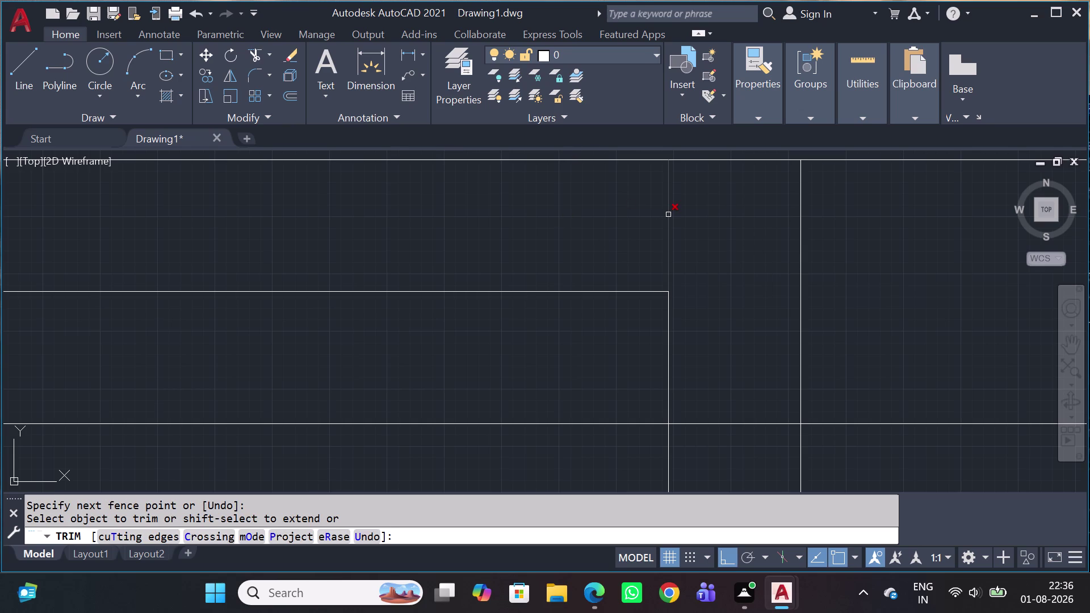
click(669, 216)
scroll(down, 3)
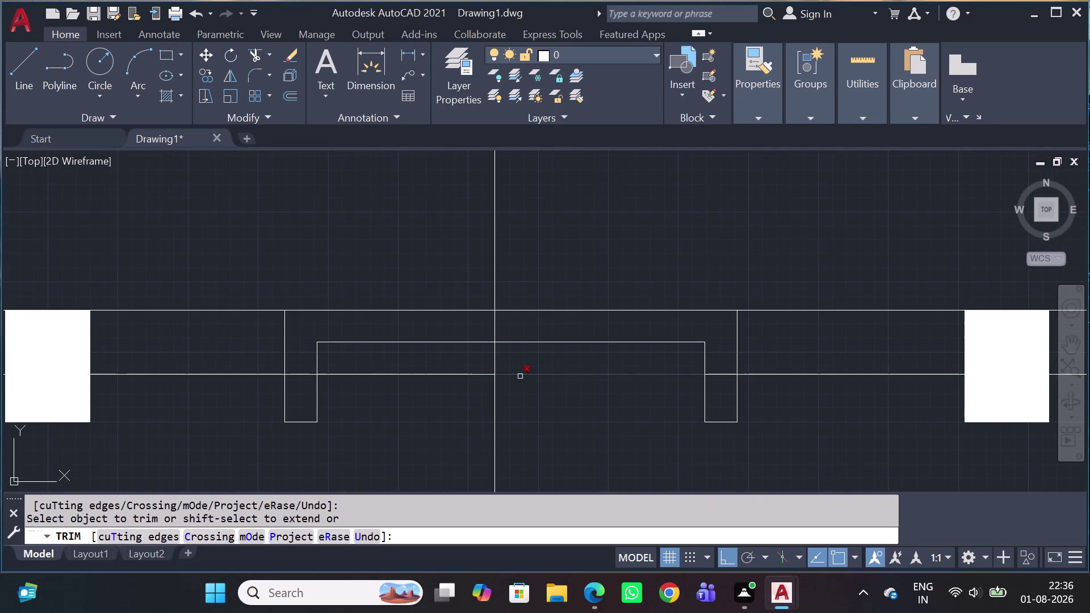
key(Escape)
scroll(down, 3)
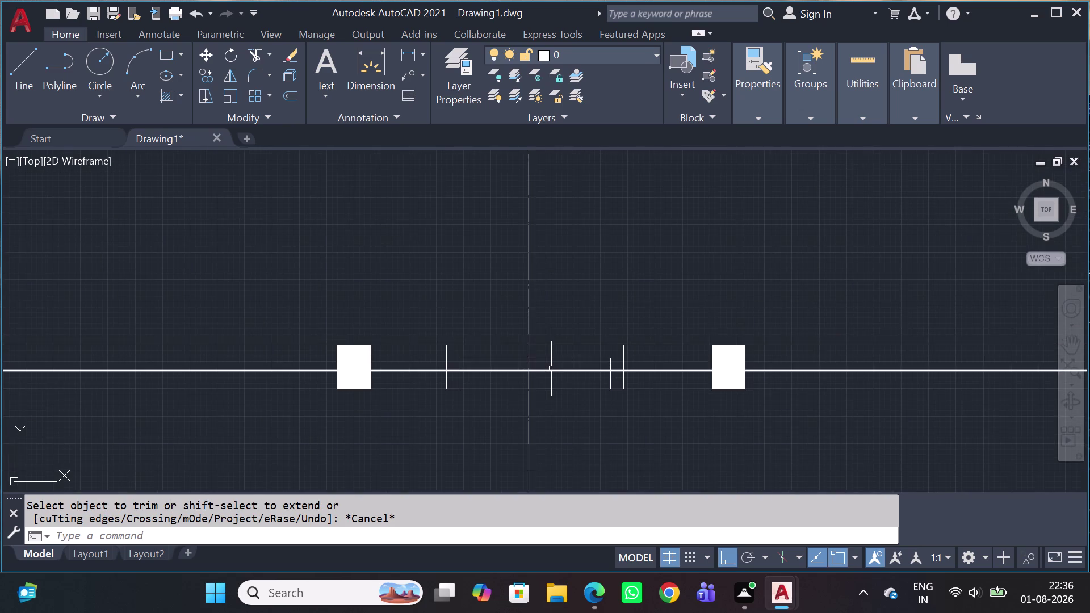
scroll(down, 3)
scroll(up, 3)
scroll(up, 3)
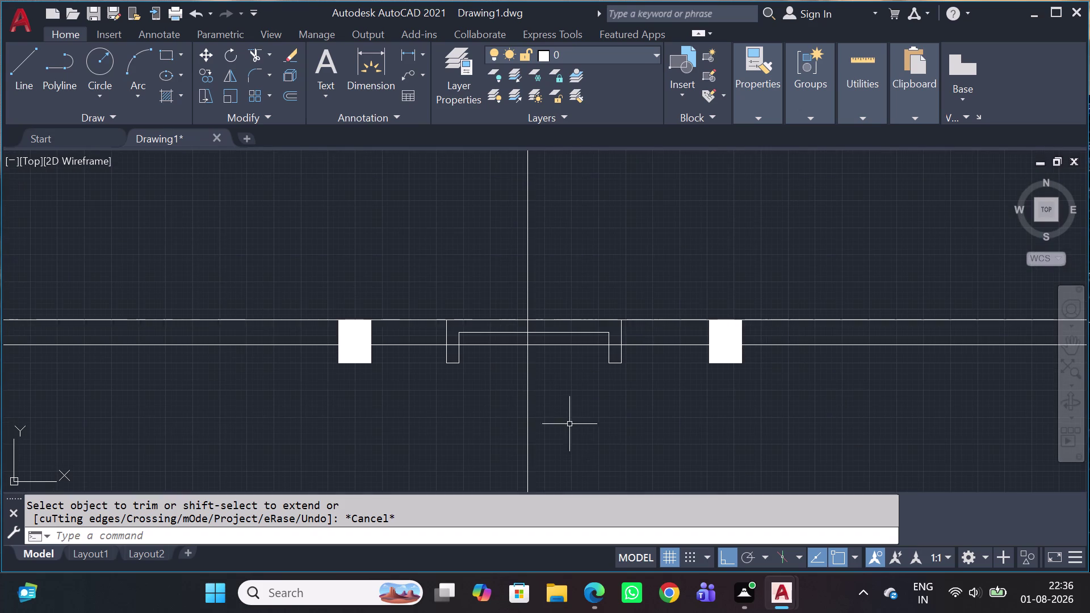
click(596, 459)
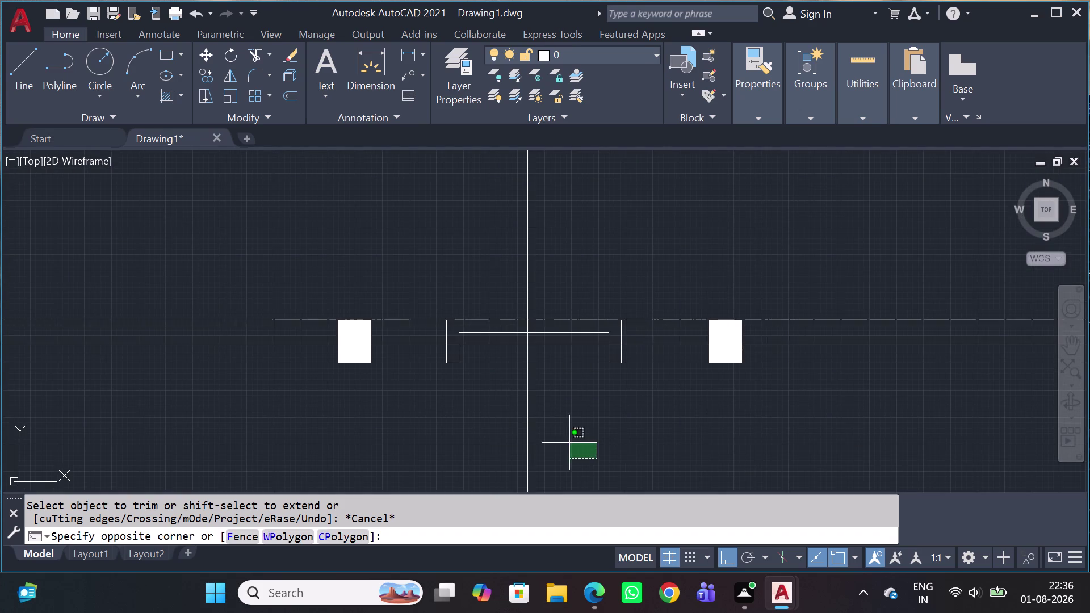